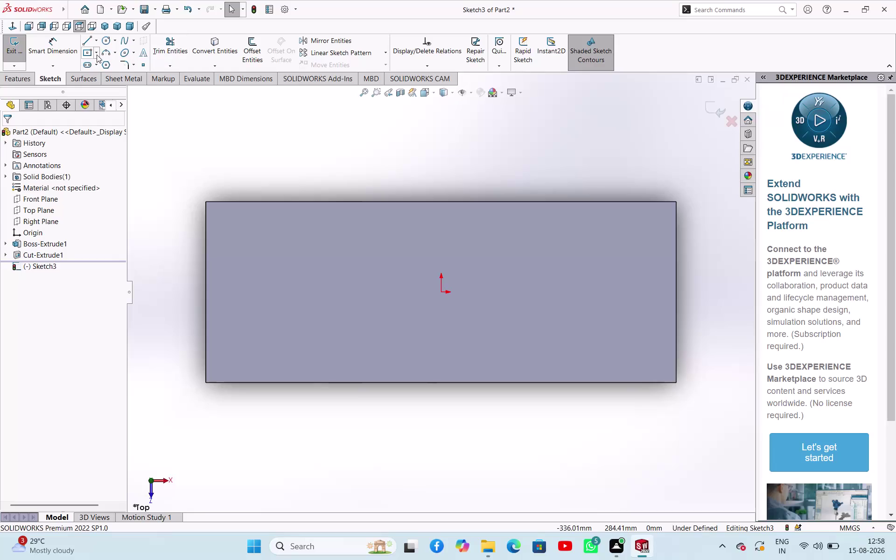
Draw a vertical midpoint centerline from the origin, extending past the block's top and bottom.
click(106, 40)
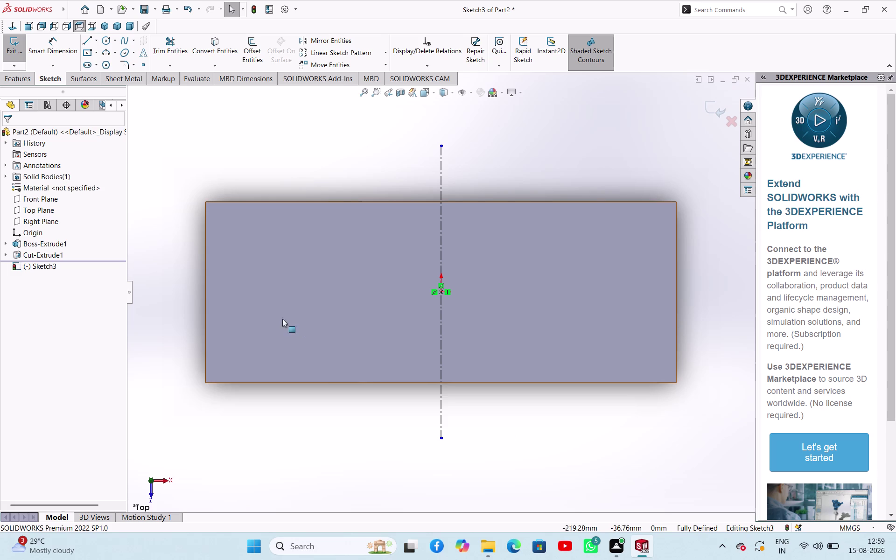
Select the vertical centerline and dismiss its context options.
click(440, 162)
right_click(440, 162)
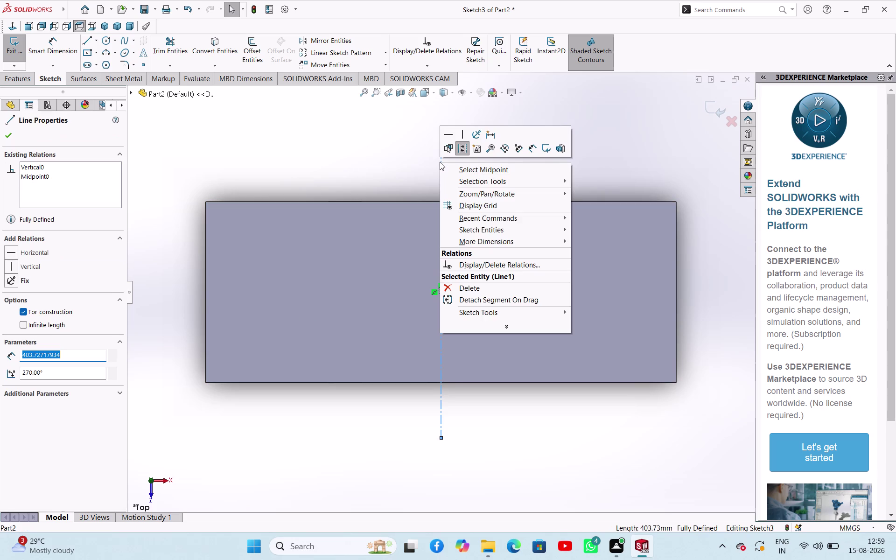
click(398, 158)
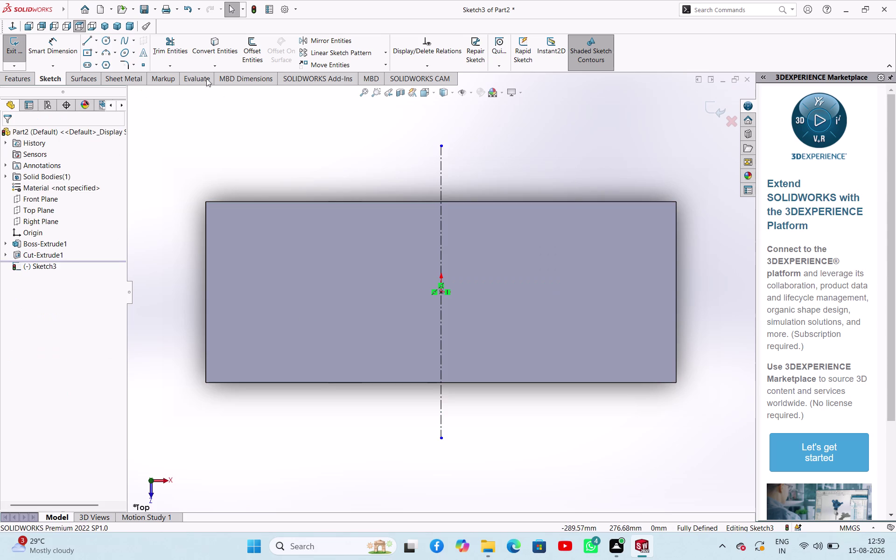
Start a centerline across the block, then cancel the slanted line.
click(95, 43)
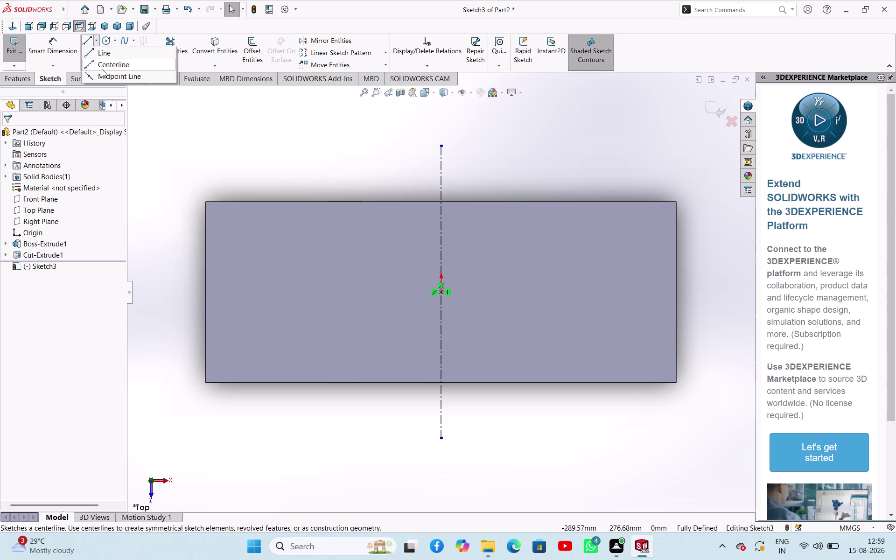
click(102, 69)
click(52, 283)
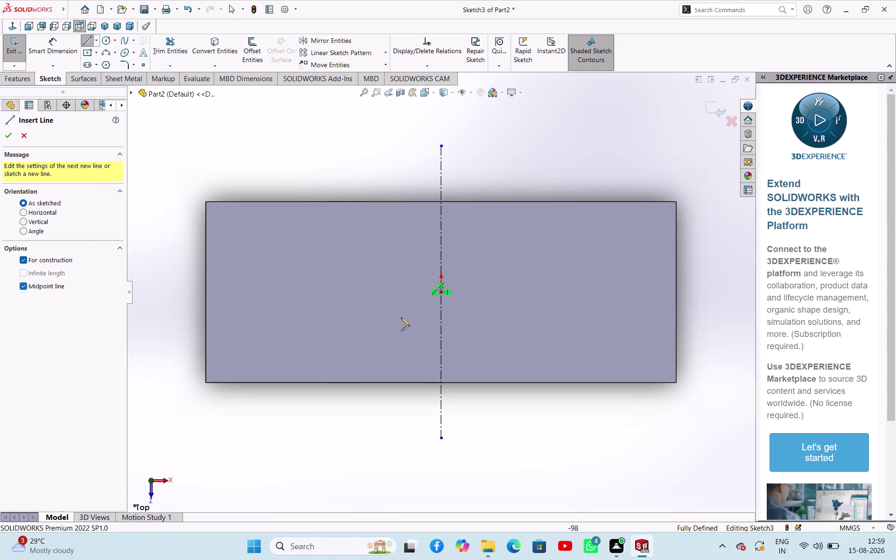
click(442, 289)
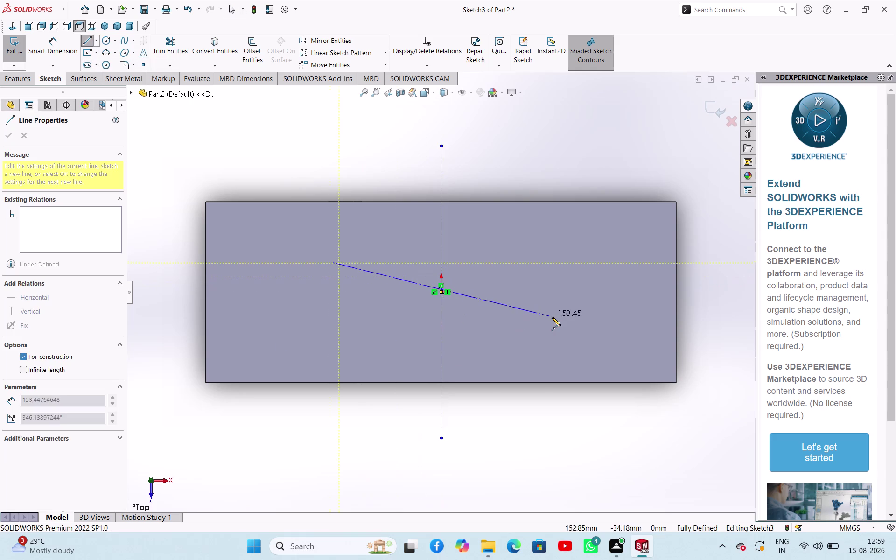
key(Escape)
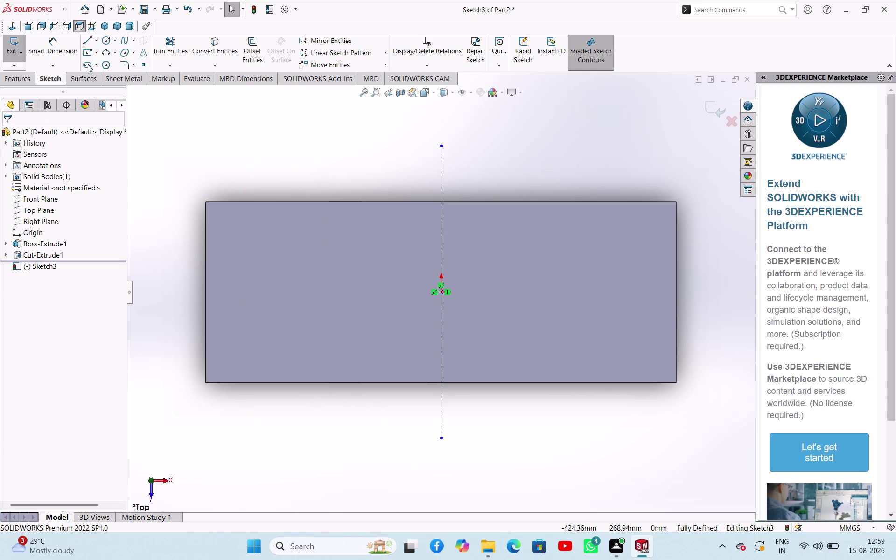
Draw a horizontal midpoint centerline from the origin, extending past both block ends.
click(100, 45)
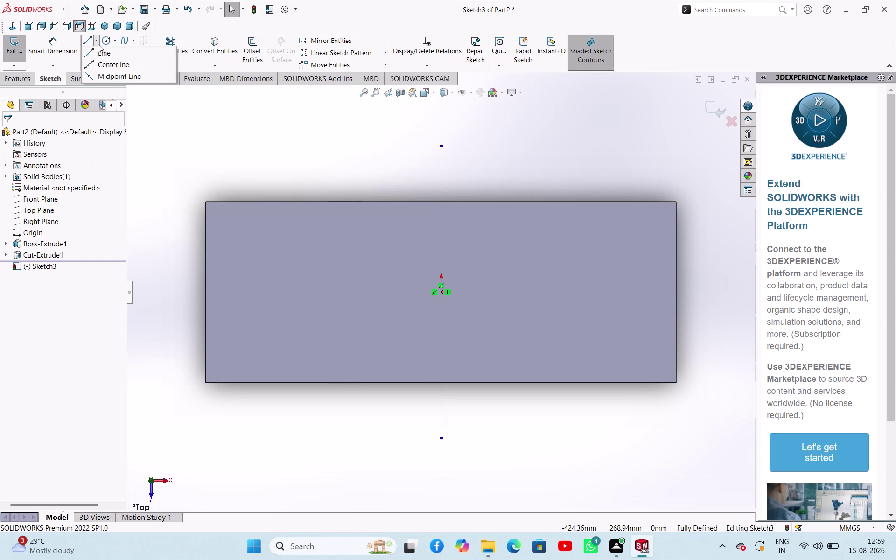
click(101, 61)
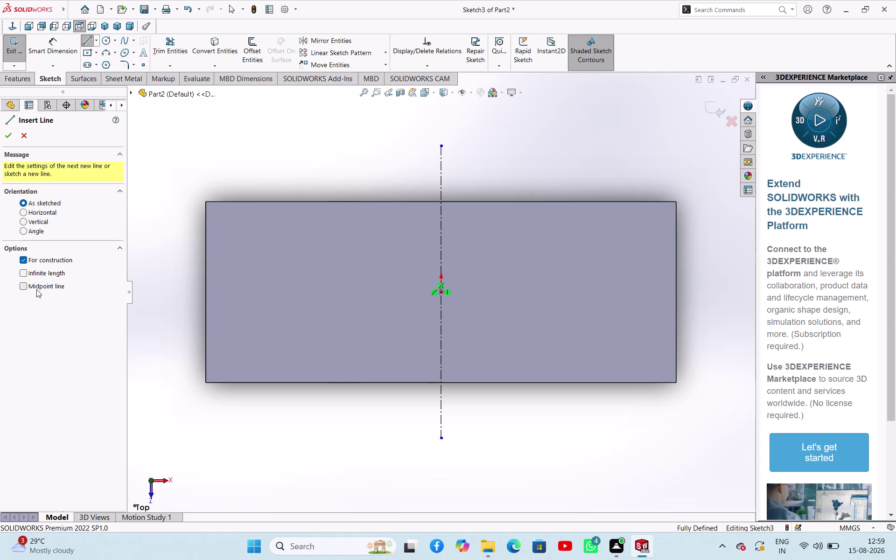
click(34, 285)
click(441, 293)
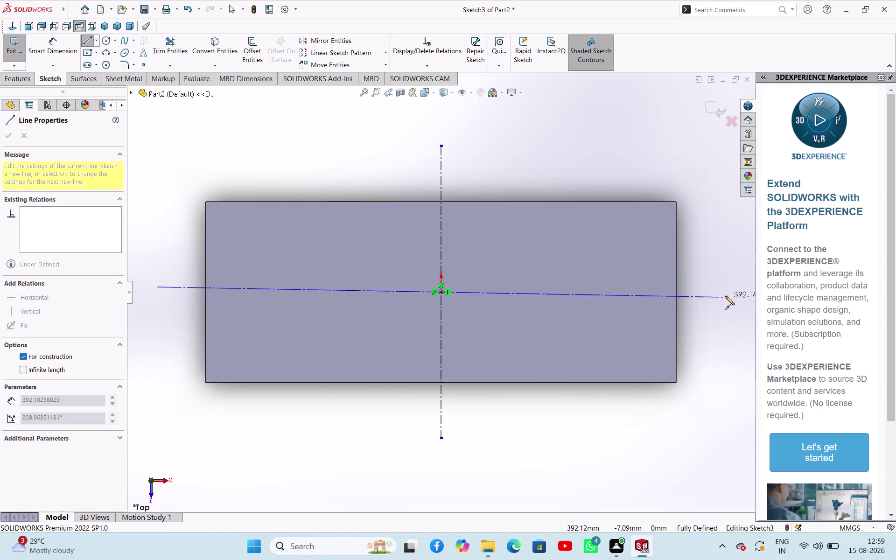
click(728, 291)
right_click(704, 331)
click(711, 338)
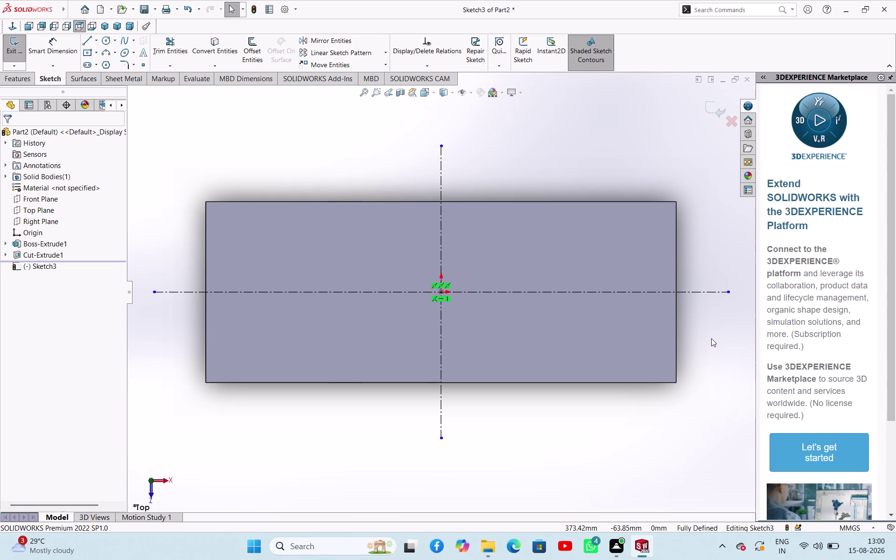
click(110, 43)
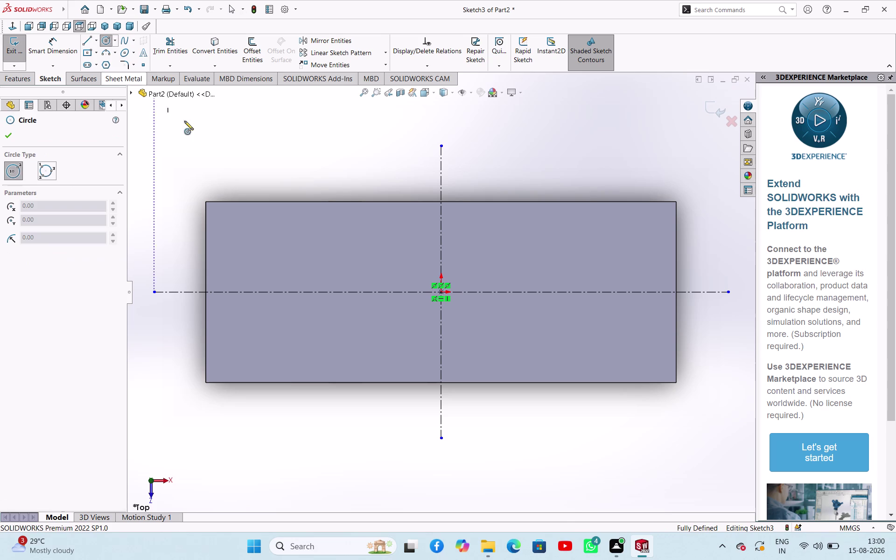
Sketch circles in the block's upper-left, lower-left, lower-right and upper-right areas.
click(246, 249)
click(255, 256)
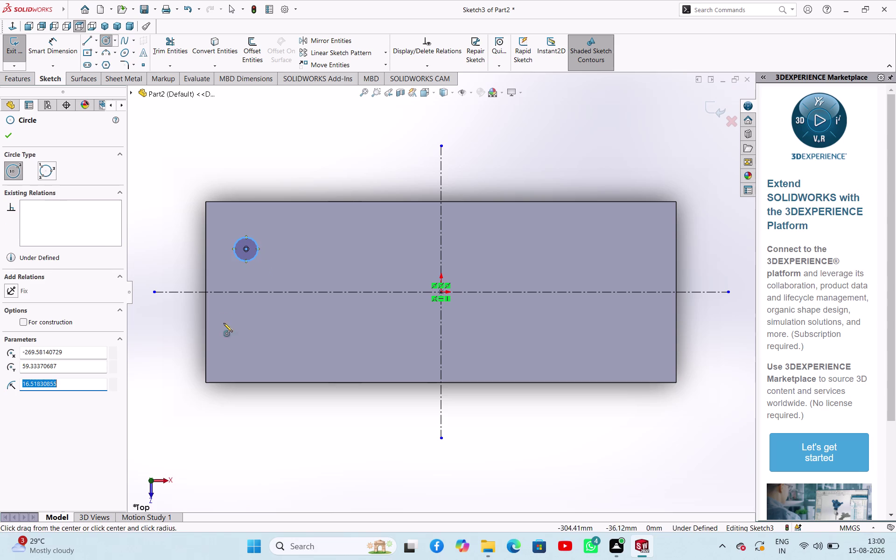
click(248, 331)
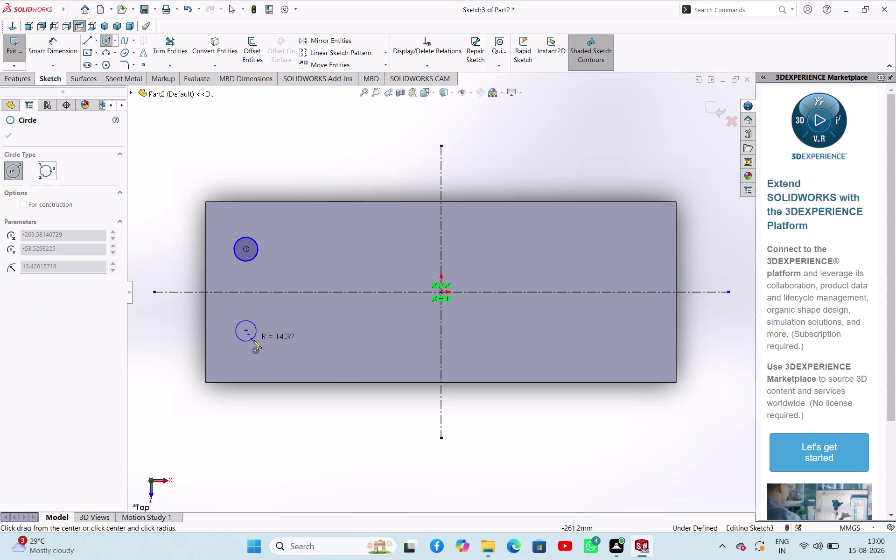
click(255, 344)
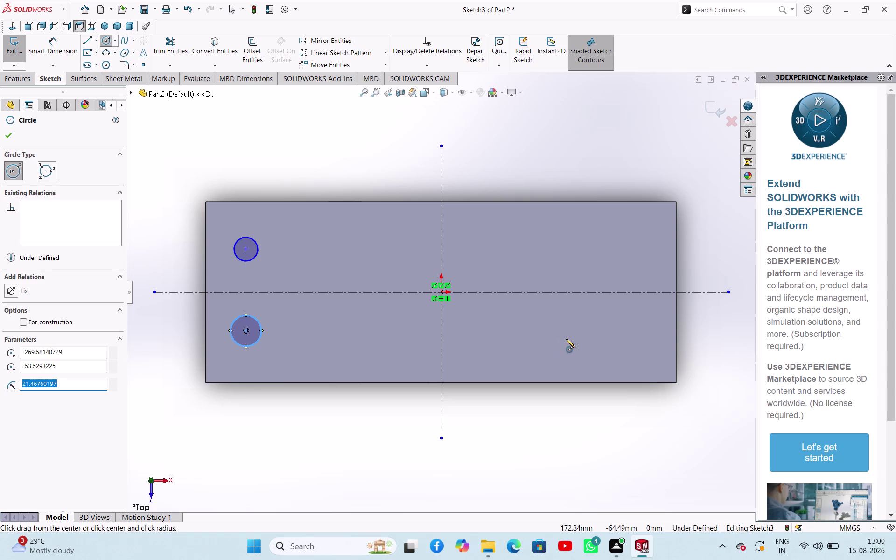
click(581, 335)
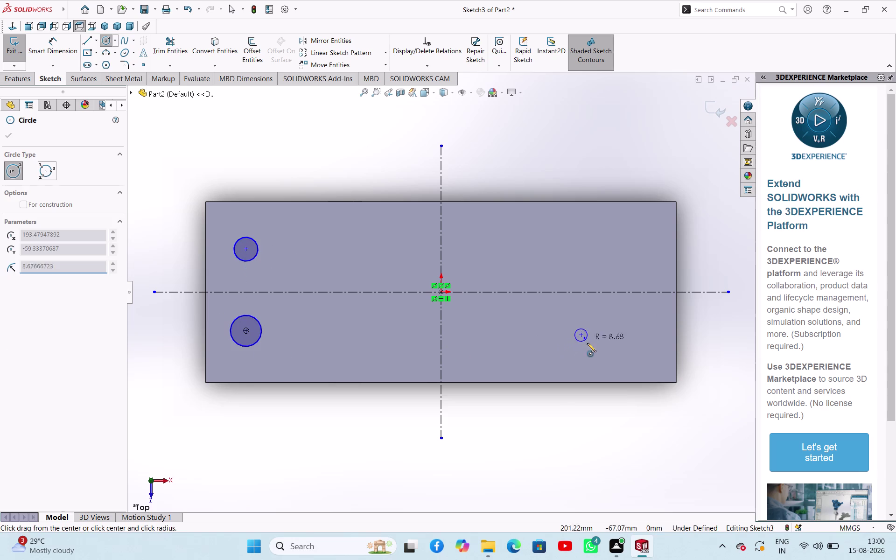
click(589, 347)
click(576, 239)
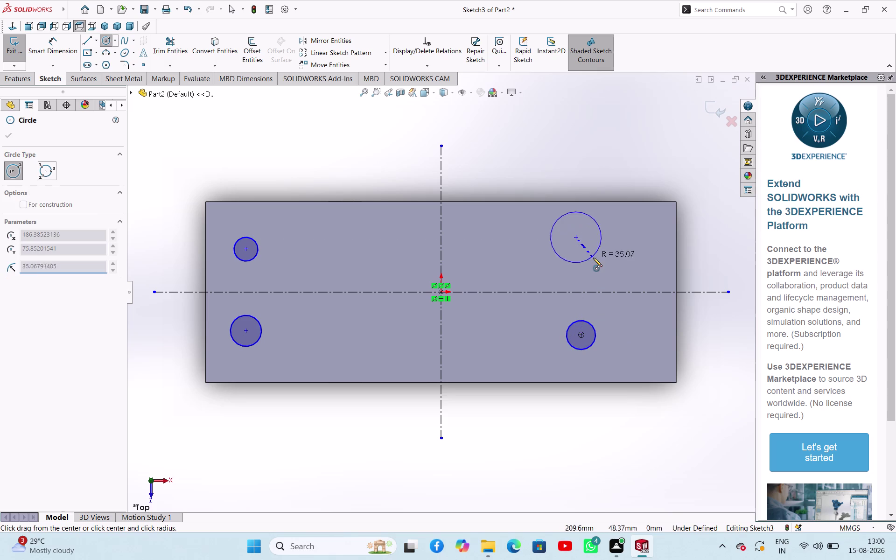
click(593, 258)
right_click(578, 159)
click(585, 169)
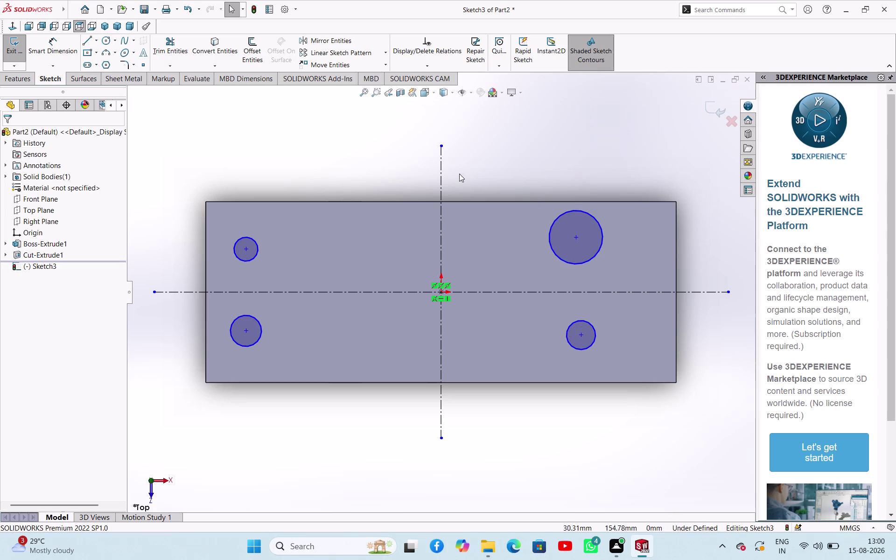
click(453, 159)
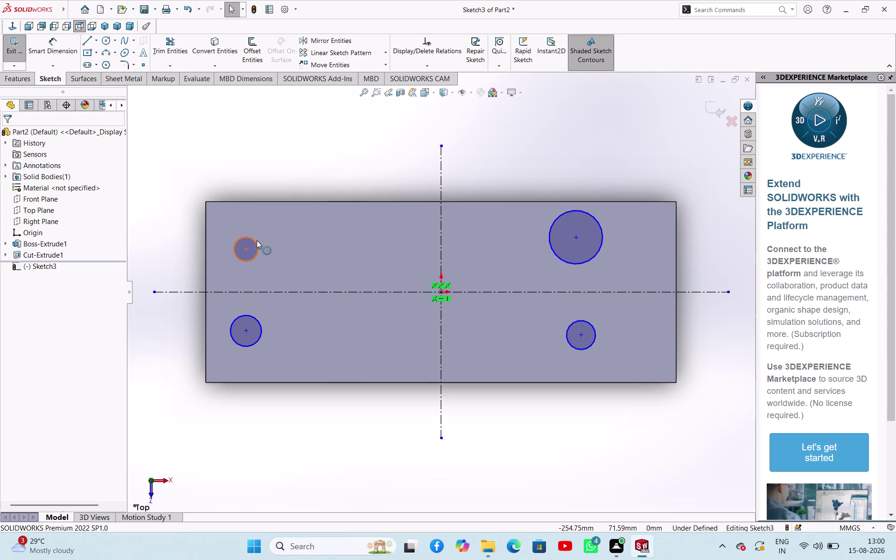
Apply an Equal relation to the four circles so they share one diameter.
click(257, 241)
click(596, 222)
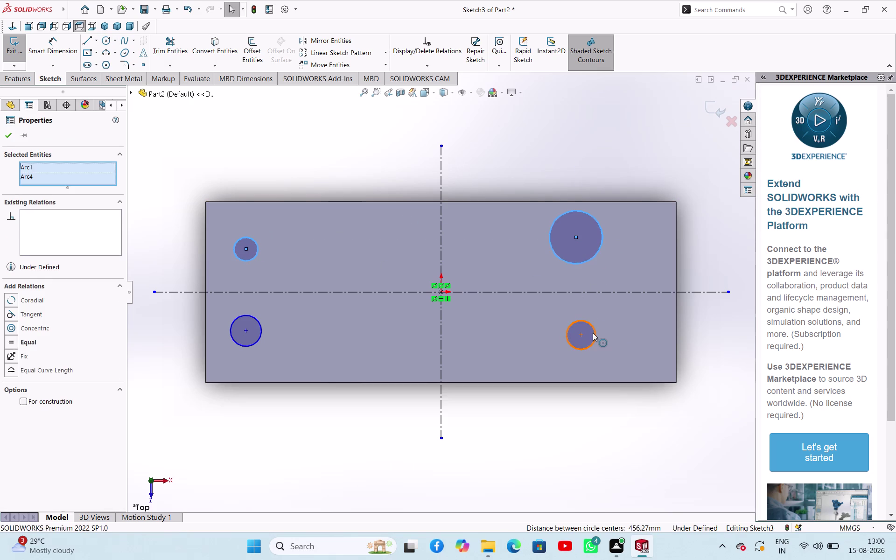
click(593, 334)
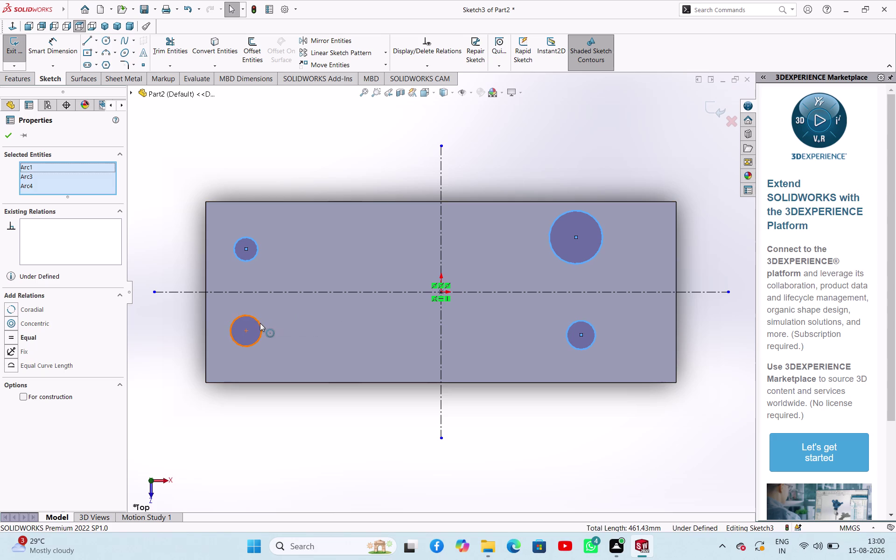
click(260, 323)
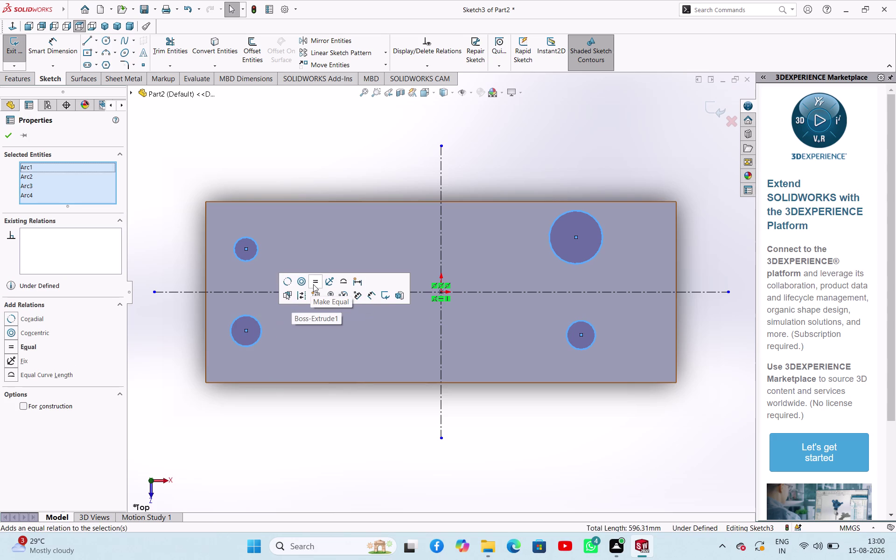
click(313, 284)
click(313, 186)
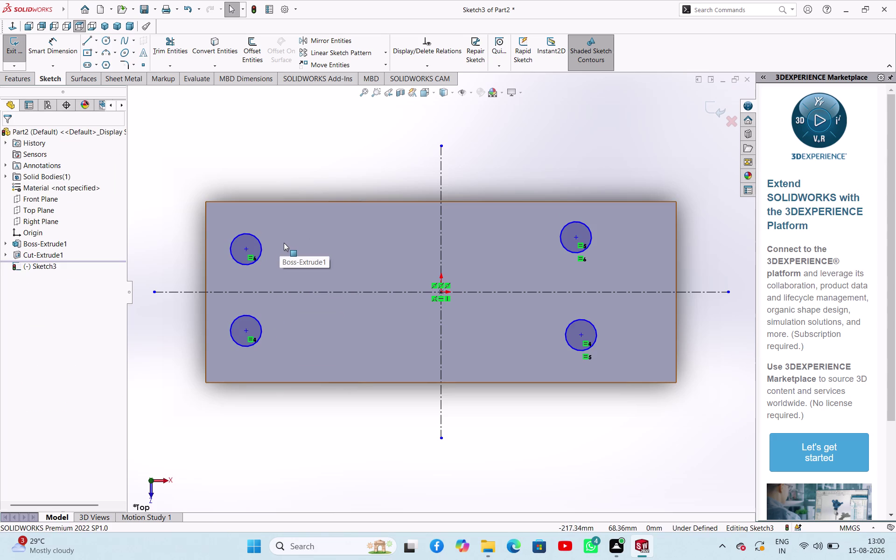
click(245, 249)
click(576, 238)
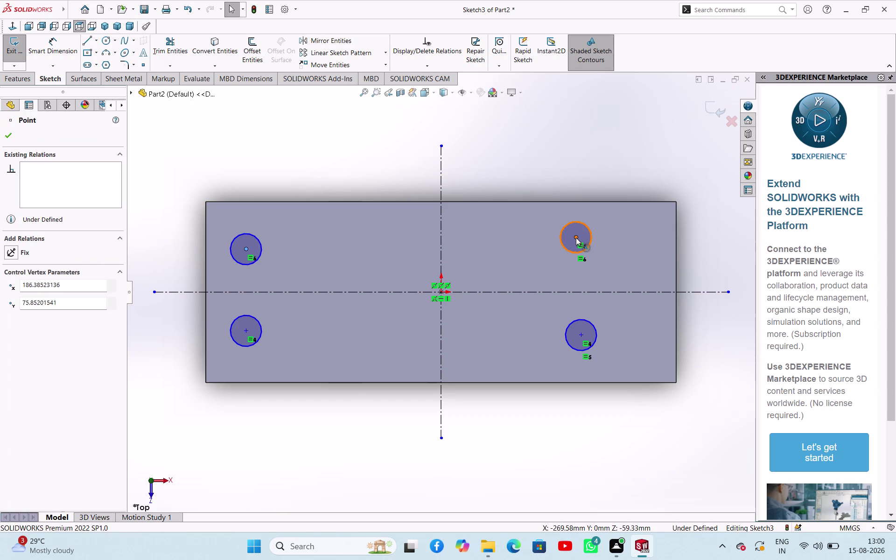
Make the two top hole centres level, and the two bottom hole centres level.
click(603, 198)
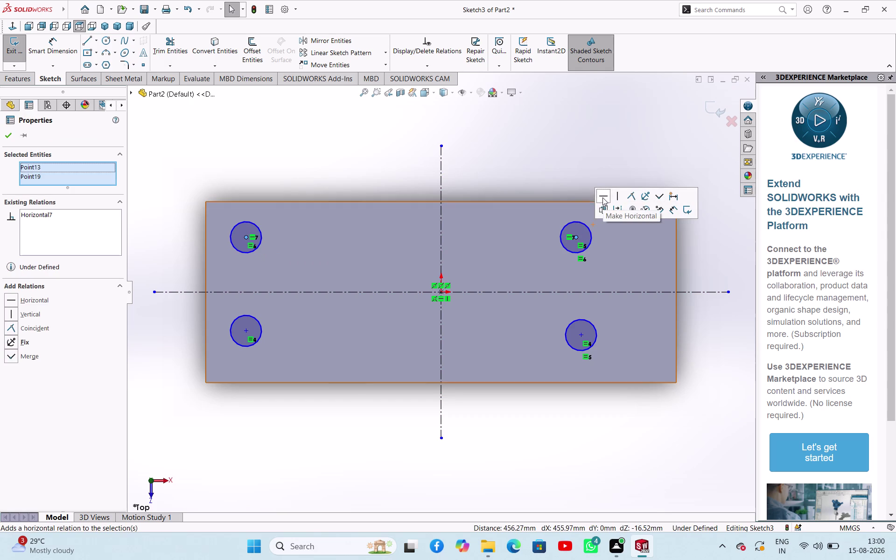
click(371, 147)
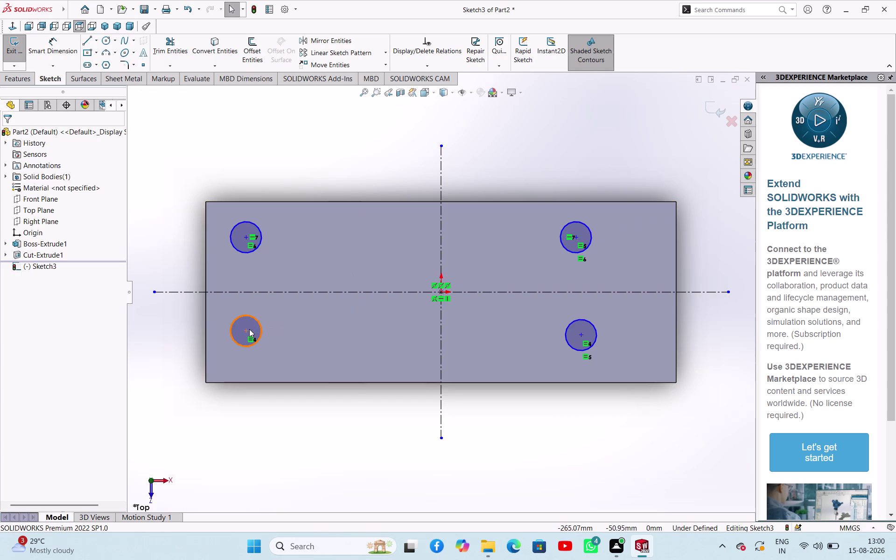
click(246, 331)
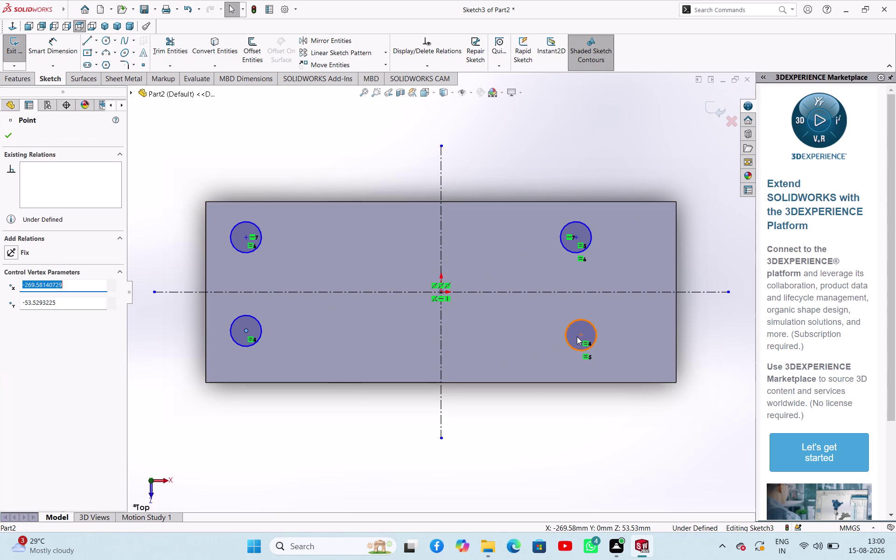
click(583, 338)
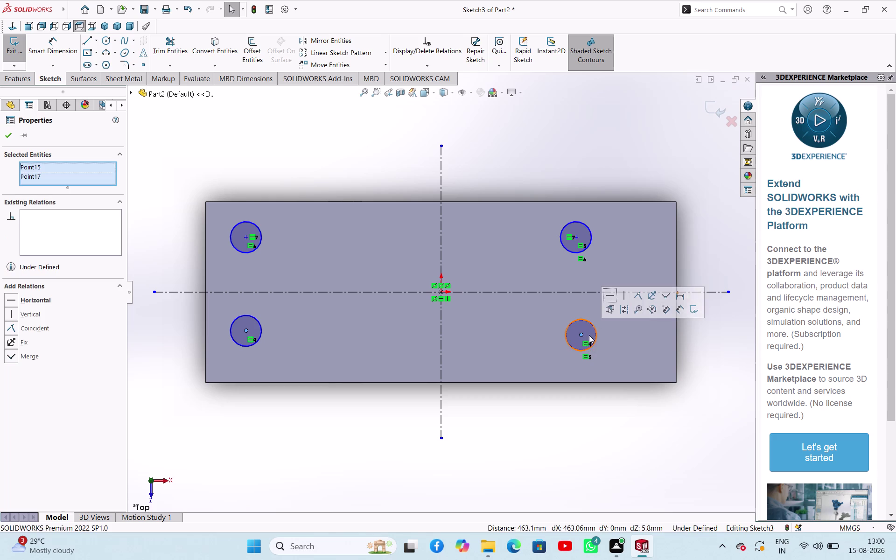
click(614, 295)
click(344, 157)
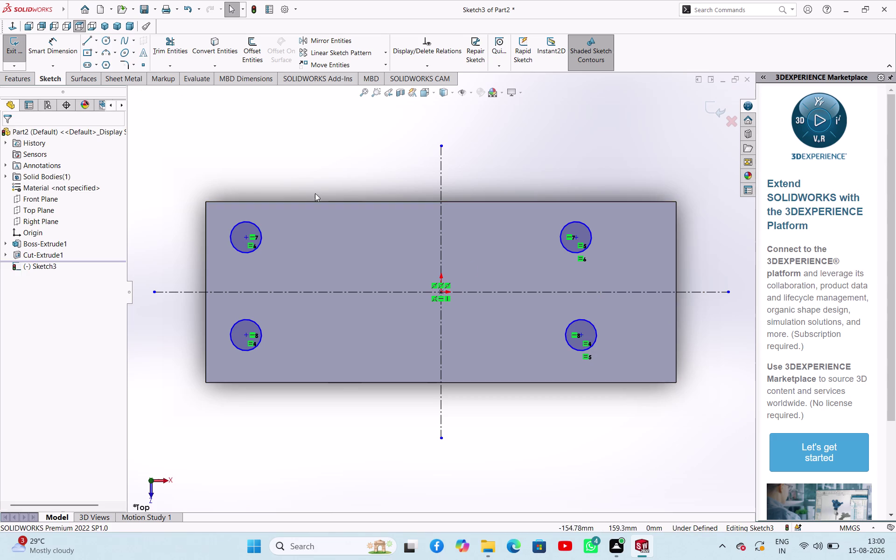
Align the two left hole centres vertically.
click(250, 236)
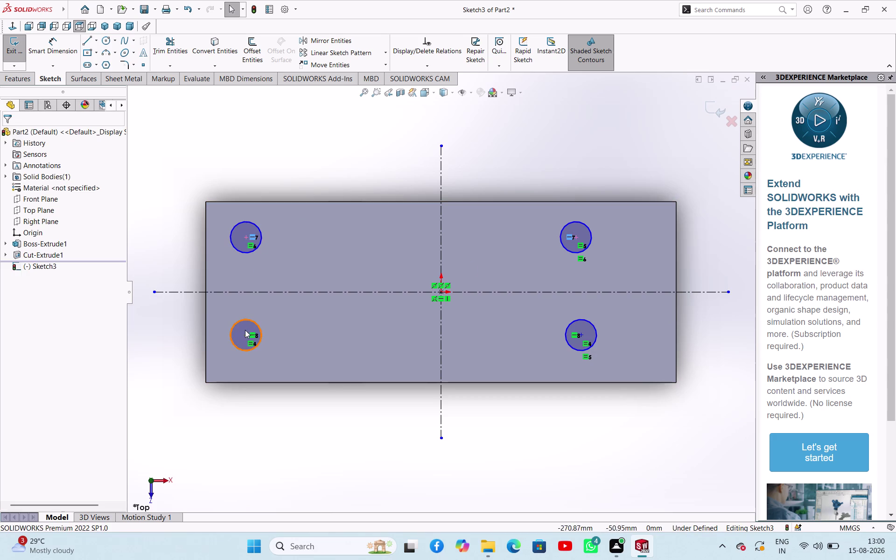
click(248, 338)
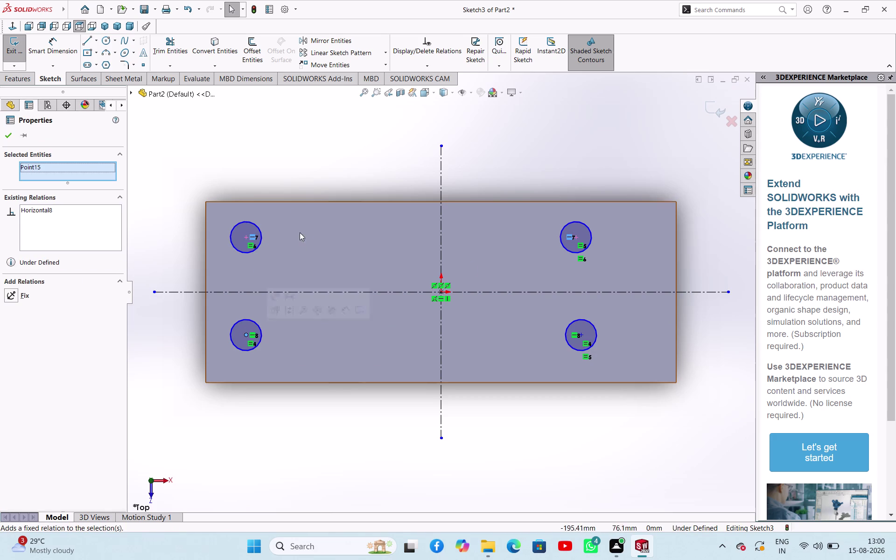
click(281, 151)
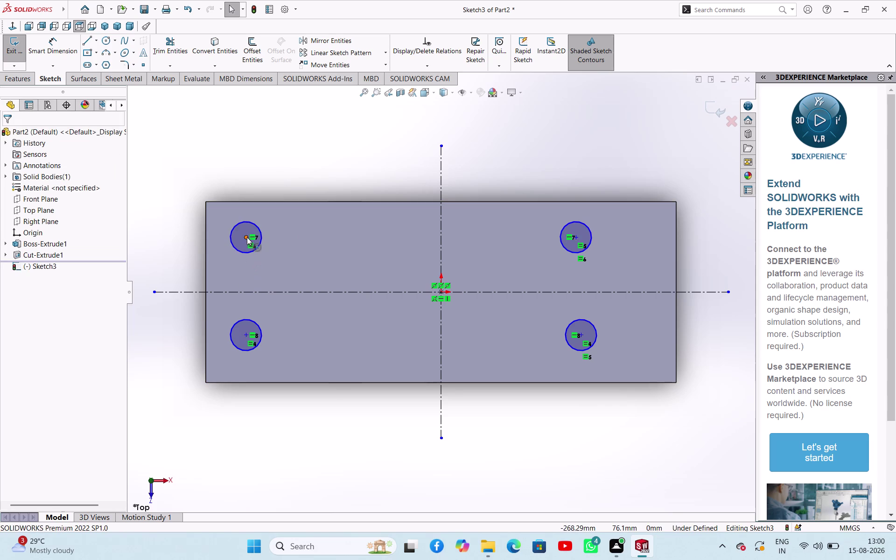
click(247, 237)
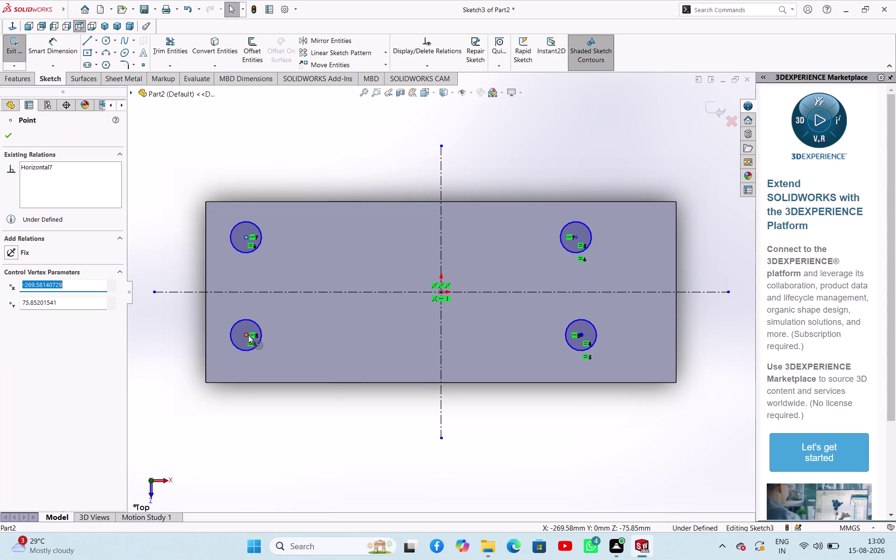
click(248, 335)
click(290, 294)
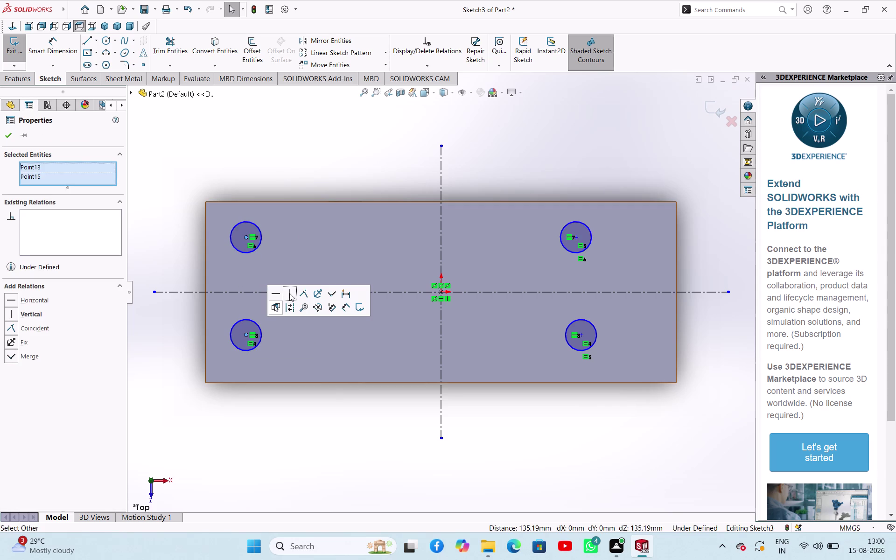
click(577, 240)
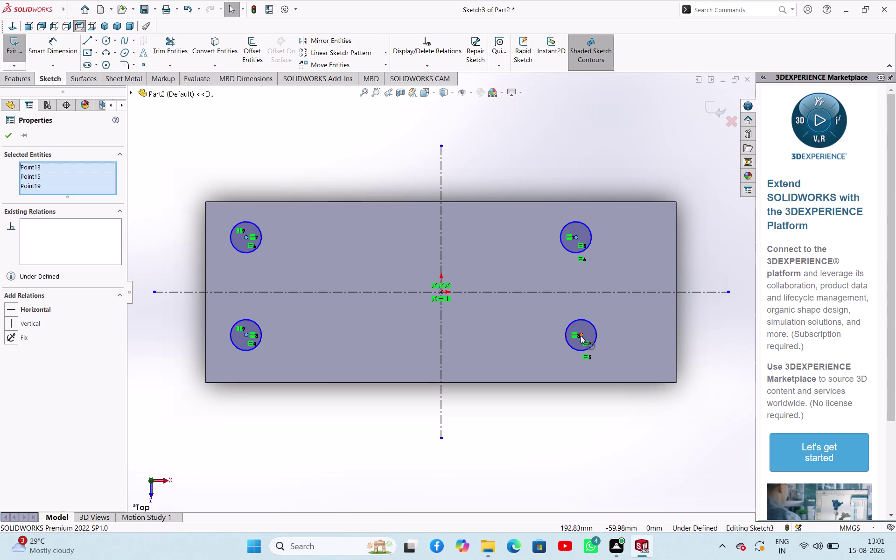
Undo the mistaken Vertical relation applied to all four centres.
click(580, 335)
click(622, 295)
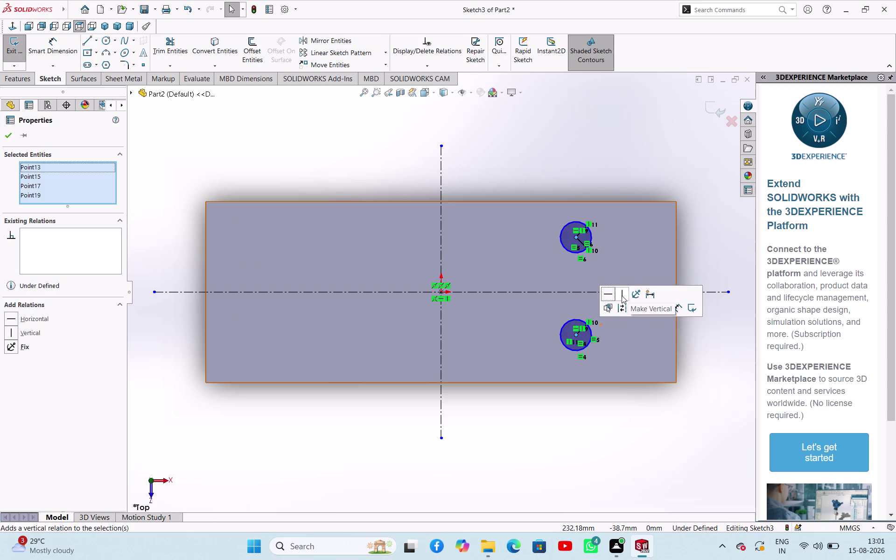
click(626, 174)
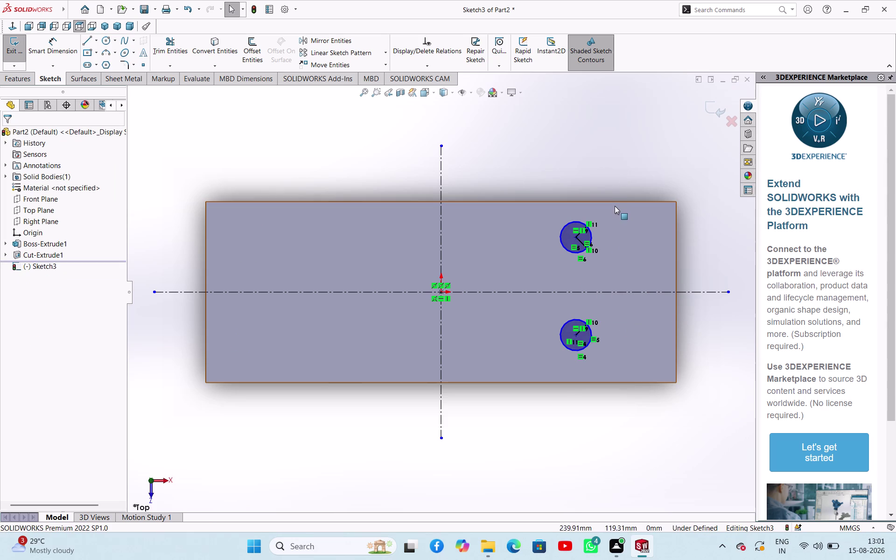
key(Escape)
key(ctrl+z)
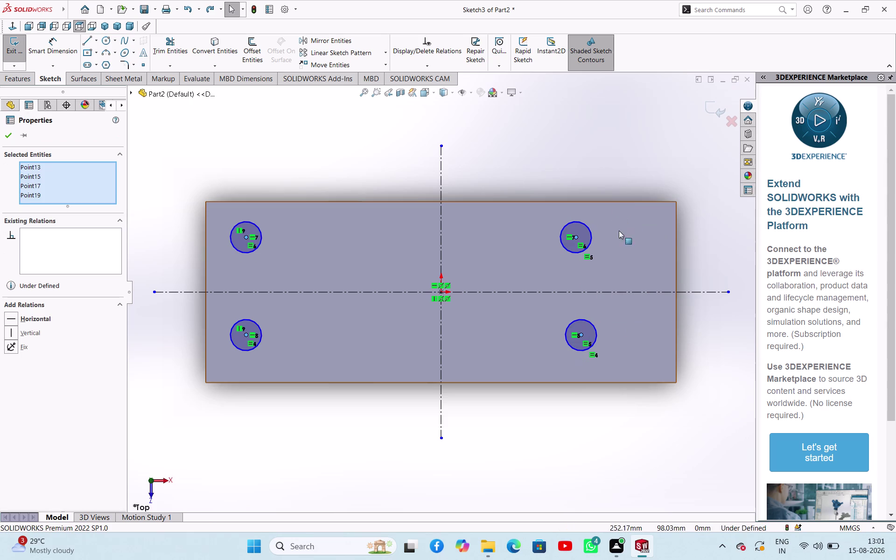
click(572, 165)
Align the two right hole centres vertically.
click(572, 165)
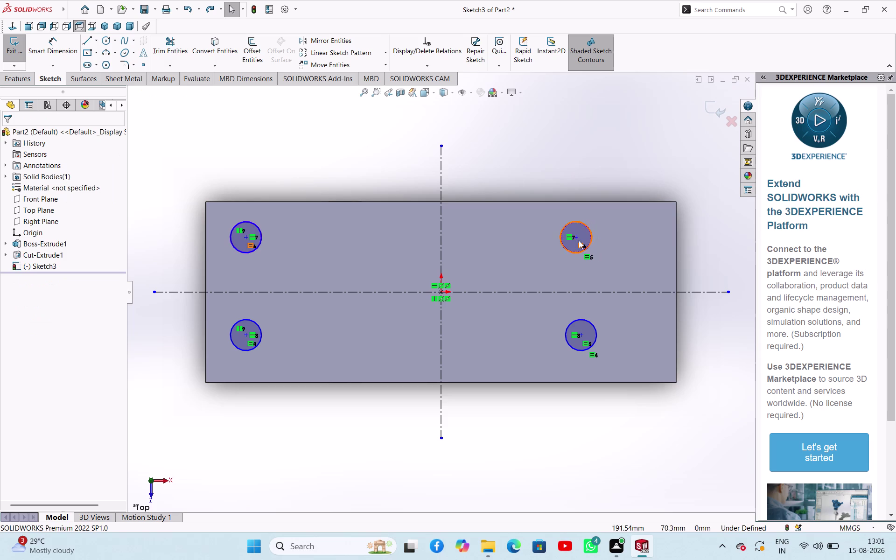
click(577, 238)
click(581, 333)
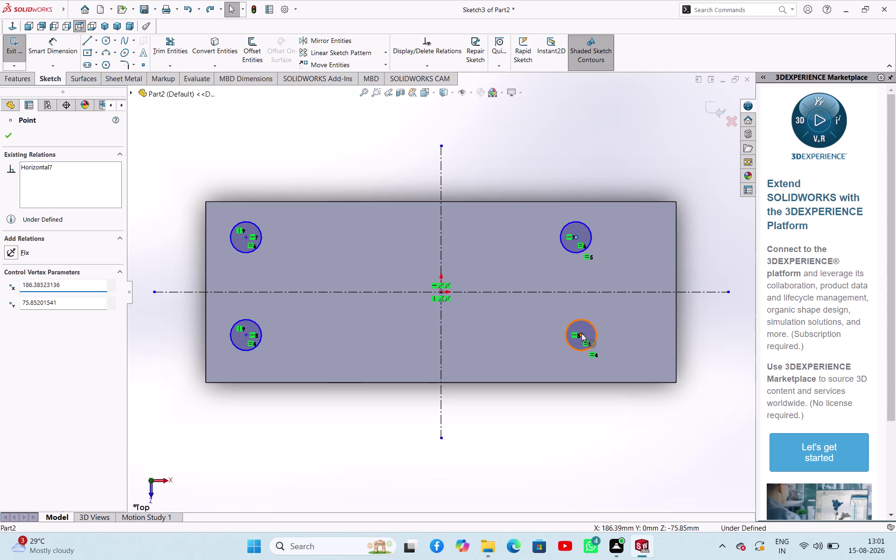
click(624, 293)
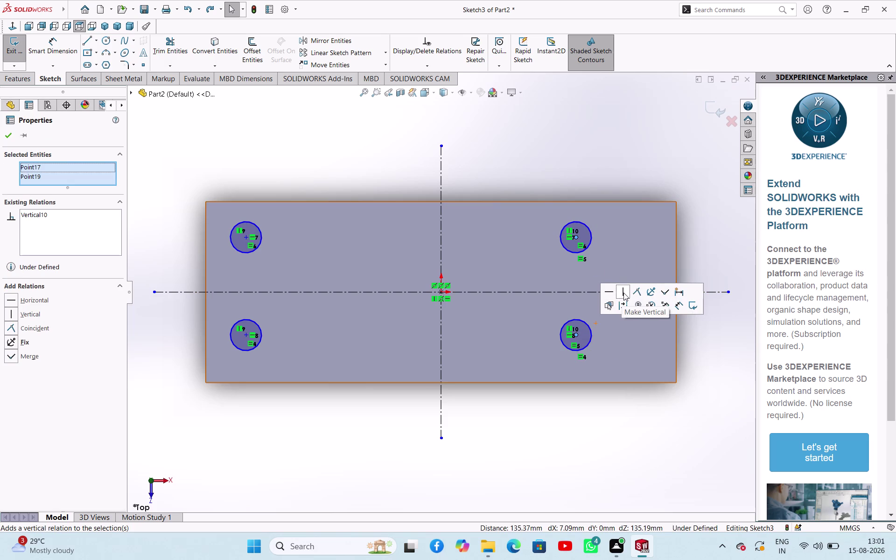
click(506, 138)
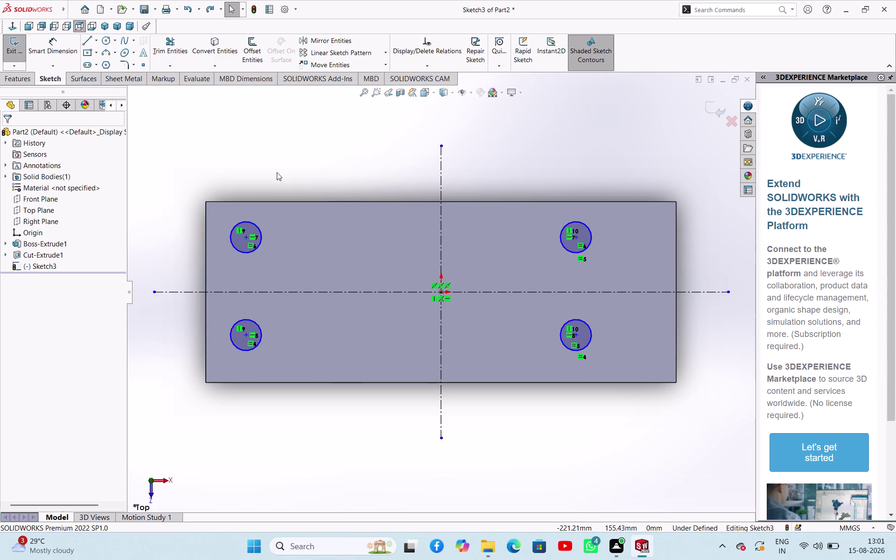
Dimension the top-left hole's diameter to 25.
right_drag(276, 161, 285, 119)
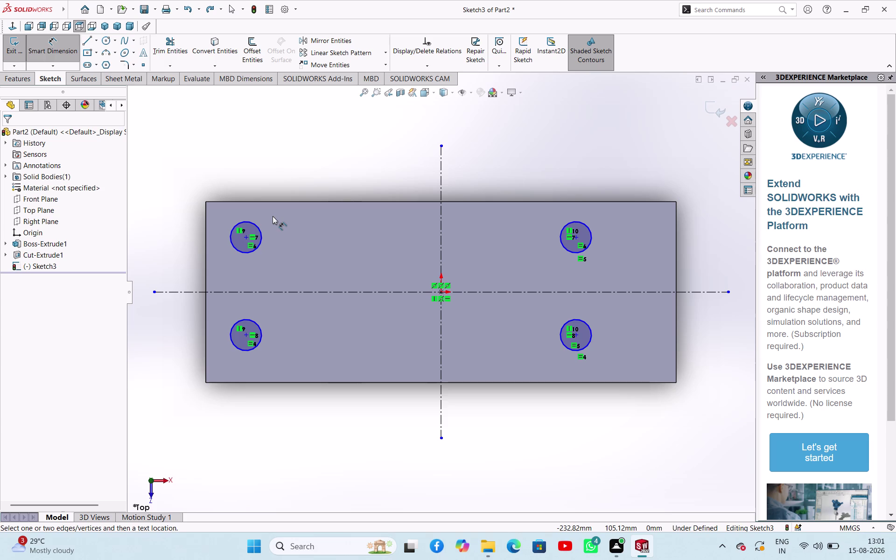
click(262, 239)
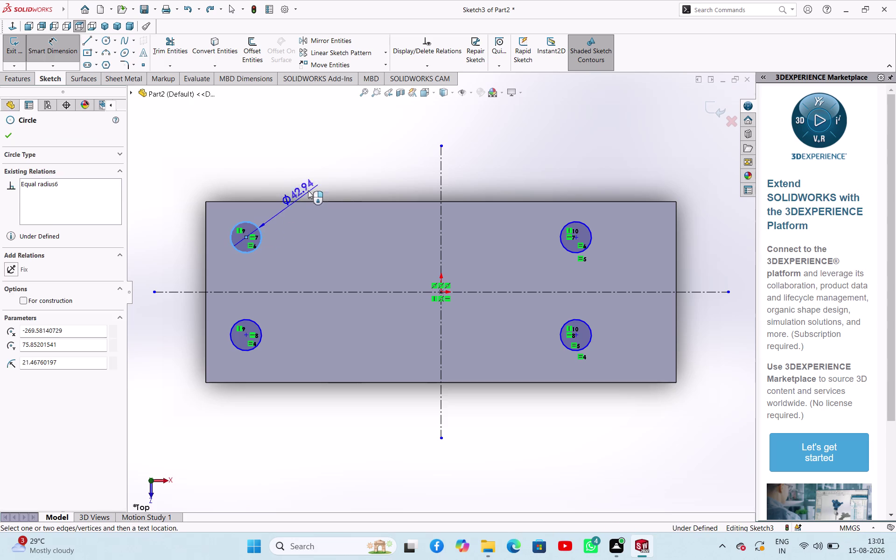
click(314, 183)
text(25)
key(Return)
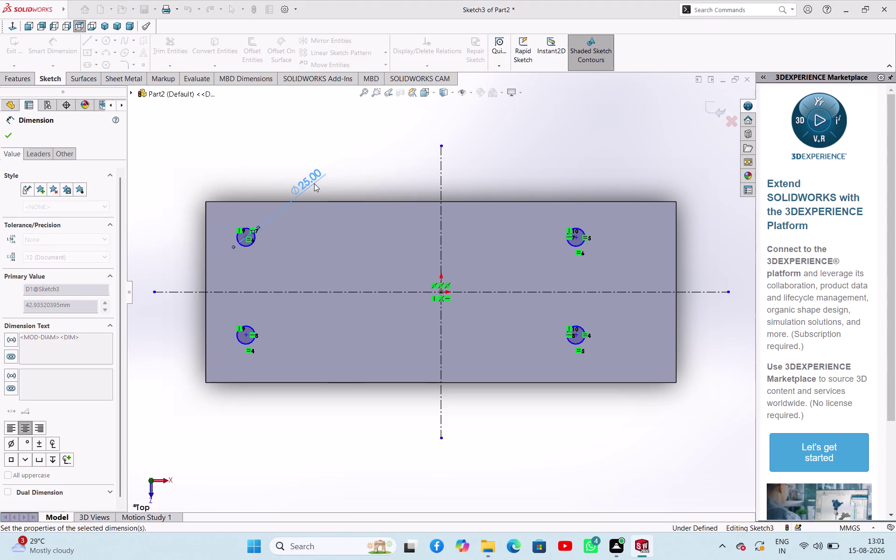
click(7, 133)
Set the vertical spacing between the left hole centres to 125.
right_drag(162, 145, 183, 106)
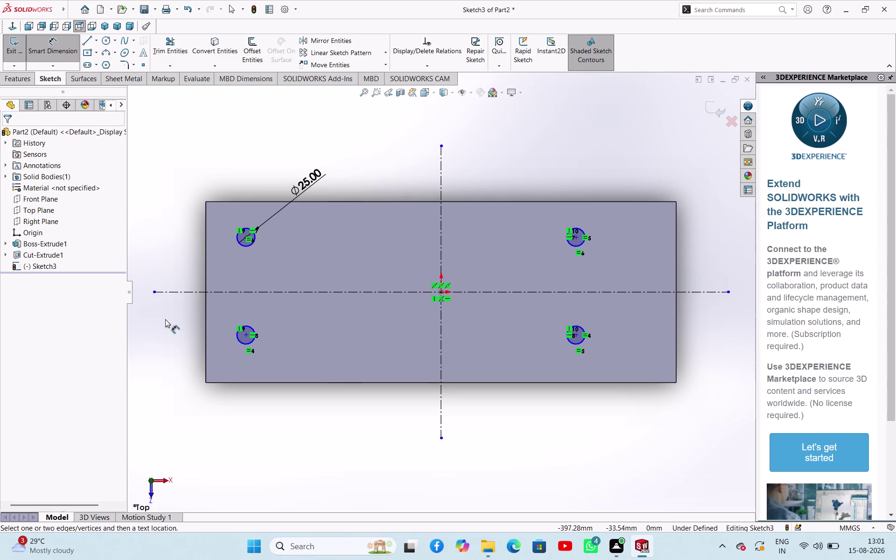
click(245, 235)
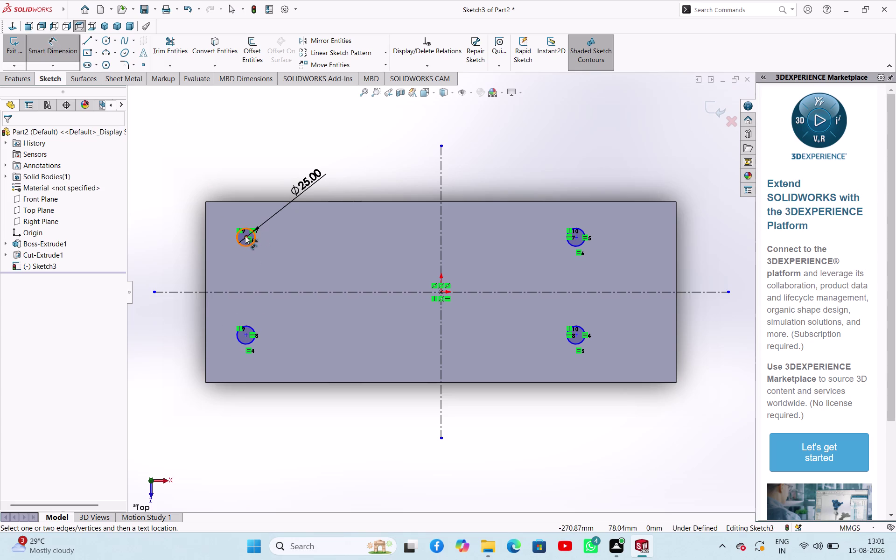
click(248, 334)
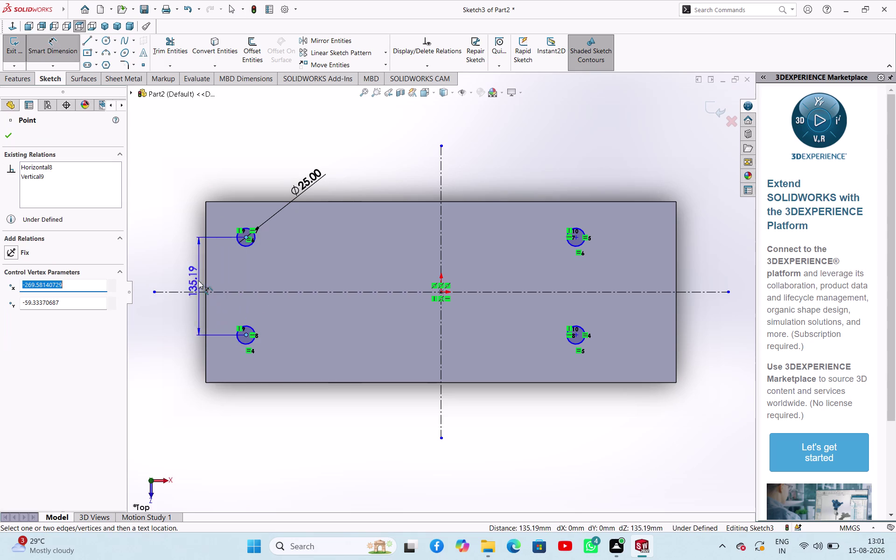
click(189, 274)
text(1)
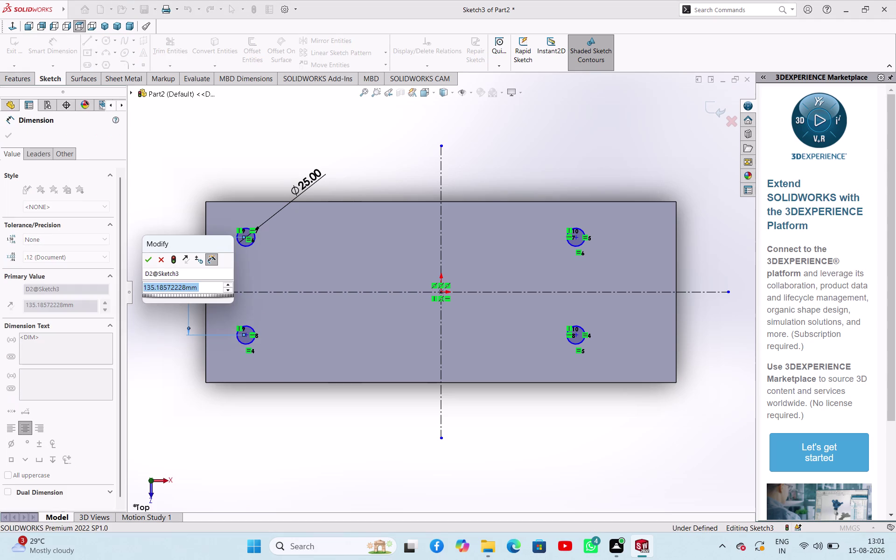
text(25)
key(Return)
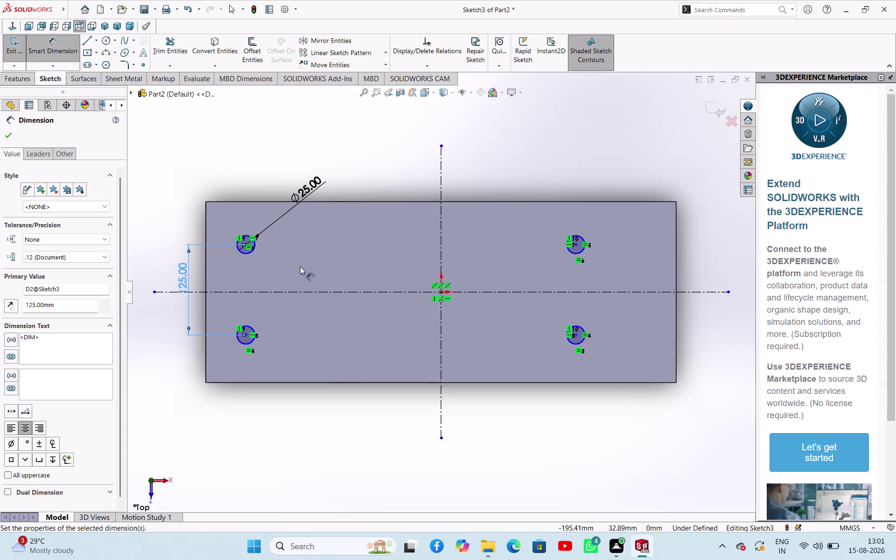
Place the top-left hole centre 62.5 below the plate's top edge.
click(246, 243)
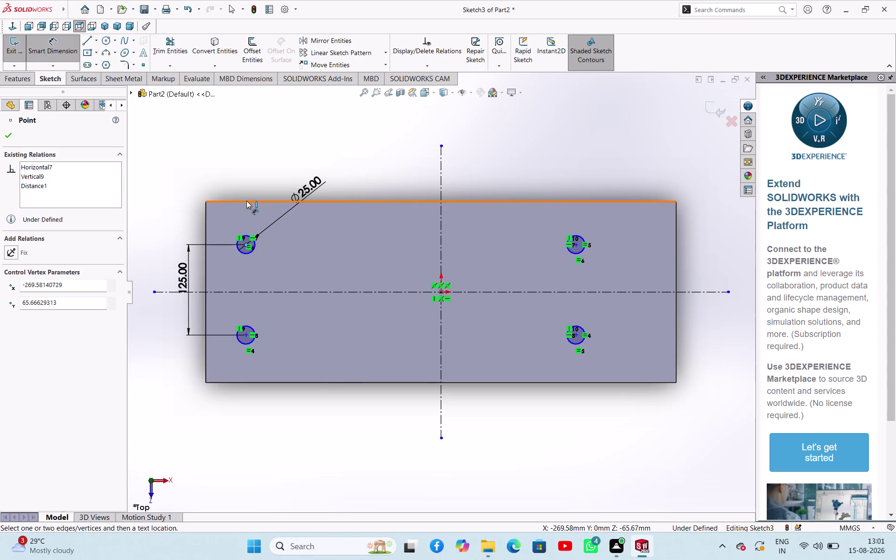
click(247, 200)
click(189, 203)
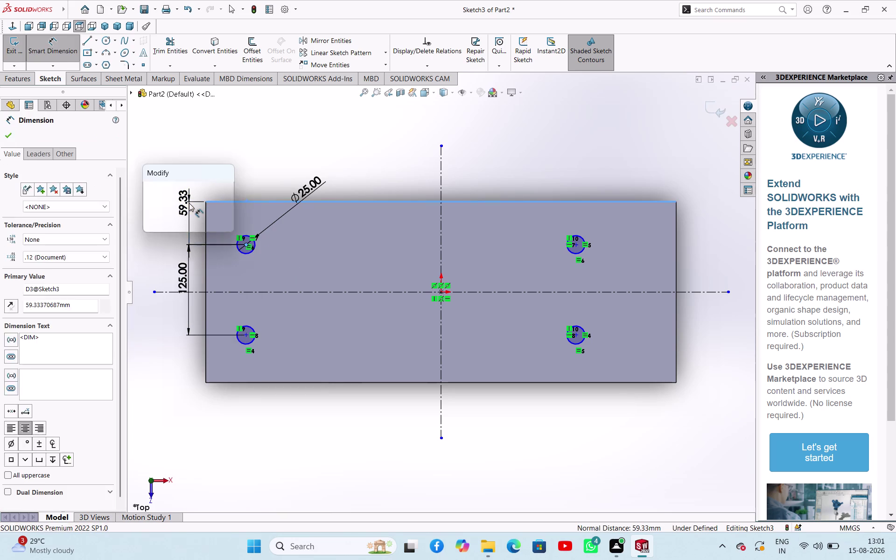
text(62.5)
key(Return)
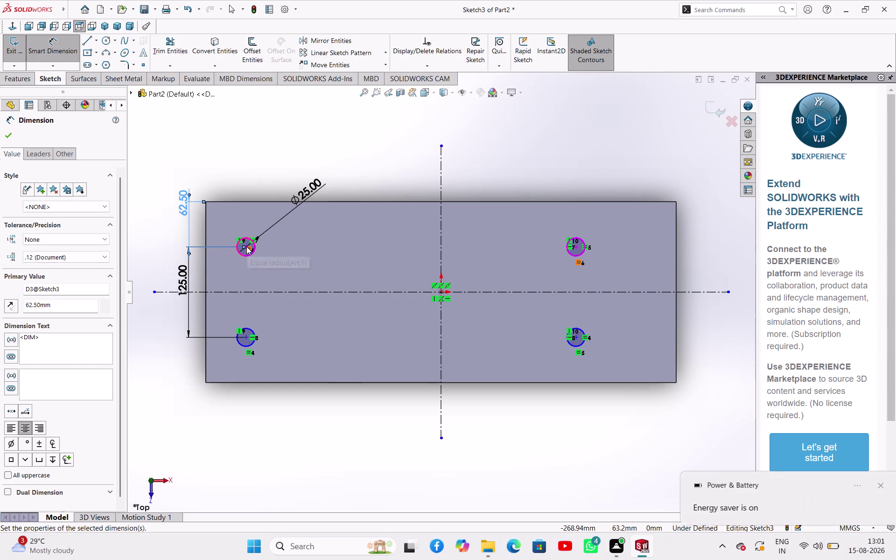
scroll(down, 3)
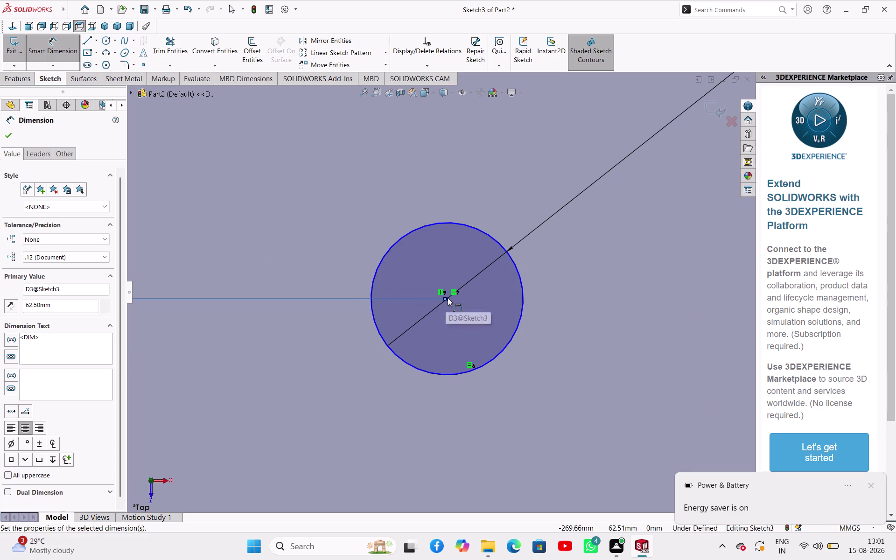
click(448, 298)
scroll(up, 3)
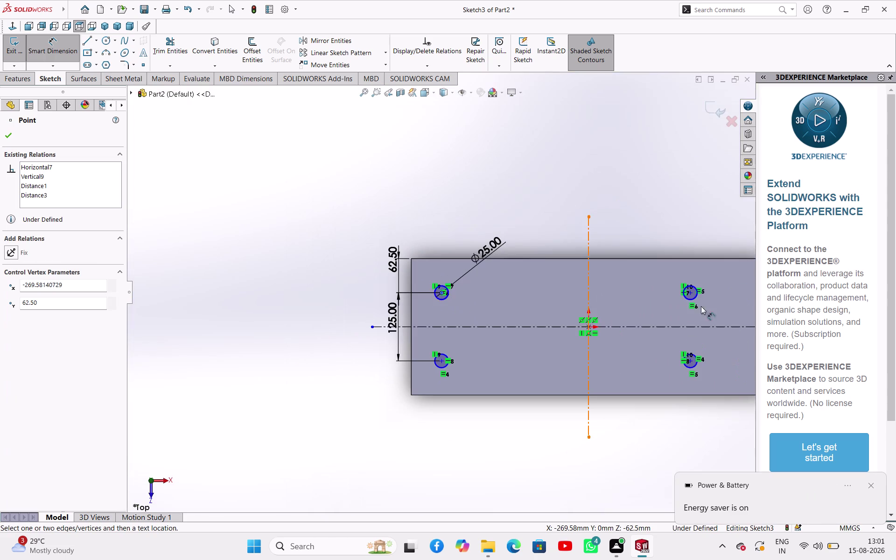
scroll(down, 3)
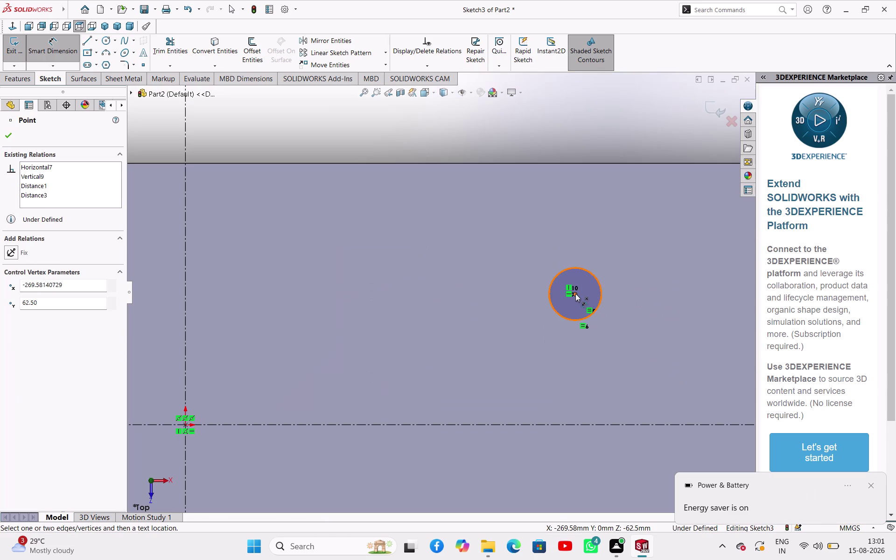
click(575, 294)
Set the horizontal spacing between the holes to 500 mm.
click(455, 146)
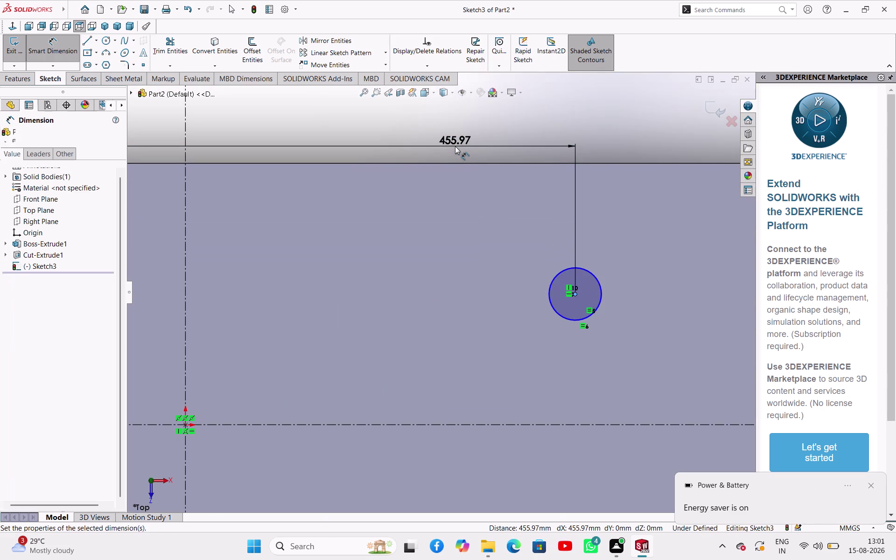
text(500)
key(Return)
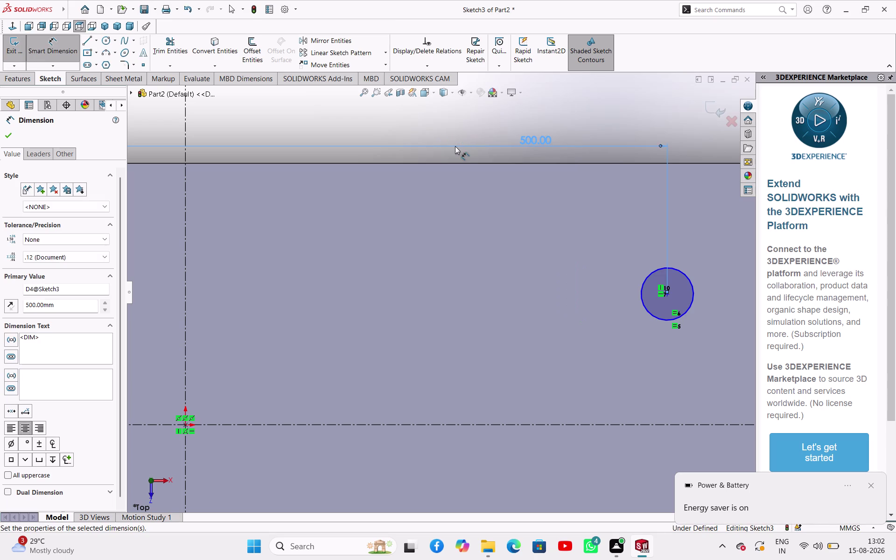
scroll(up, 3)
scroll(down, 3)
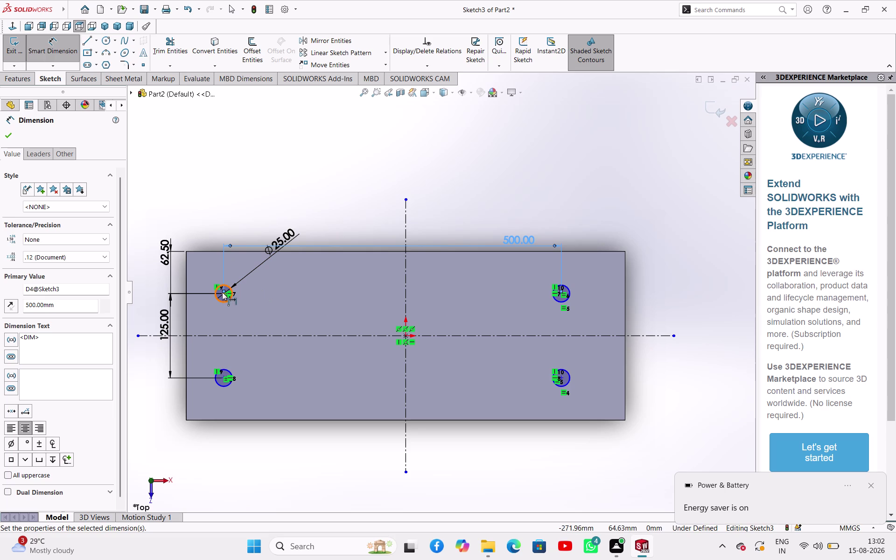
scroll(down, 3)
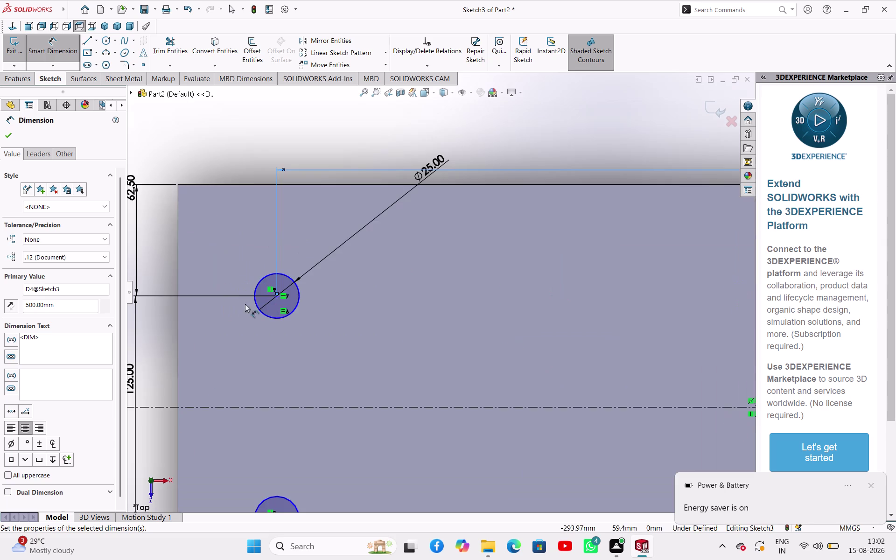
Place the top-left hole centre 75 mm from the plate's left edge.
click(280, 298)
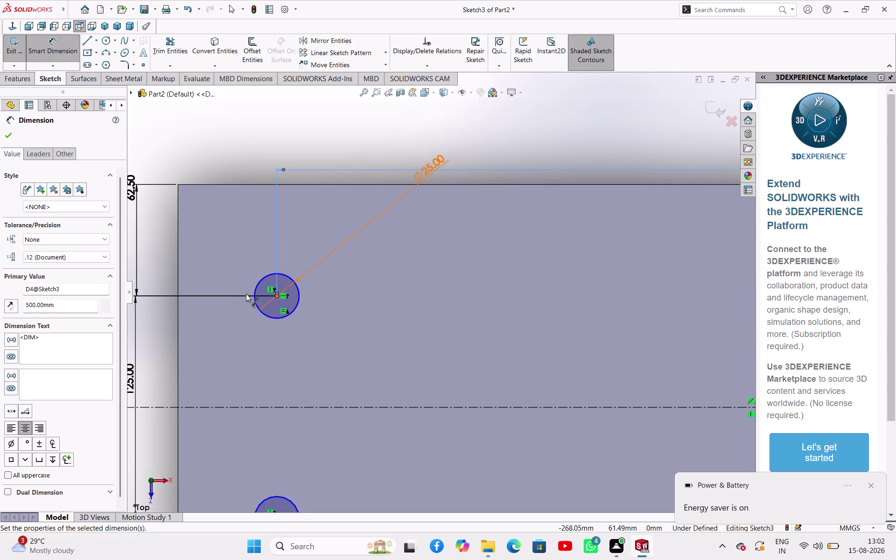
click(178, 249)
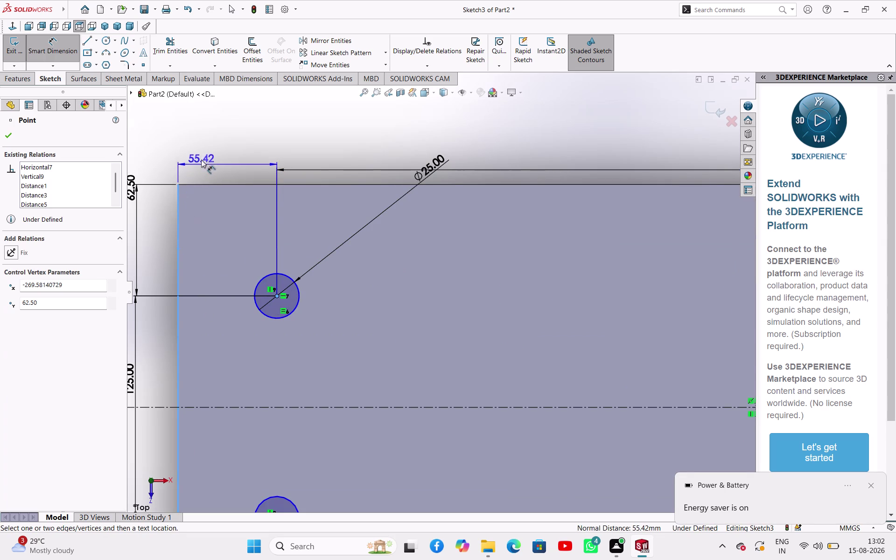
click(205, 149)
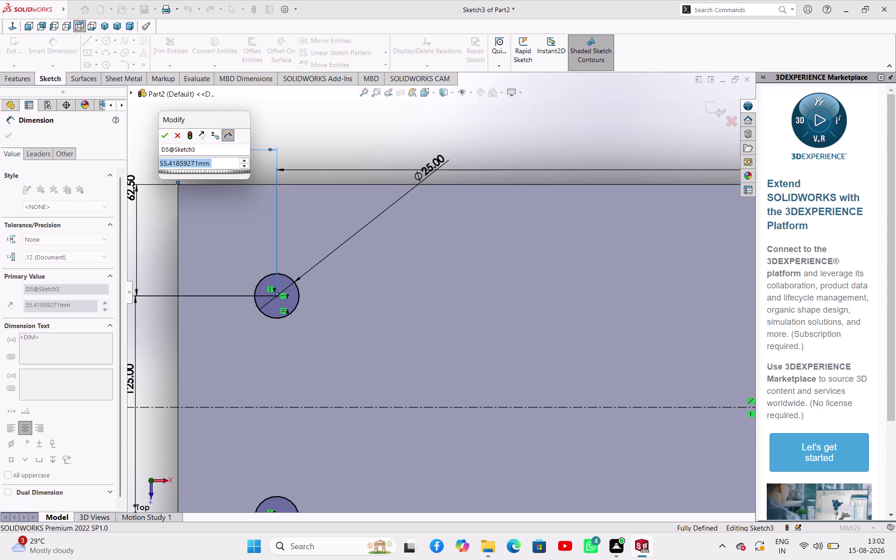
text(75)
key(Return)
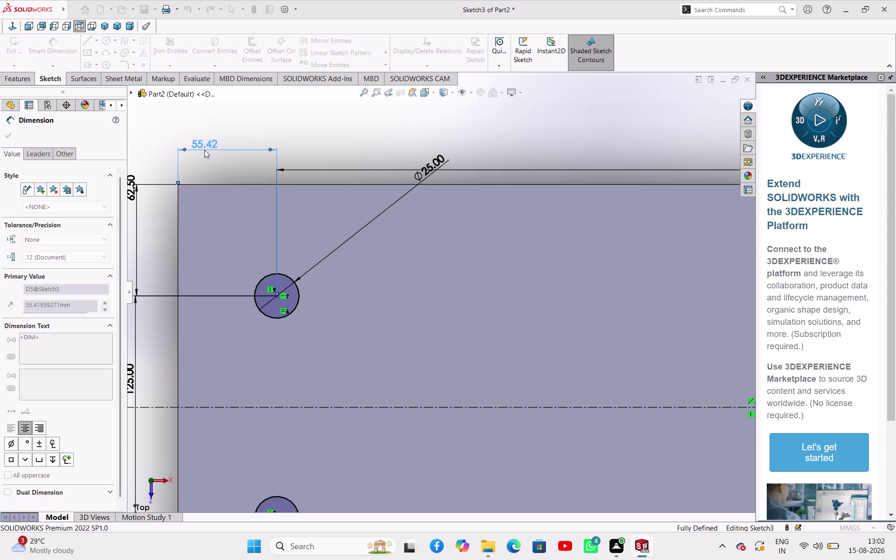
scroll(up, 3)
scroll(up, 3)
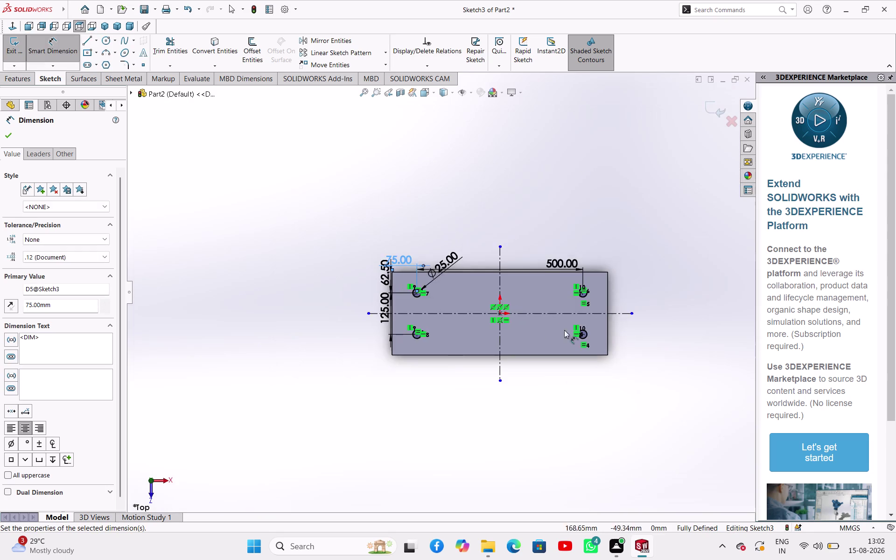
scroll(down, 3)
Try a dimension from the top-right hole centre to the plate's right edge.
click(473, 238)
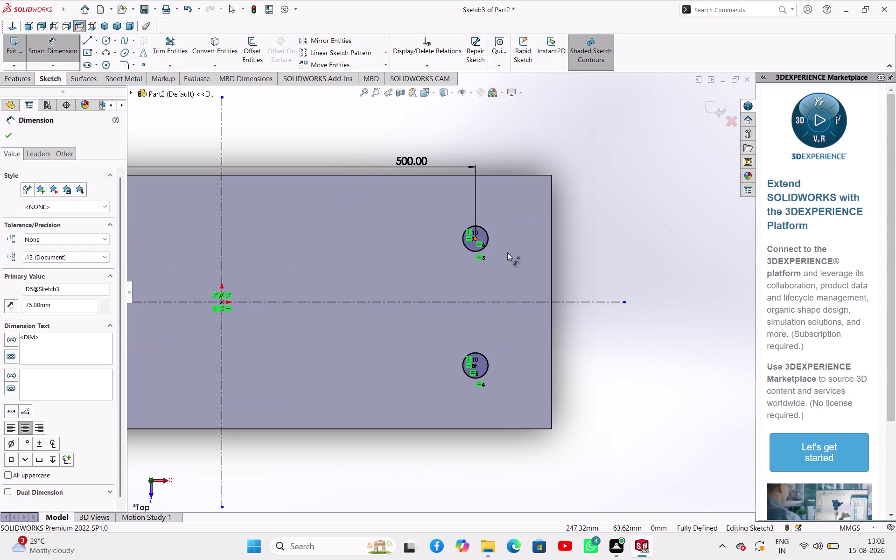
click(551, 238)
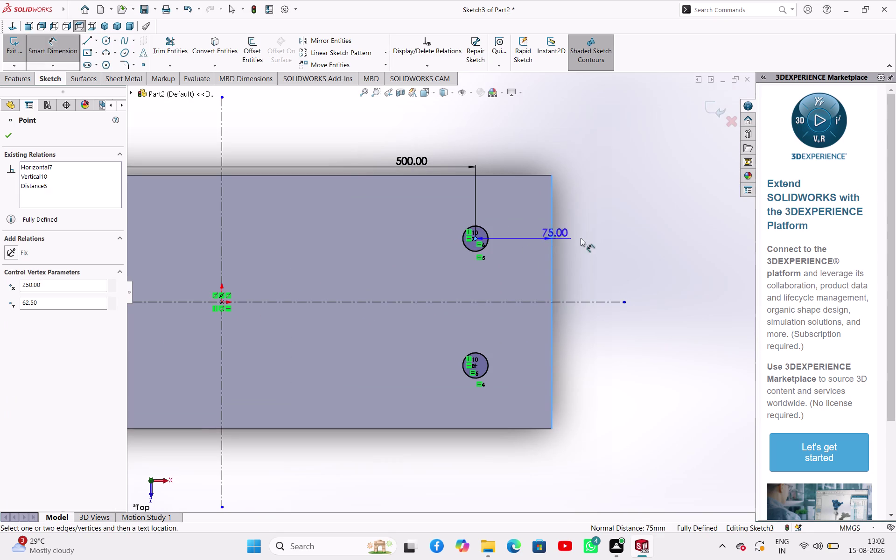
click(600, 225)
click(509, 283)
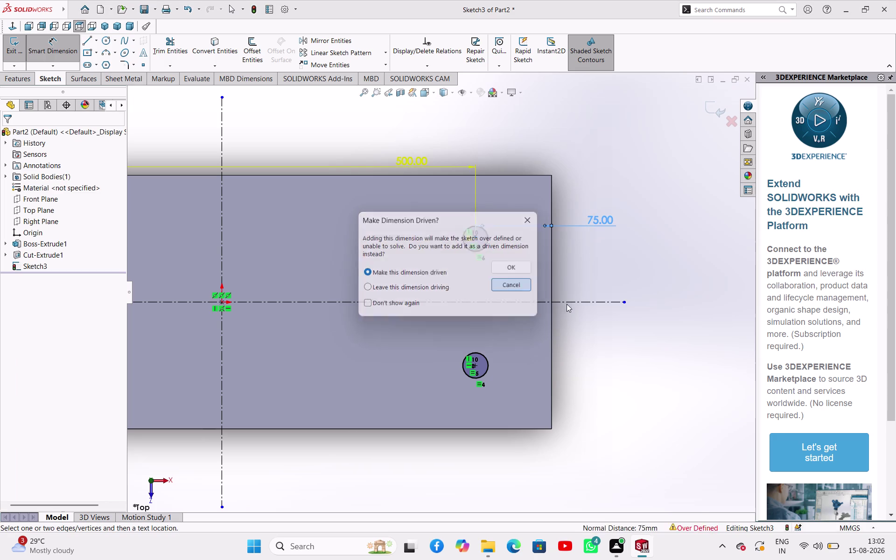
scroll(up, 3)
scroll(up, 3)
scroll(down, 3)
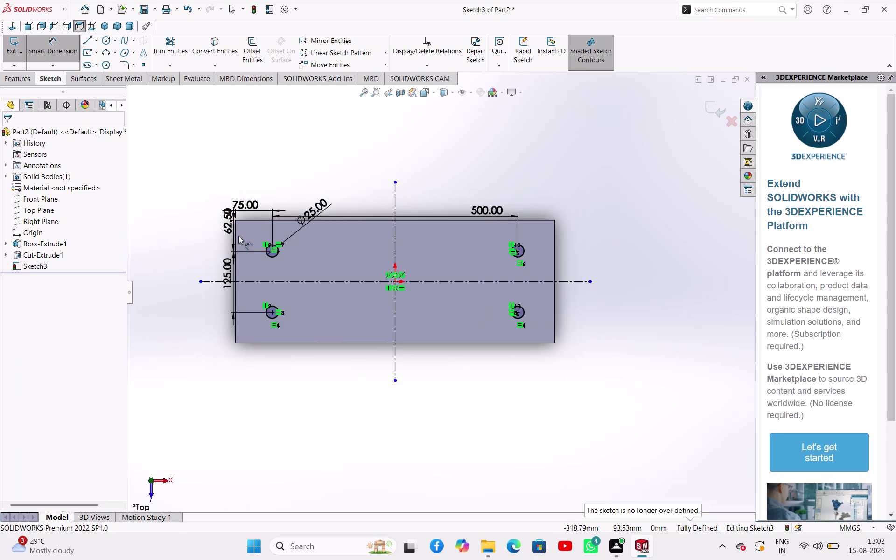
click(236, 335)
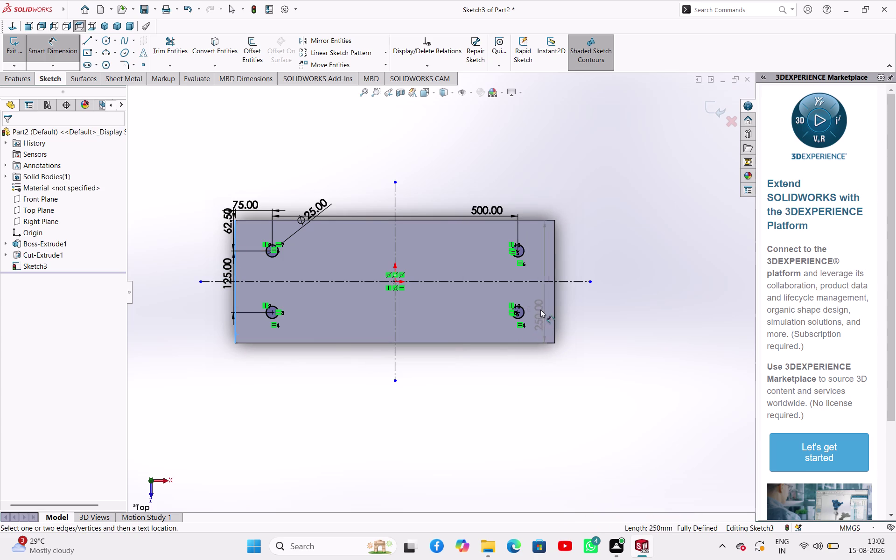
Discard the trial right, left and bottom edge dimensions and exit the hole sketch.
key(Escape)
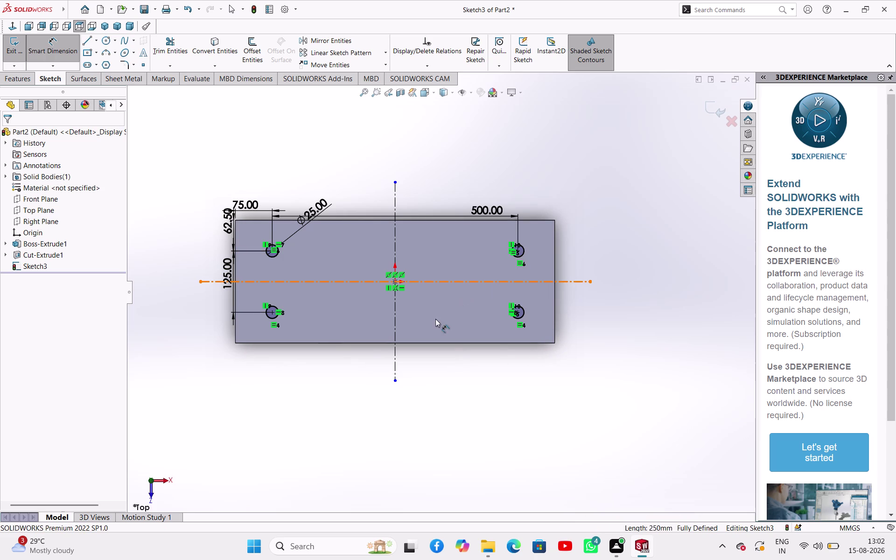
click(234, 331)
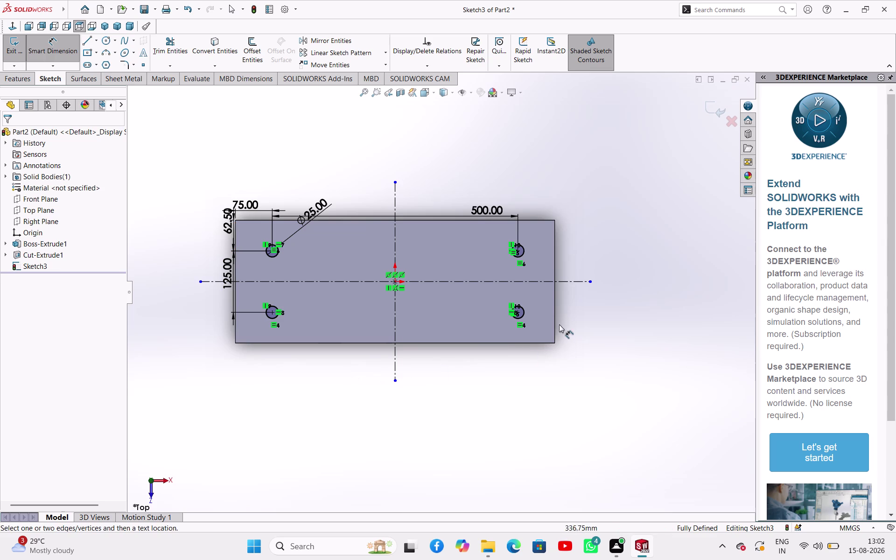
click(555, 329)
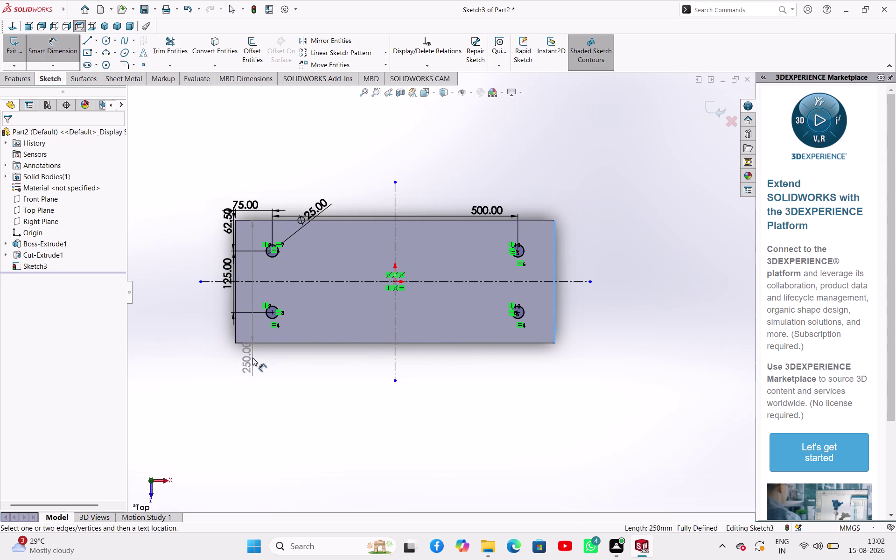
key(Escape)
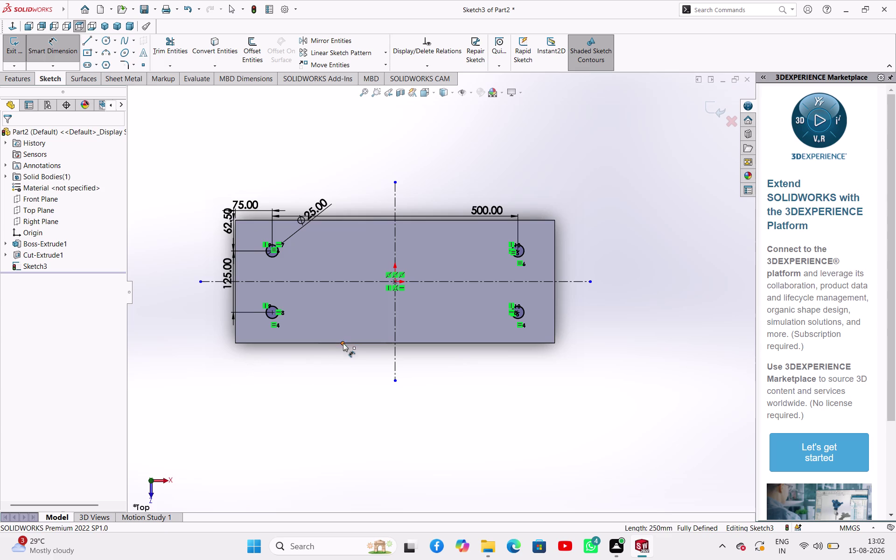
click(343, 342)
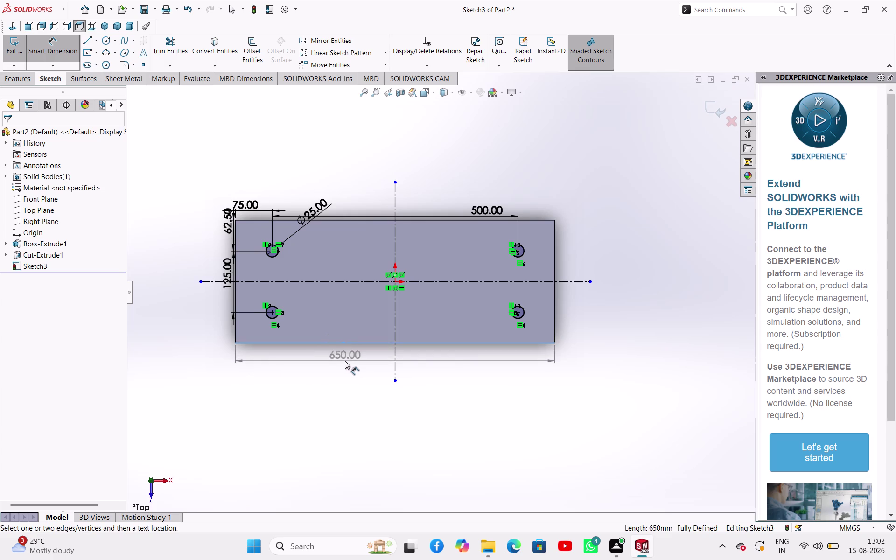
click(344, 380)
key(Escape)
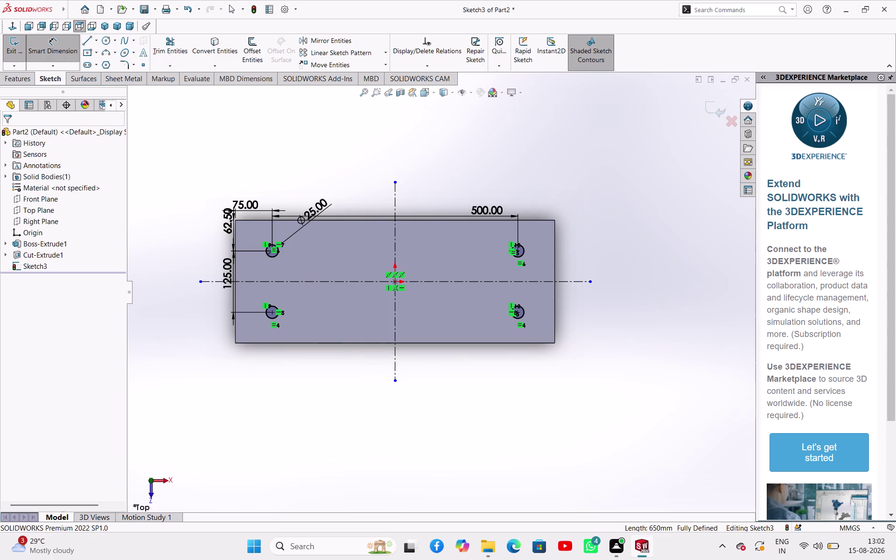
click(18, 52)
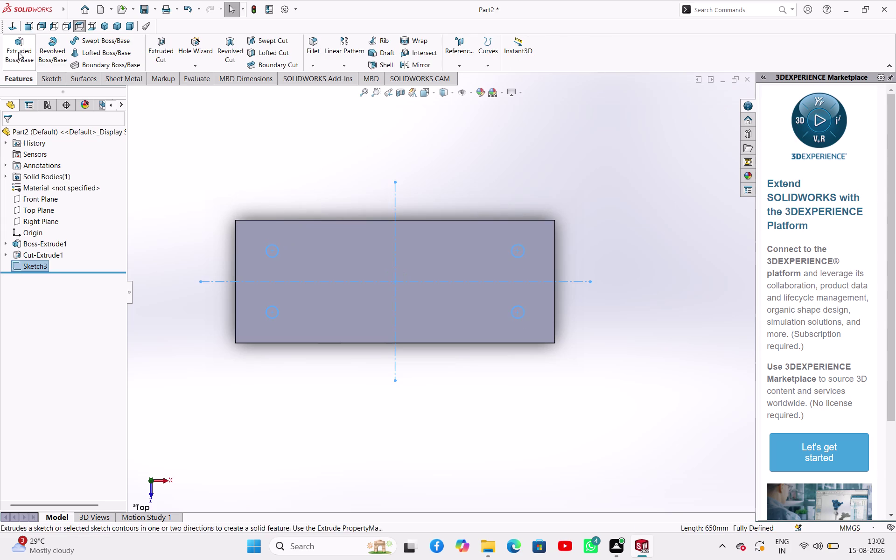
Extrude-cut Sketch3 through the top plate, then orbit to inspect the four holes.
click(167, 44)
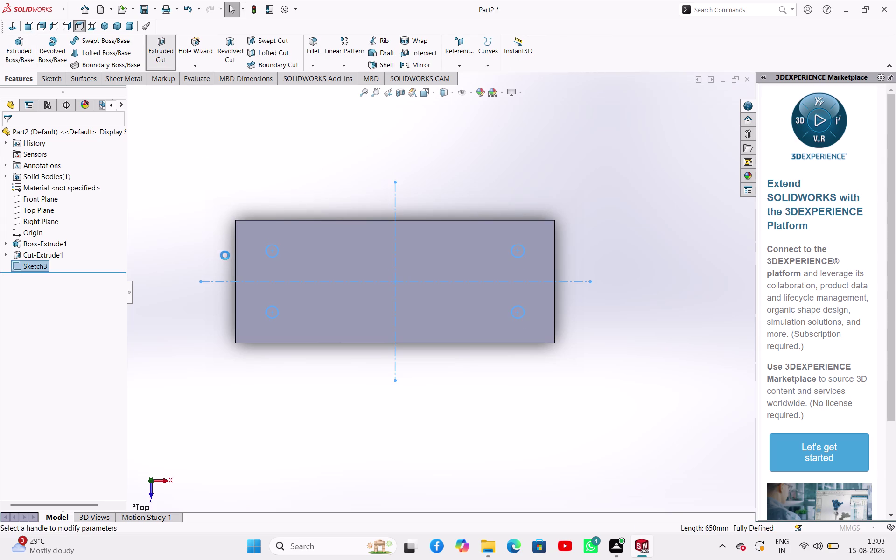
middle_drag(209, 248, 228, 162)
click(6, 134)
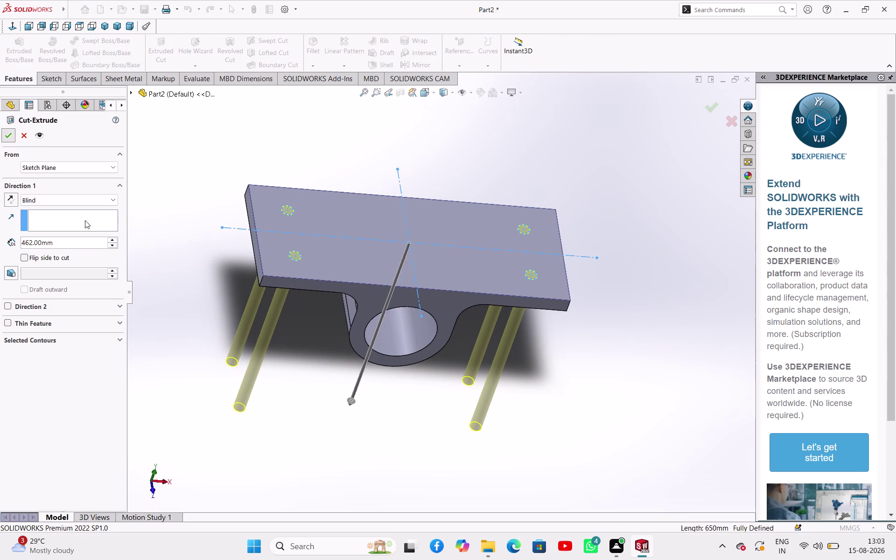
click(310, 382)
middle_drag(427, 408, 436, 351)
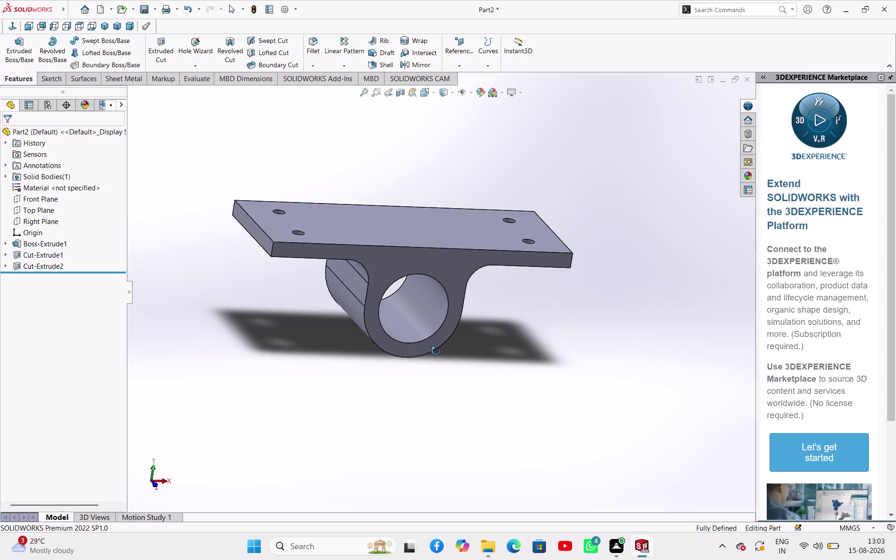
middle_drag(436, 351, 451, 356)
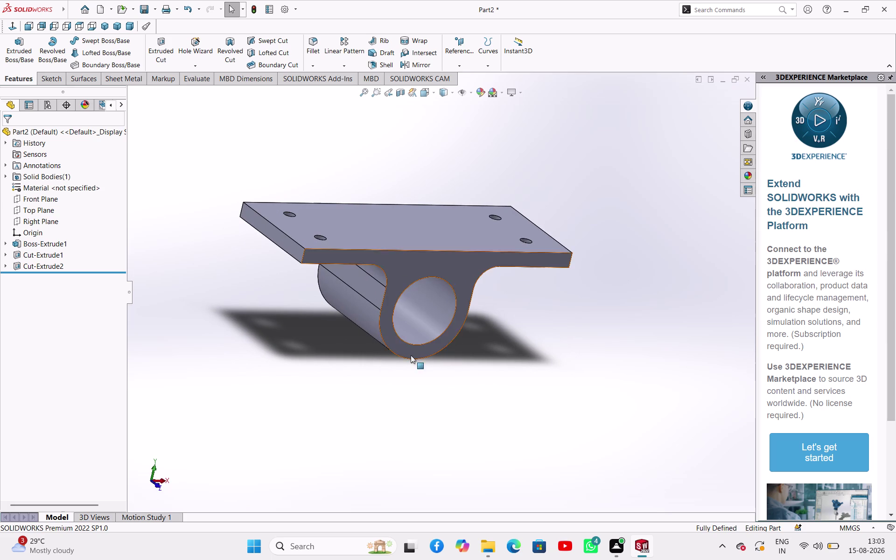
key(ctrl+s)
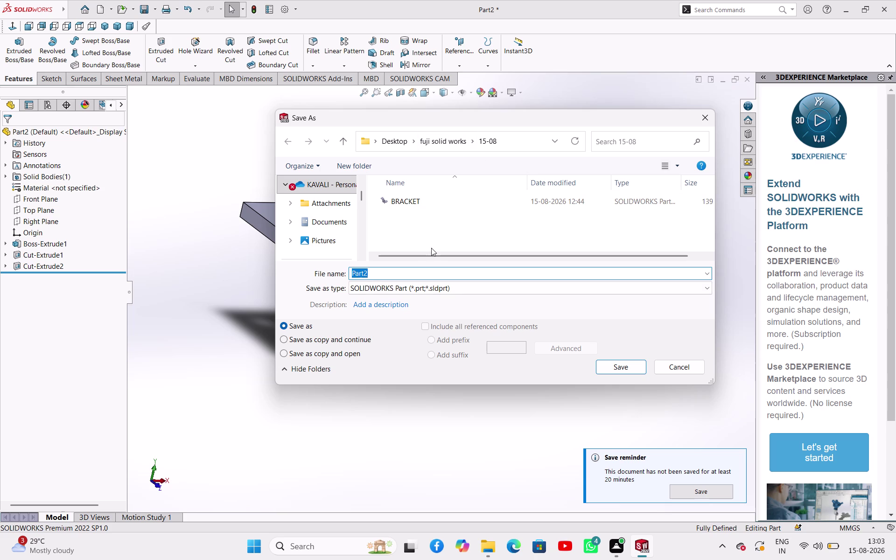
Save the bracket part under the name PIVOT.
text(PI)
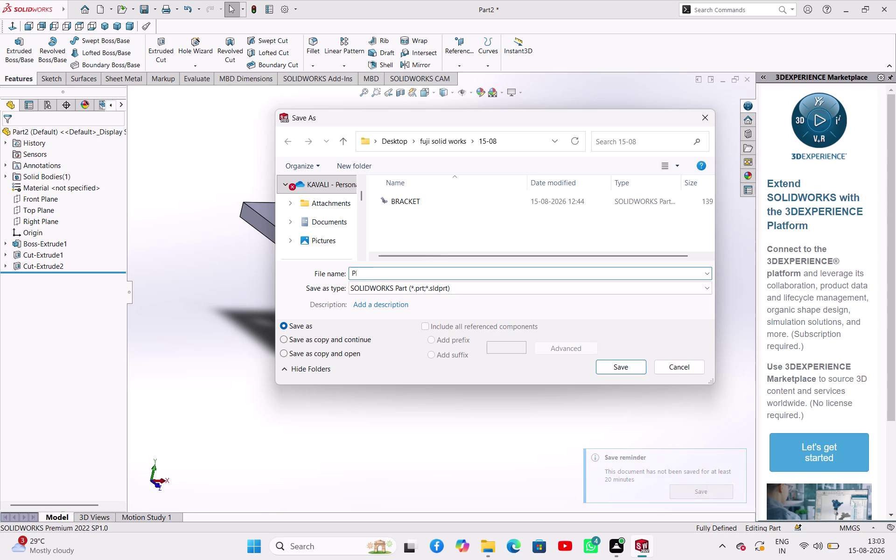
text(VOT)
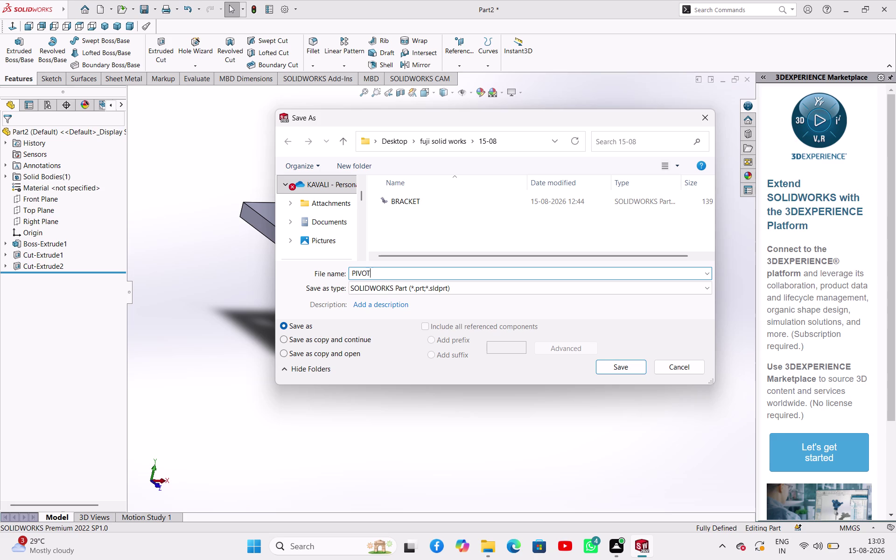
click(607, 367)
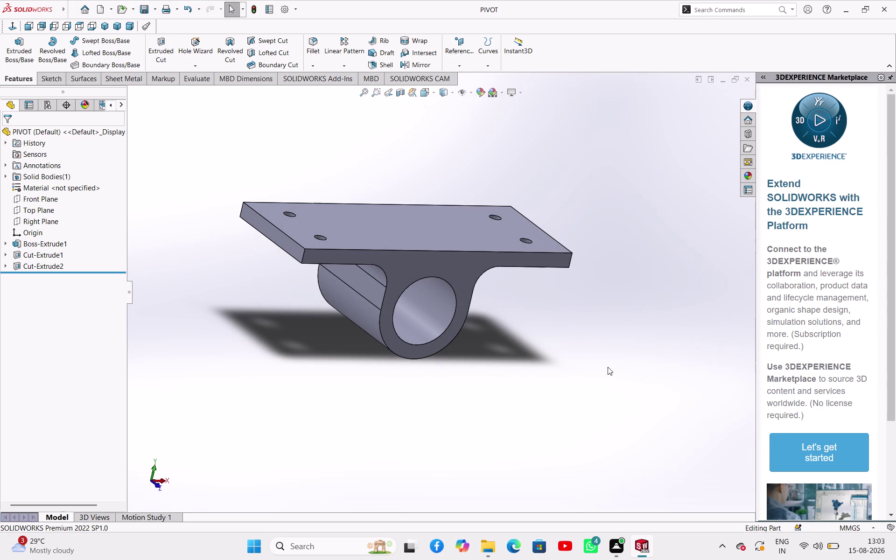
key(ctrl+s)
Create a new blank part document, Part3, and bring up the sketching tools.
key(ctrl+n)
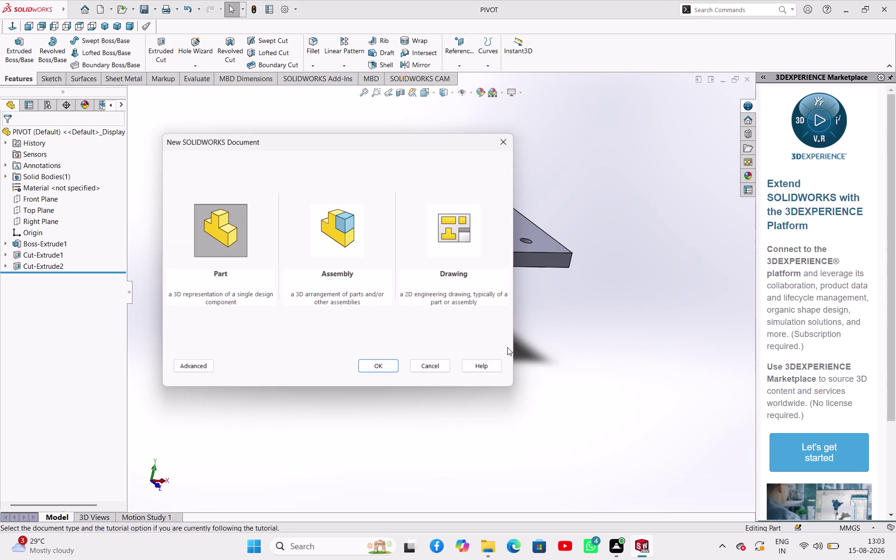
click(369, 367)
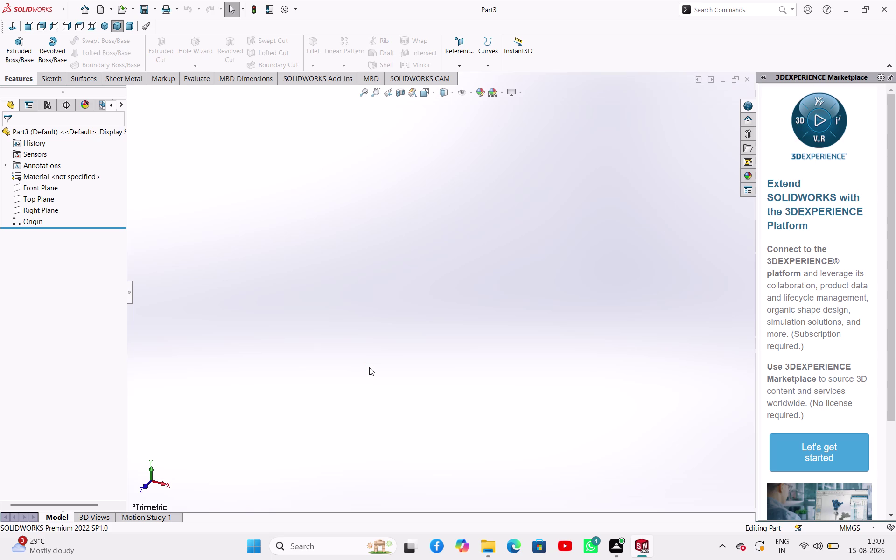
click(52, 80)
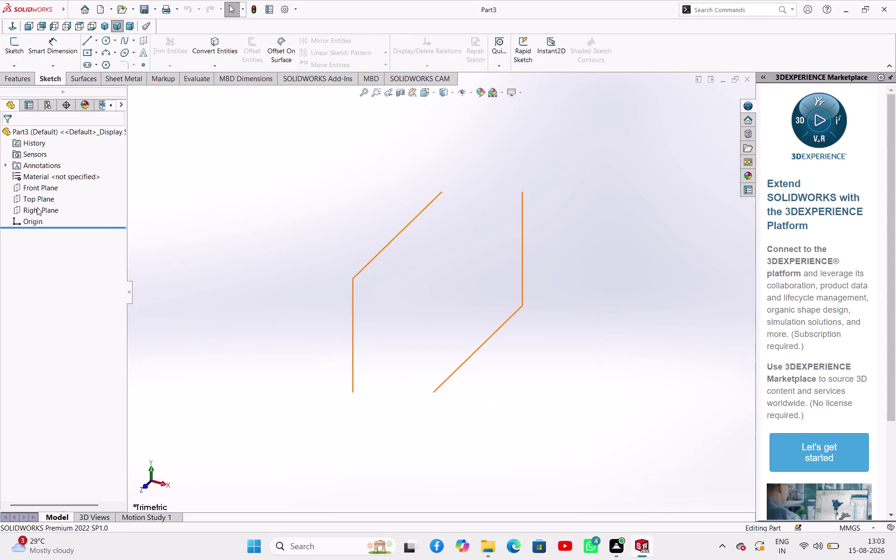
Start a Top Plane sketch and draw a symmetric vertical centerline through the origin.
click(41, 197)
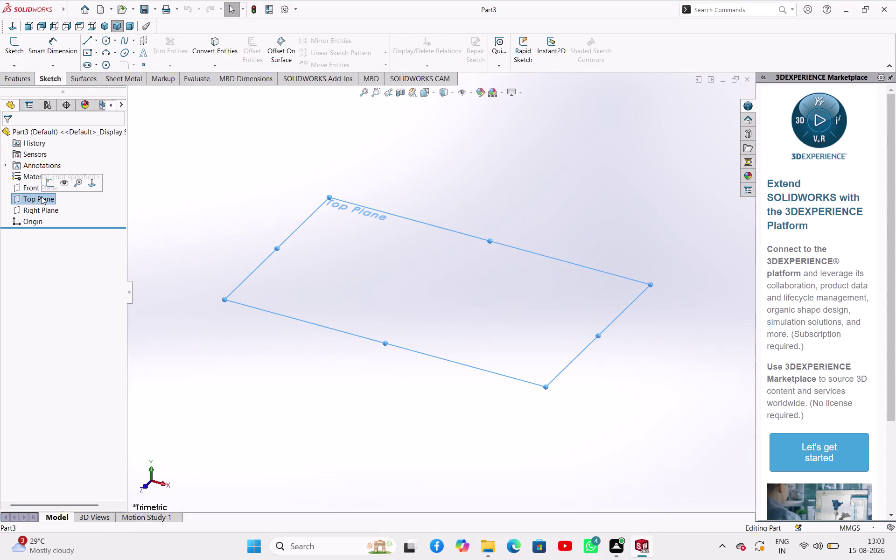
click(51, 178)
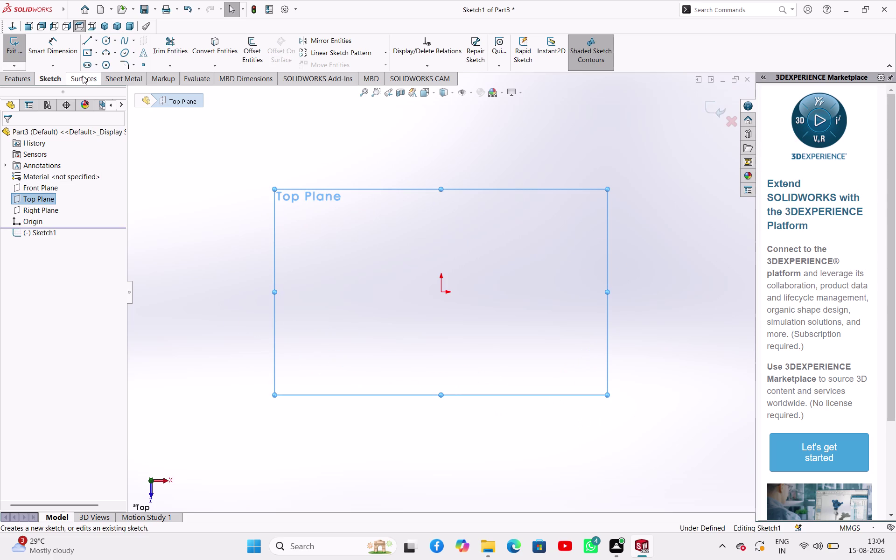
click(99, 41)
click(96, 62)
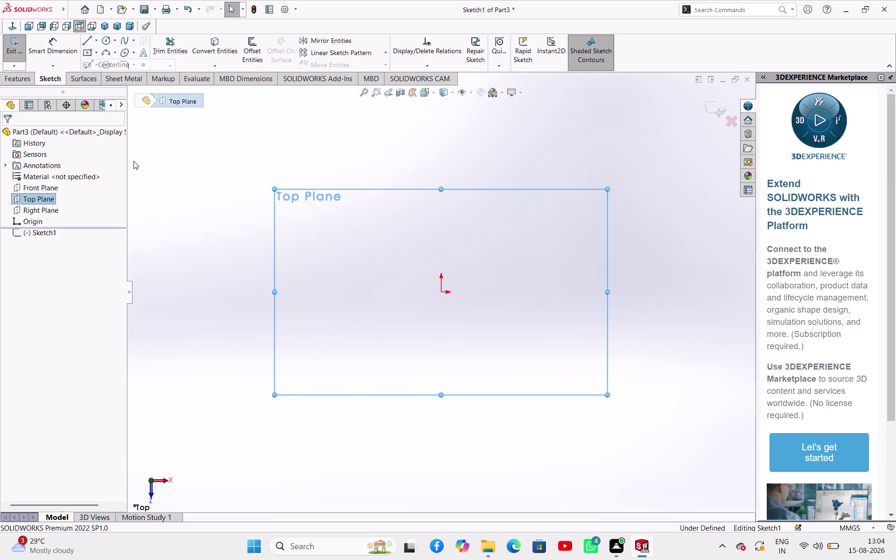
click(53, 285)
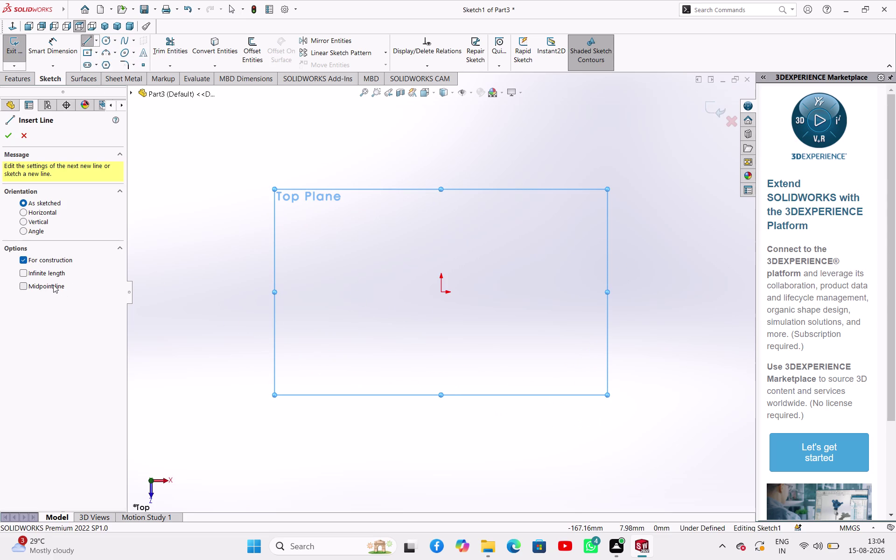
click(442, 293)
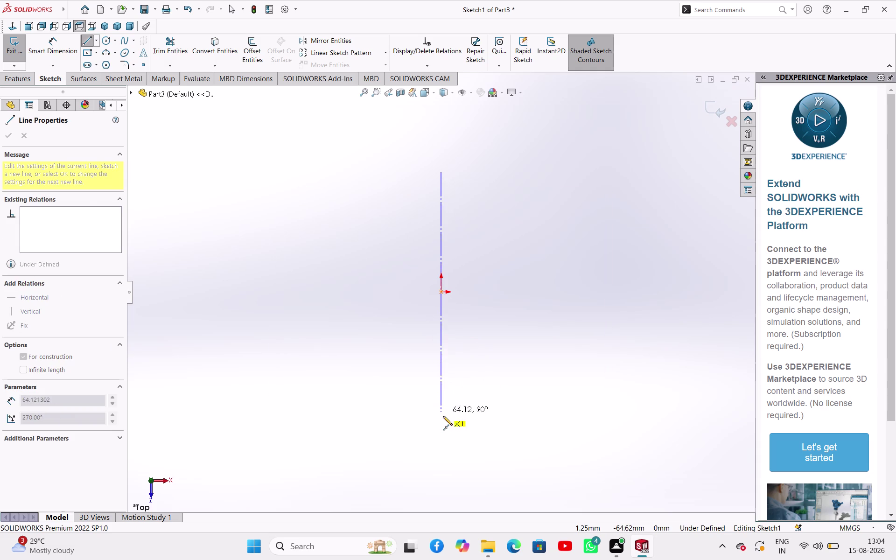
click(445, 429)
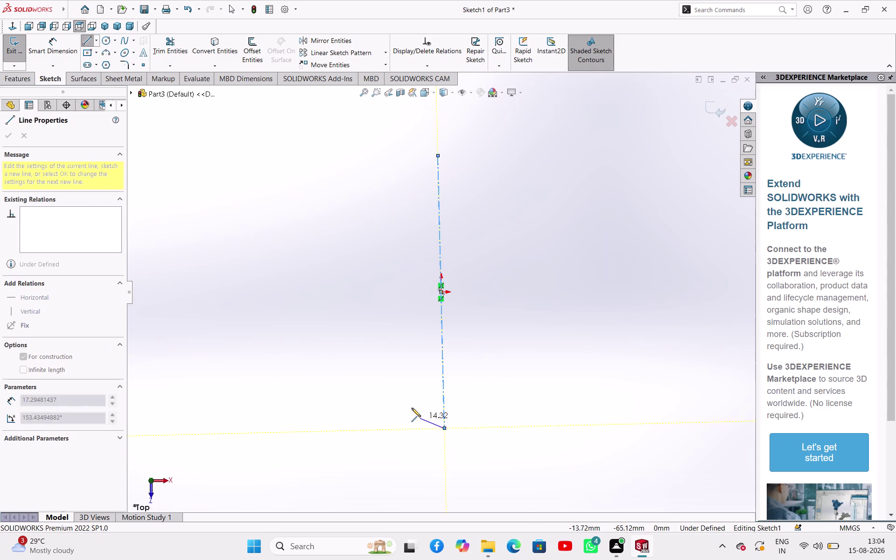
right_click(411, 407)
click(419, 411)
click(444, 373)
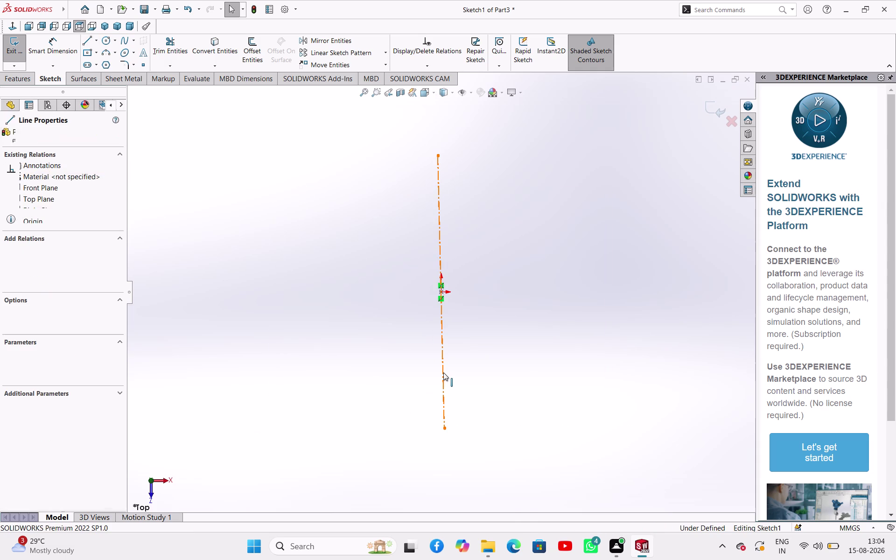
click(486, 331)
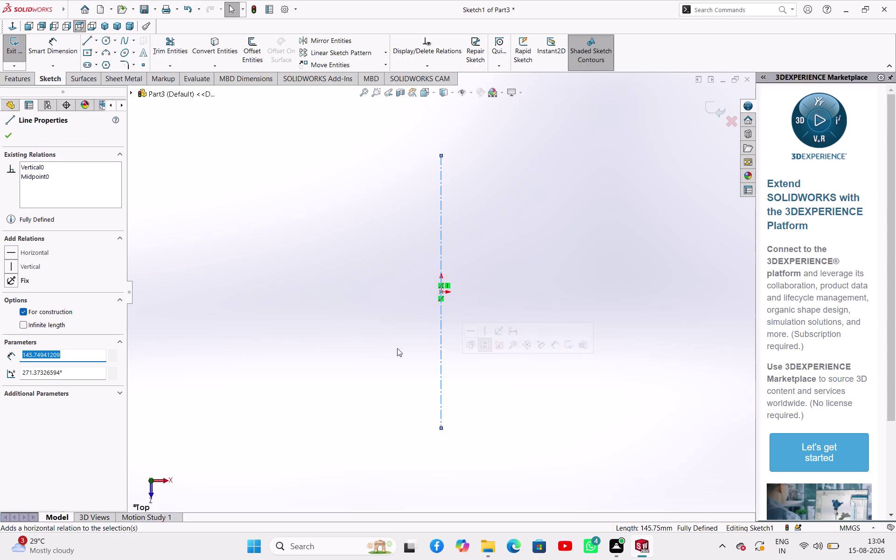
right_click(373, 345)
click(317, 339)
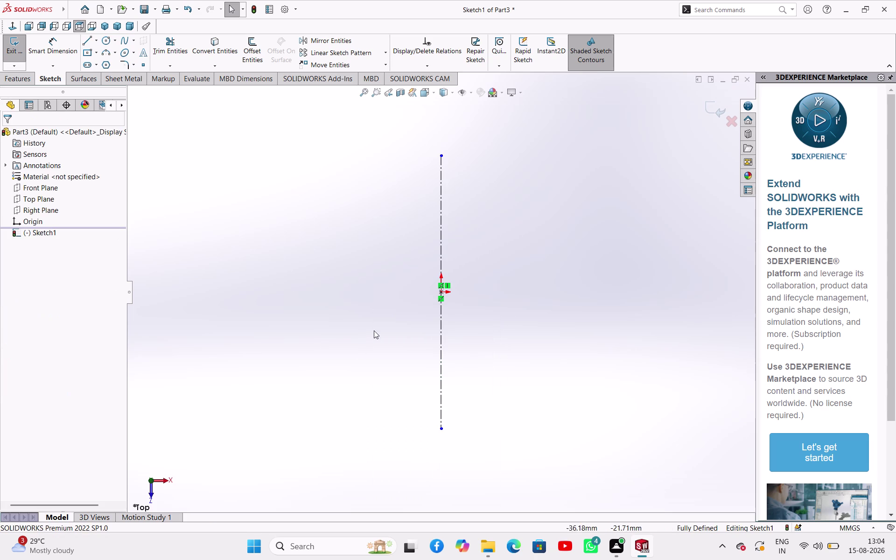
Draw a symmetric horizontal centerline starting at the origin.
click(98, 44)
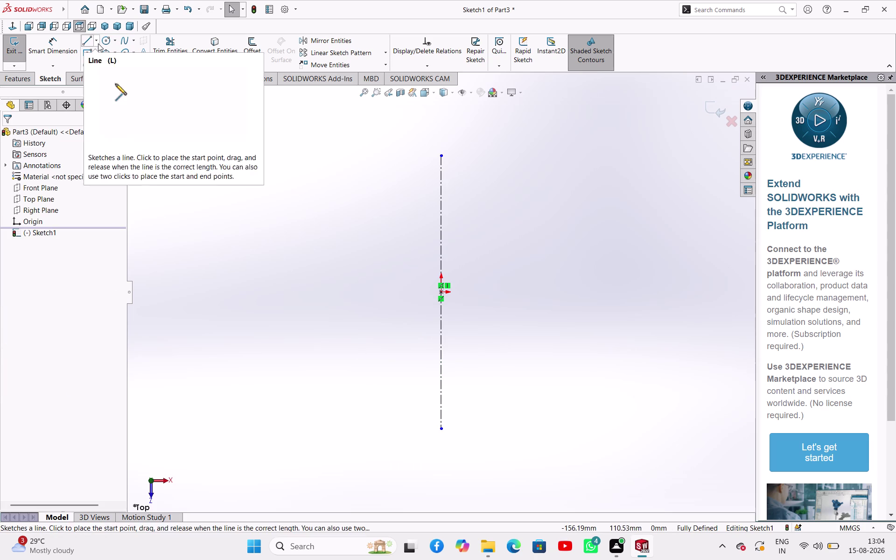
click(93, 64)
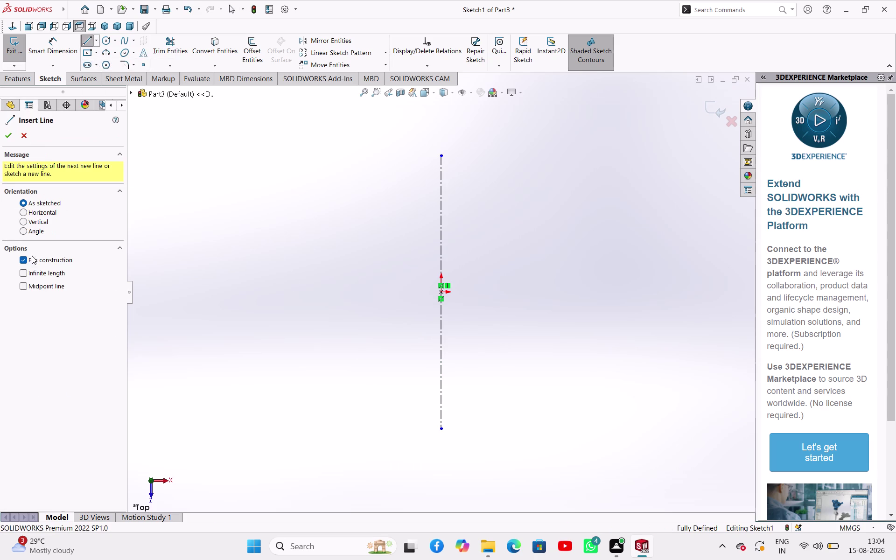
click(26, 288)
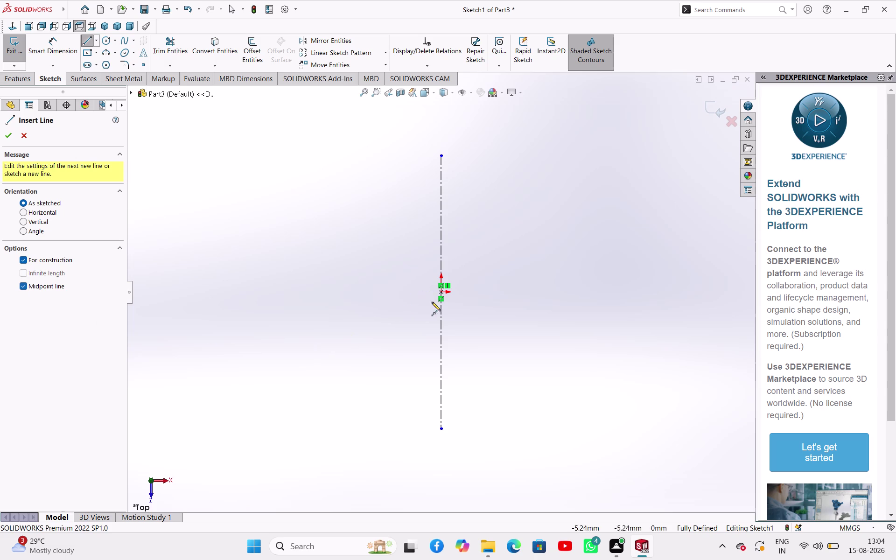
click(444, 292)
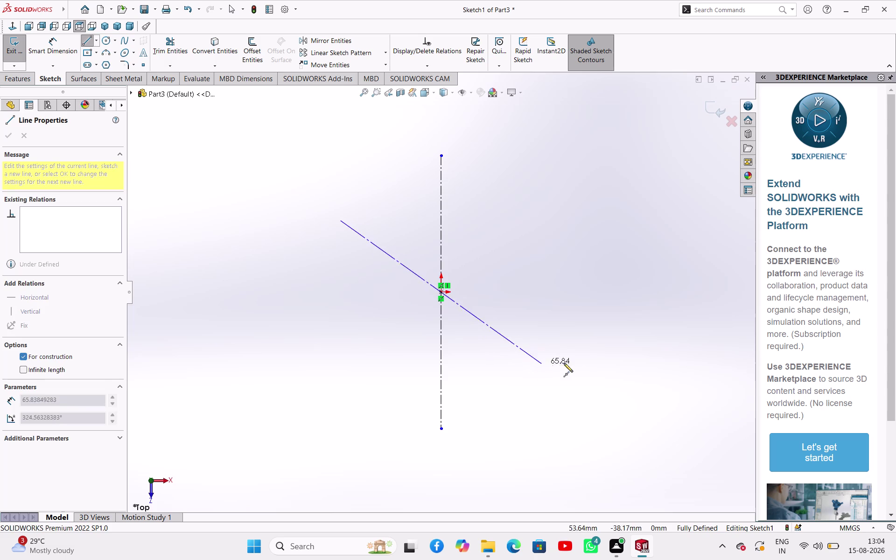
click(685, 293)
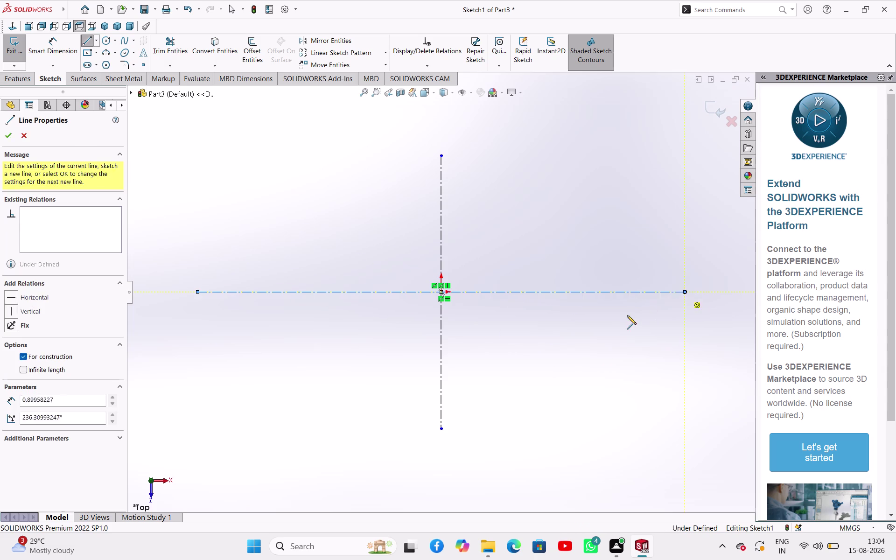
right_click(628, 316)
click(667, 328)
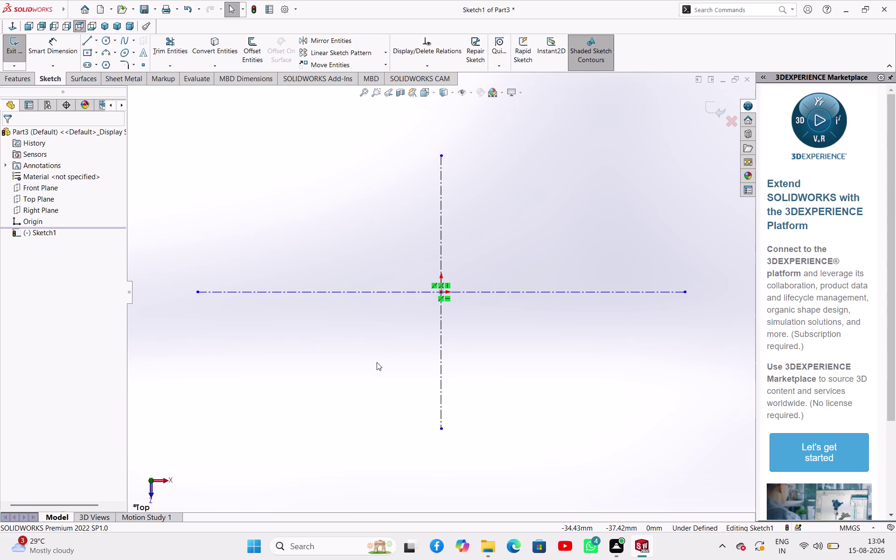
click(89, 41)
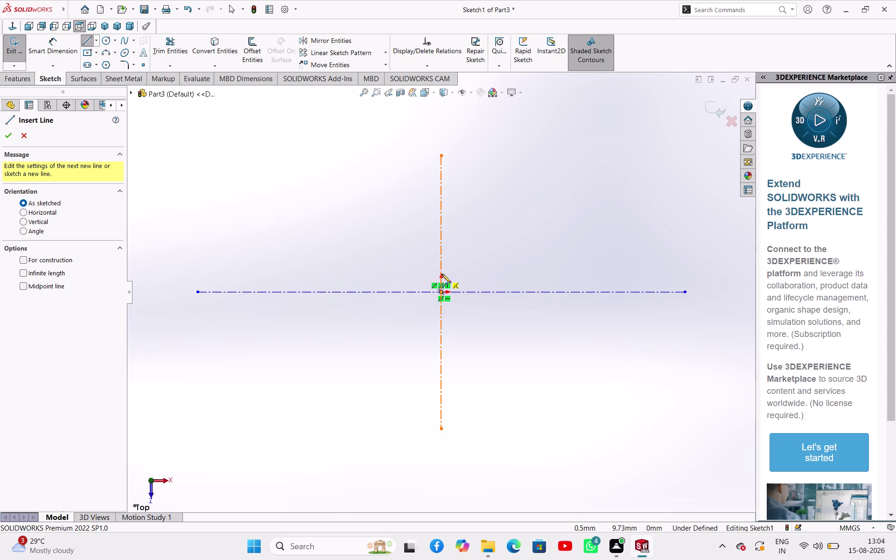
Draw the closed stepped wall outline from the origin above the horizontal centerline.
click(442, 274)
click(469, 276)
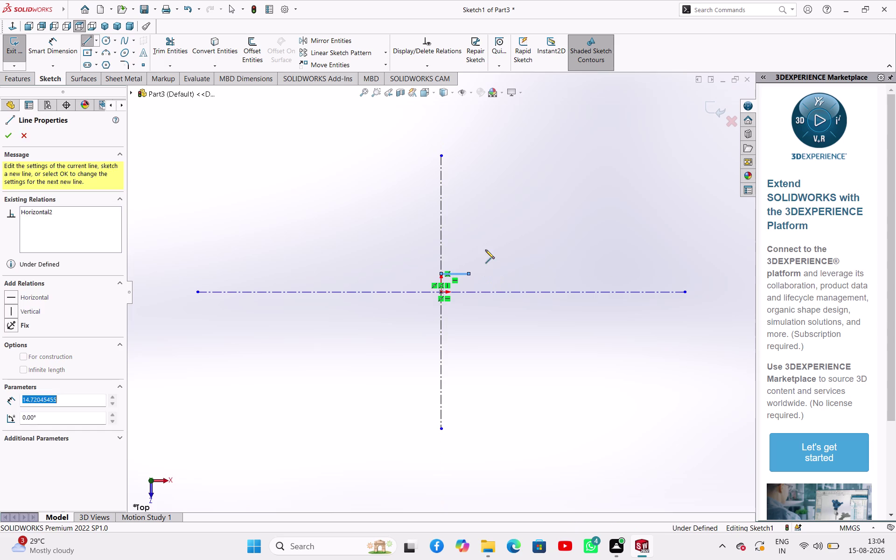
click(471, 226)
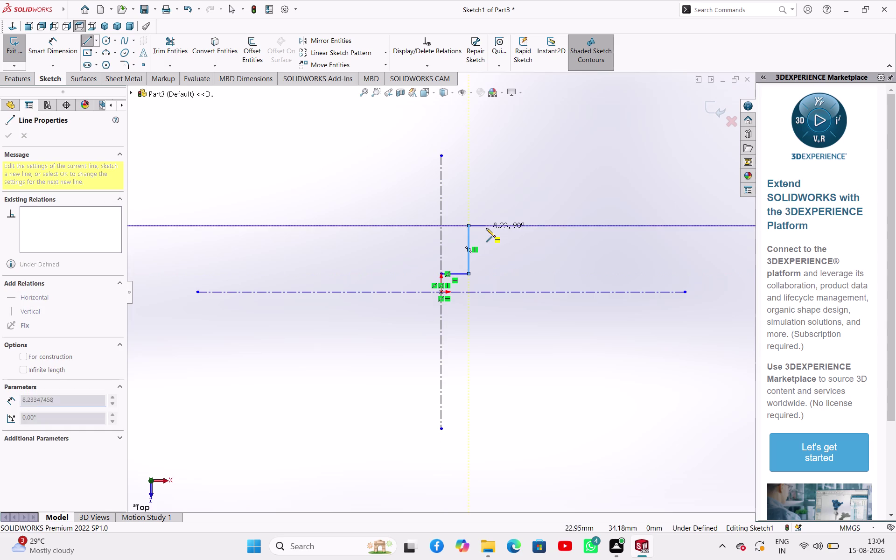
click(486, 228)
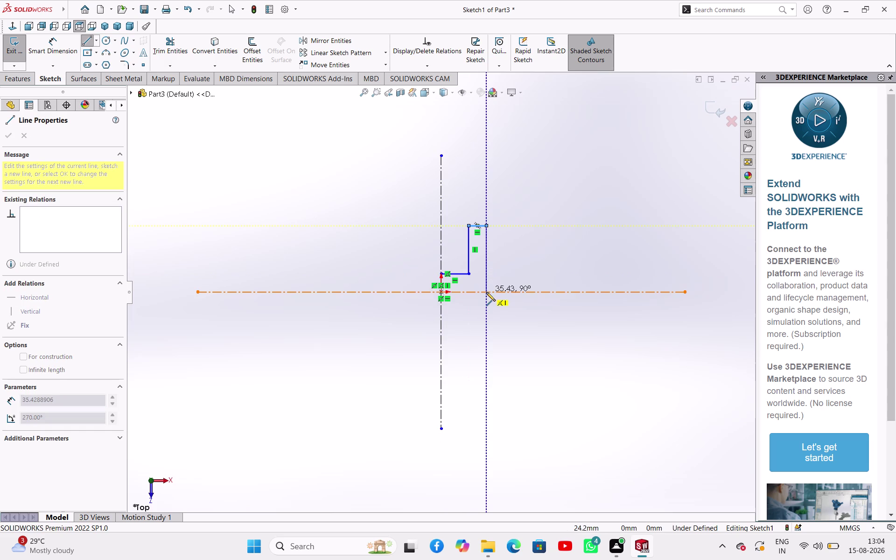
click(487, 292)
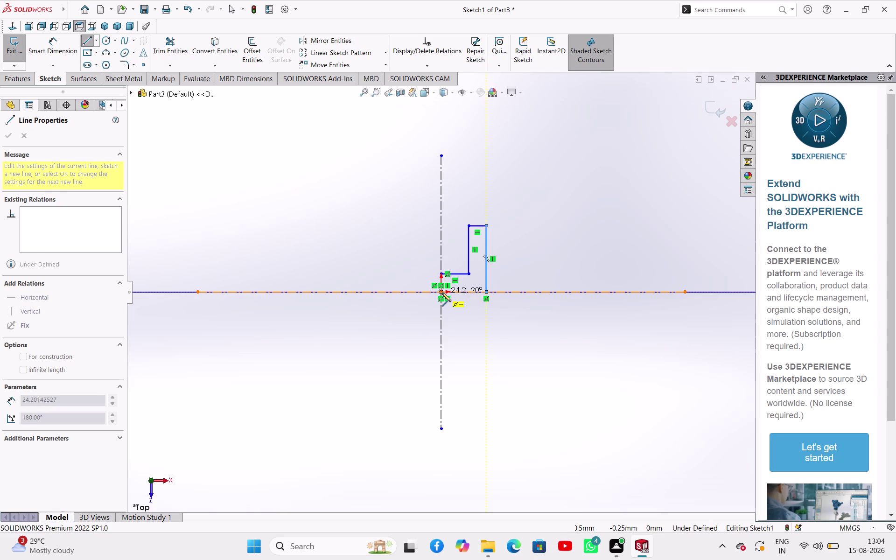
click(442, 292)
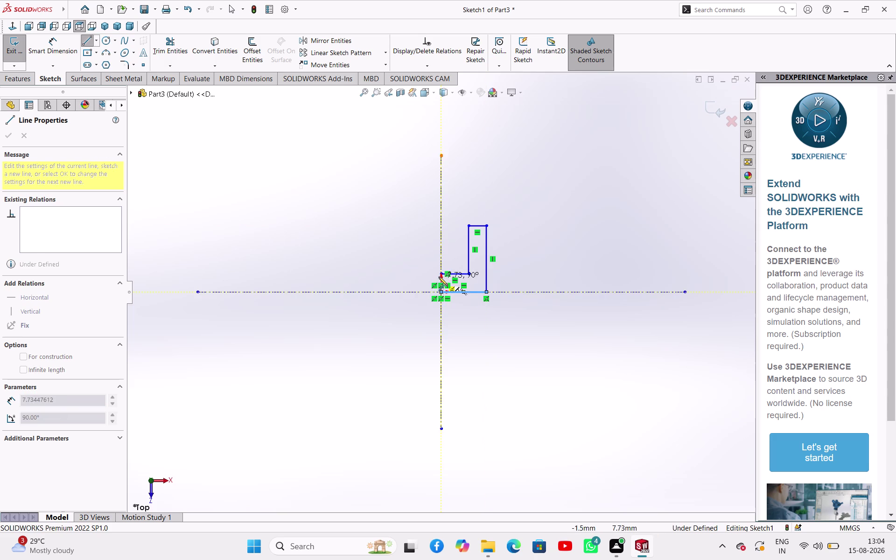
click(441, 274)
right_click(355, 260)
click(378, 269)
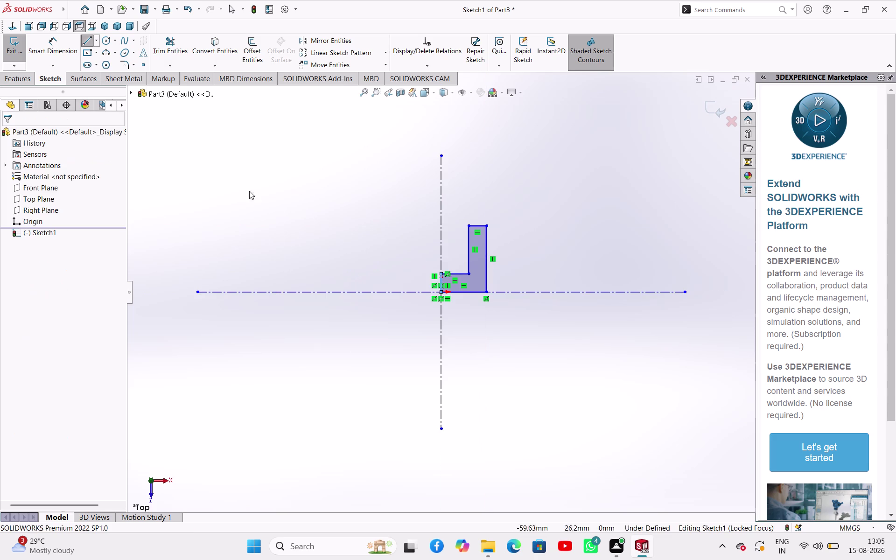
right_drag(251, 206, 202, 202)
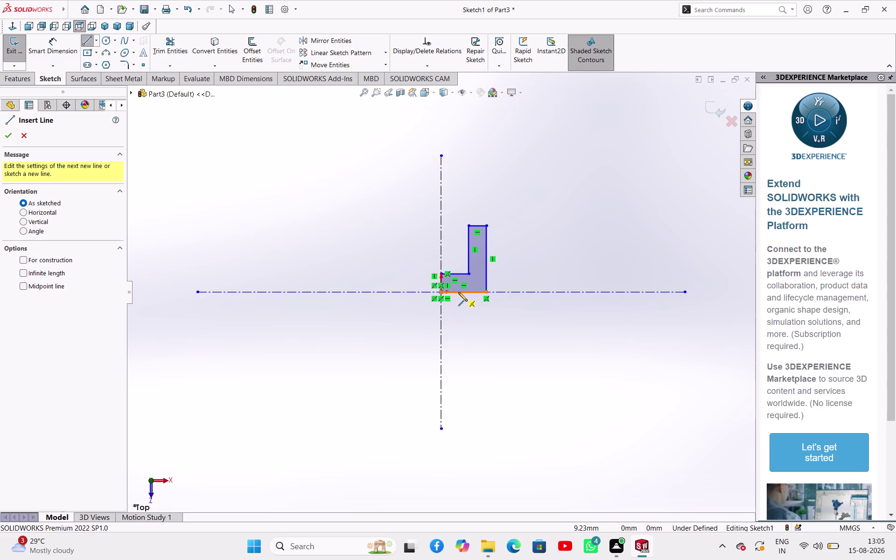
Add the lower leg lines below the horizontal centerline, back to the vertical centerline.
click(458, 292)
click(457, 344)
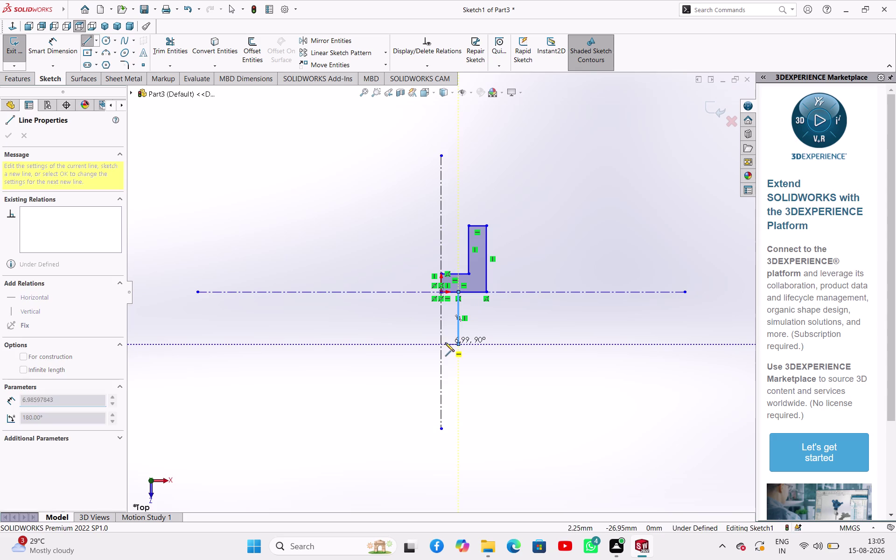
click(442, 342)
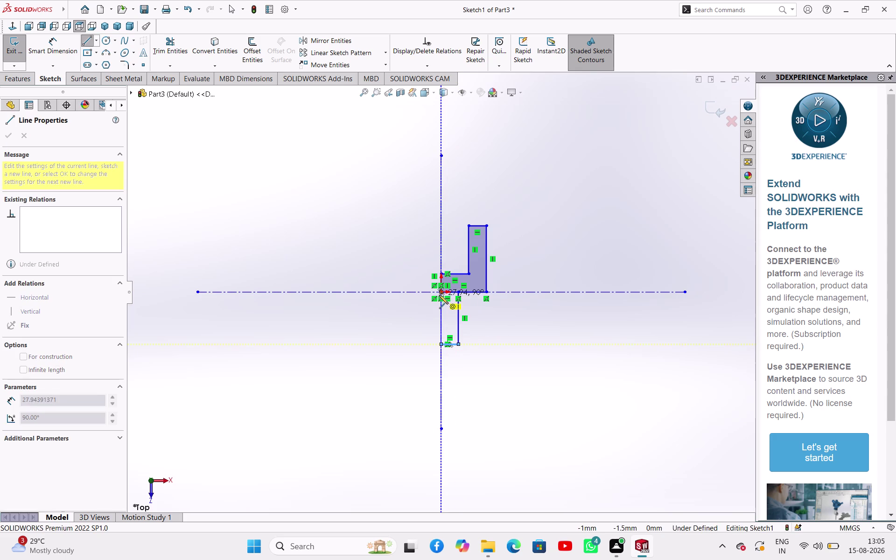
click(439, 292)
right_click(368, 327)
click(380, 332)
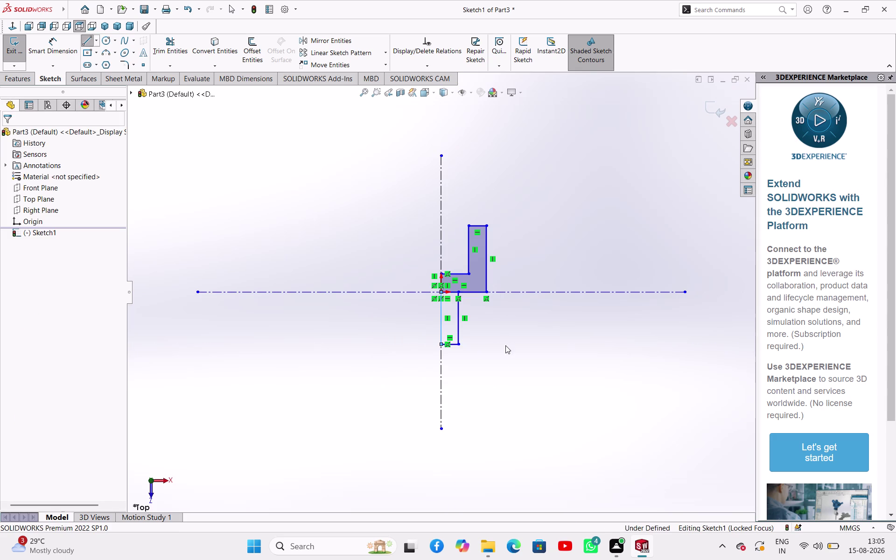
scroll(down, 3)
scroll(down, 3)
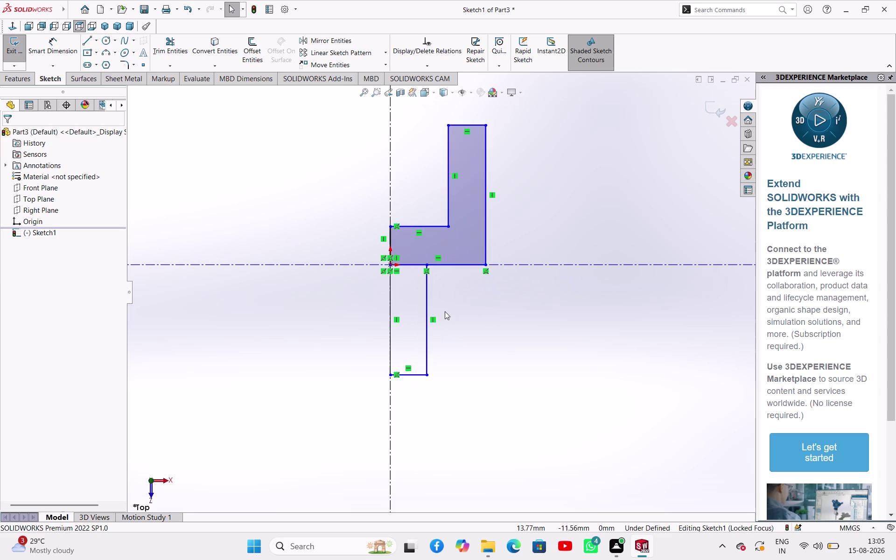
scroll(up, 3)
scroll(up, 3)
scroll(down, 3)
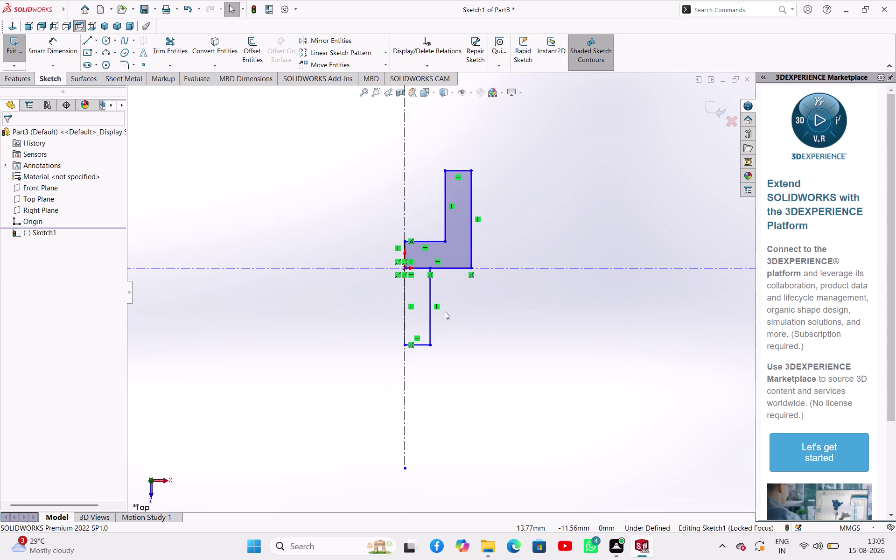
scroll(up, 3)
right_drag(547, 366, 560, 318)
Dimension the outline with 360 from the centerline and a 30 mm wall-top width.
click(467, 200)
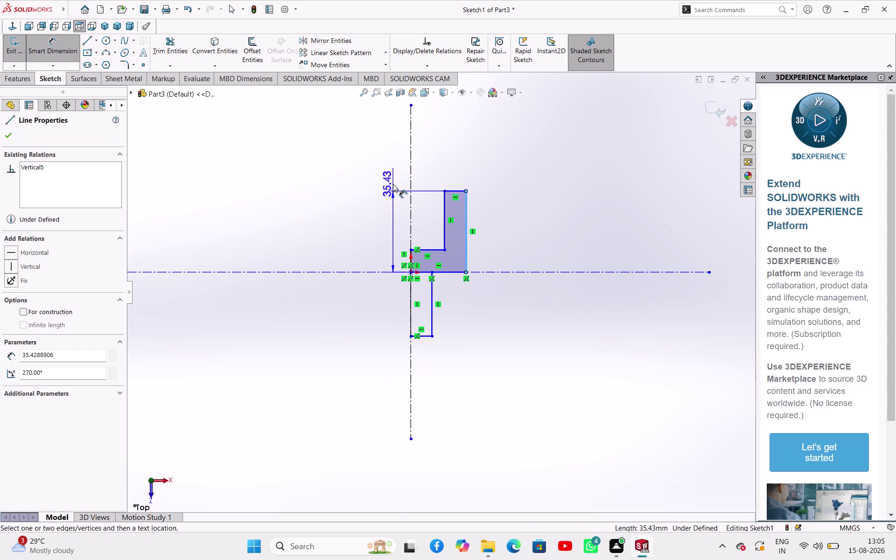
click(412, 158)
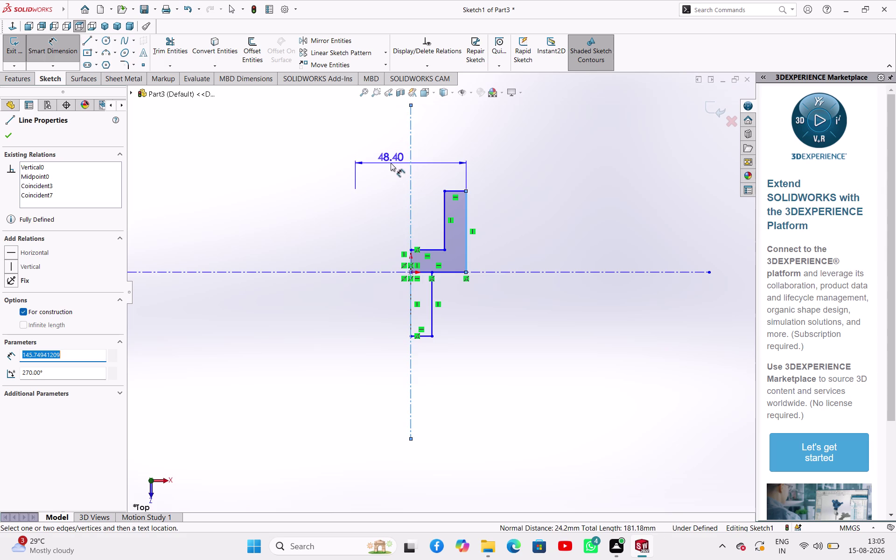
click(391, 163)
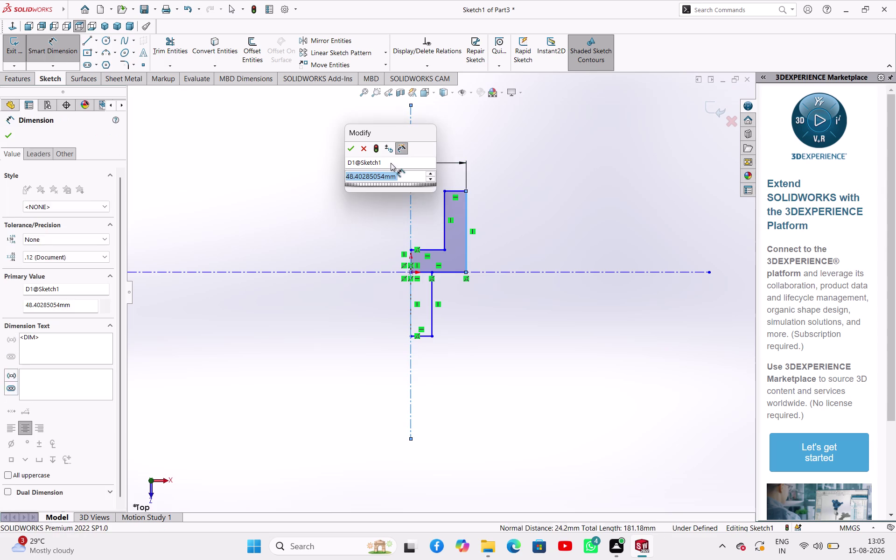
text(360)
key(Return)
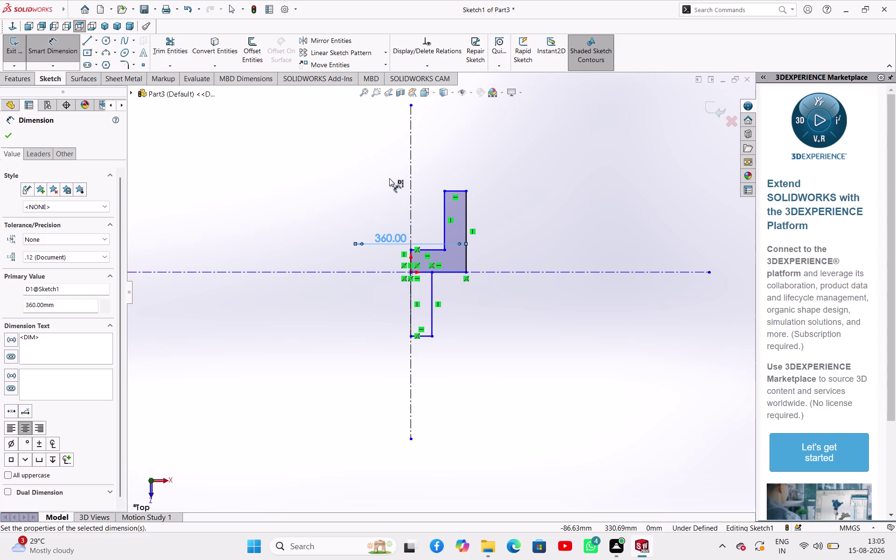
click(455, 190)
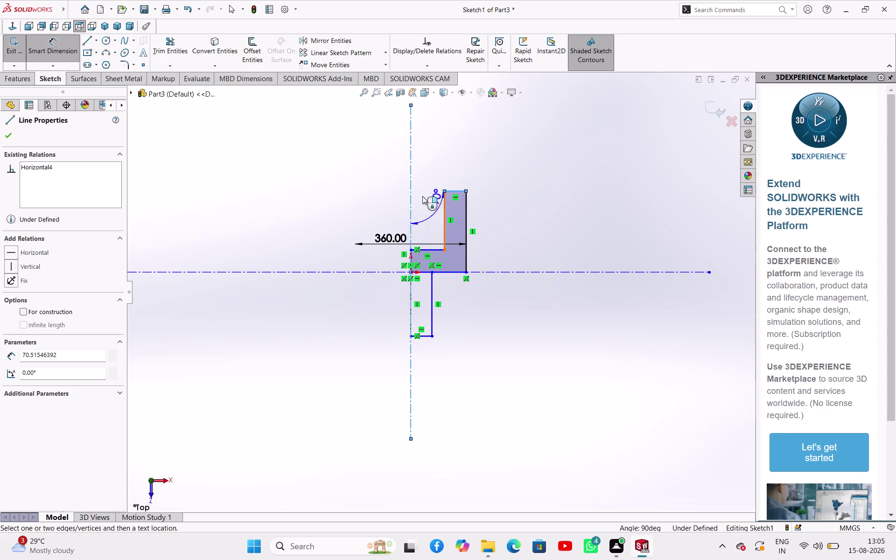
key(Escape)
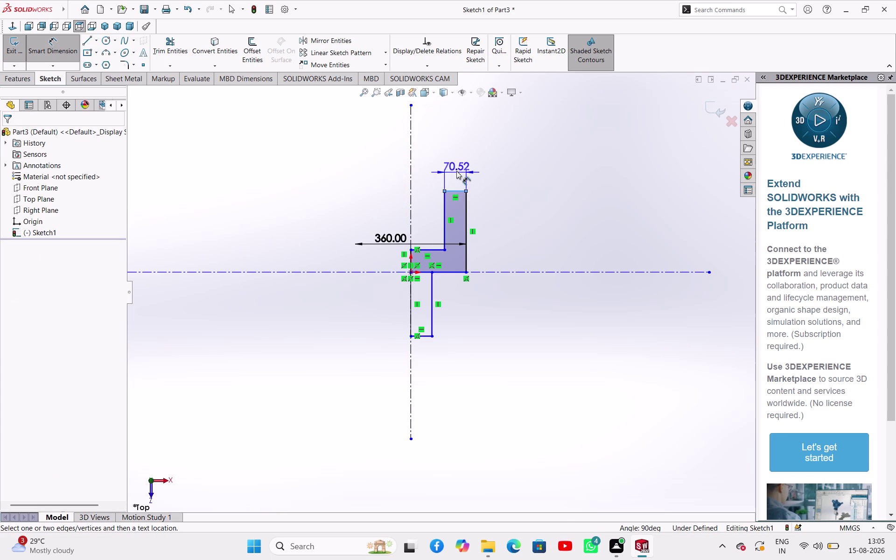
click(454, 161)
text(30)
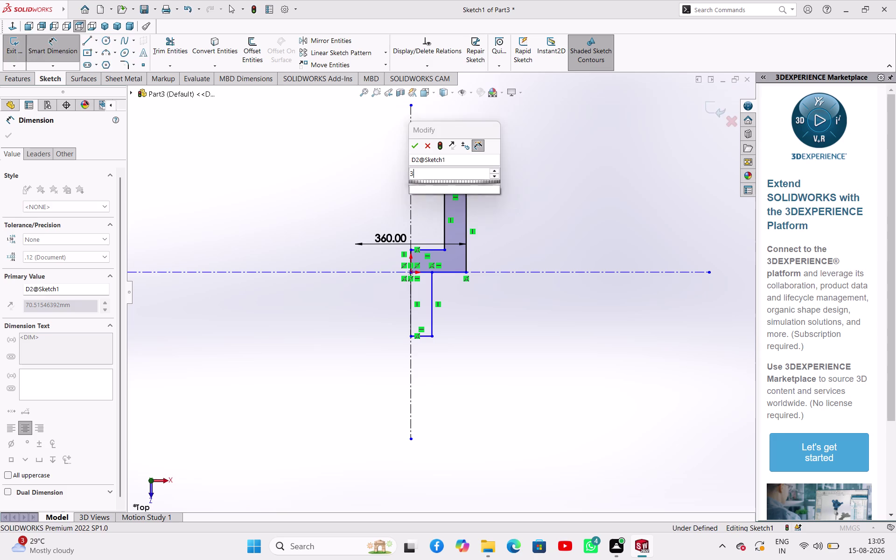
key(Return)
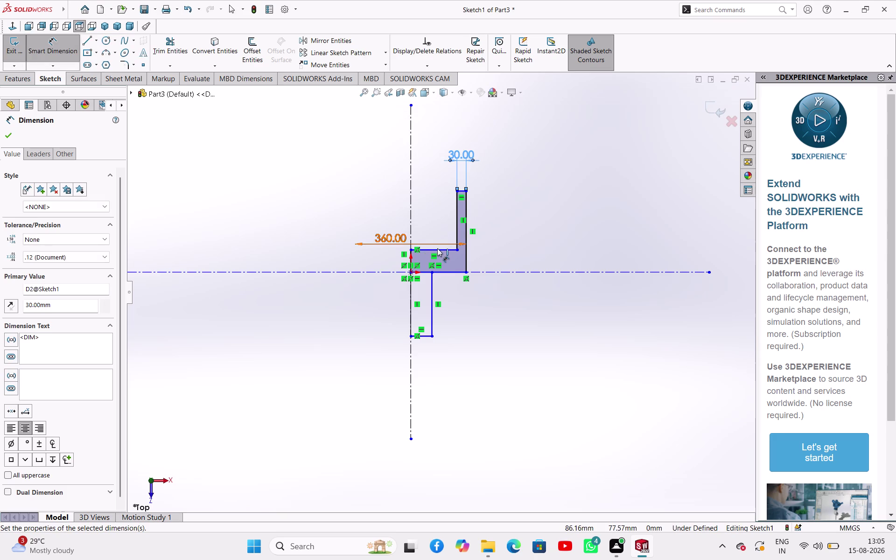
Set the base thickness to 30 mm.
click(437, 249)
click(456, 272)
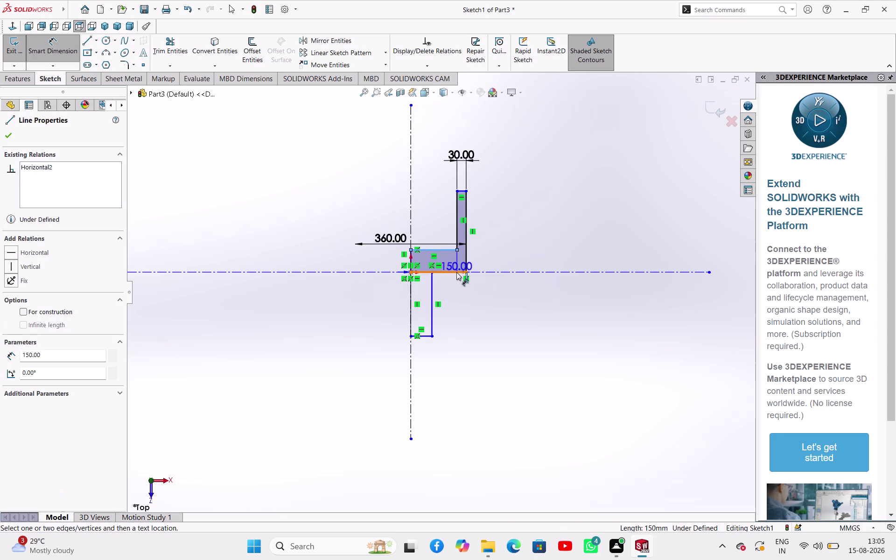
click(491, 254)
text(30)
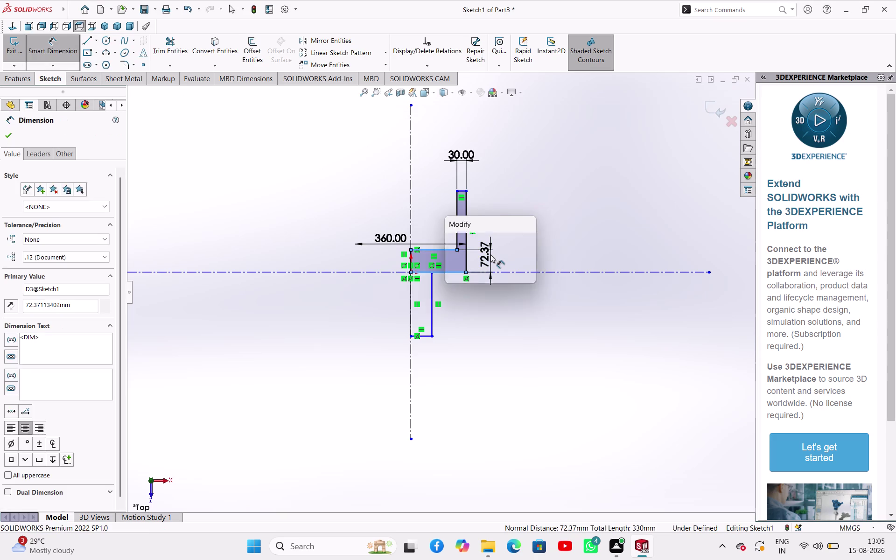
key(Return)
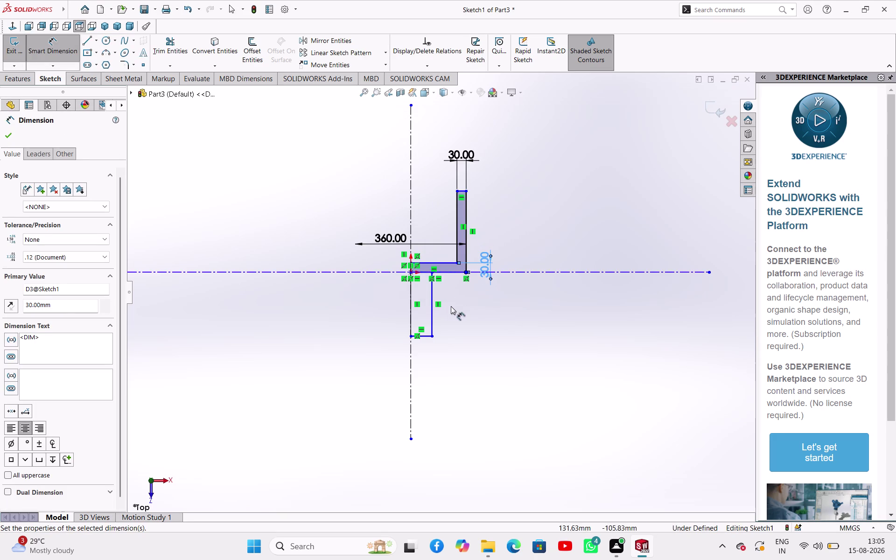
Dimension the shaft line's offset from the centerline as 75/2 (37.50 mm).
click(433, 314)
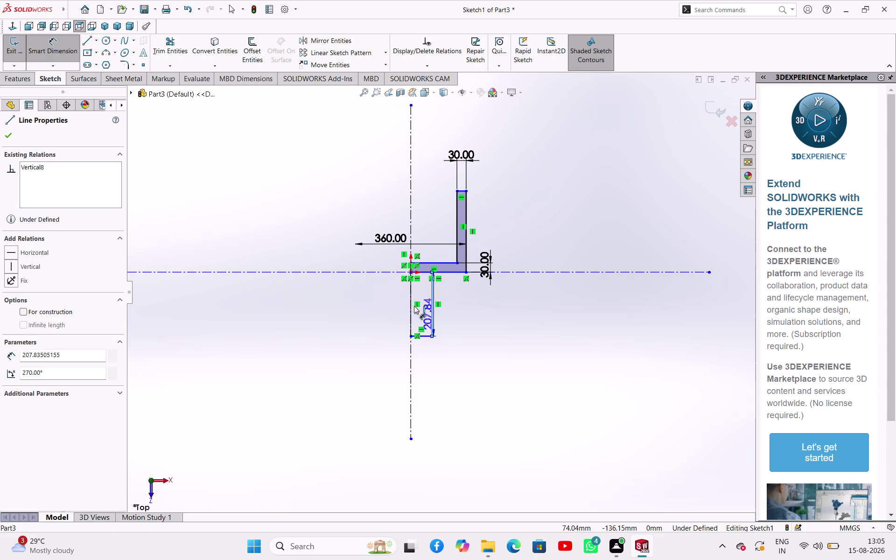
click(410, 312)
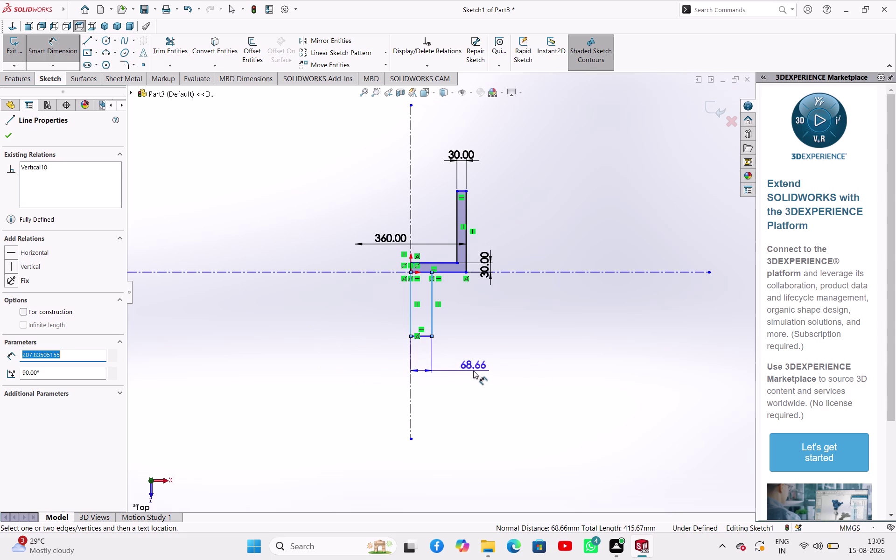
click(474, 371)
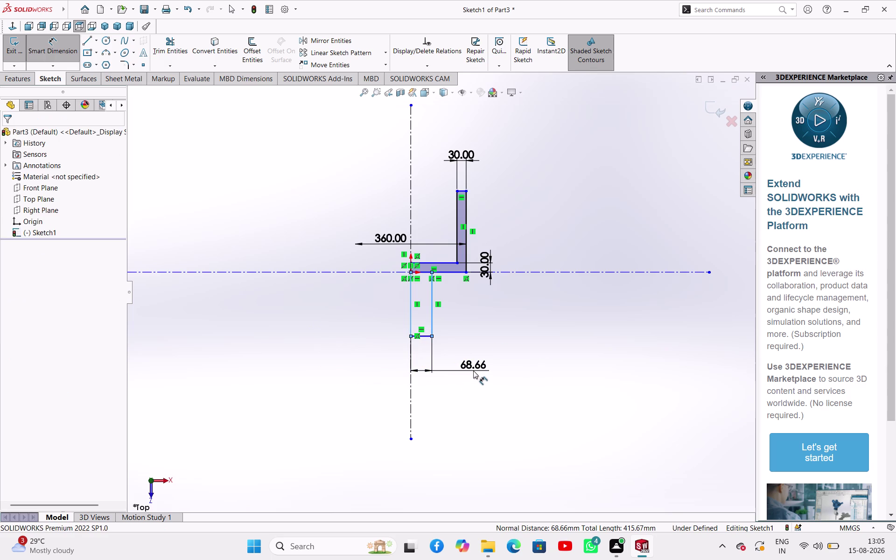
key(3)
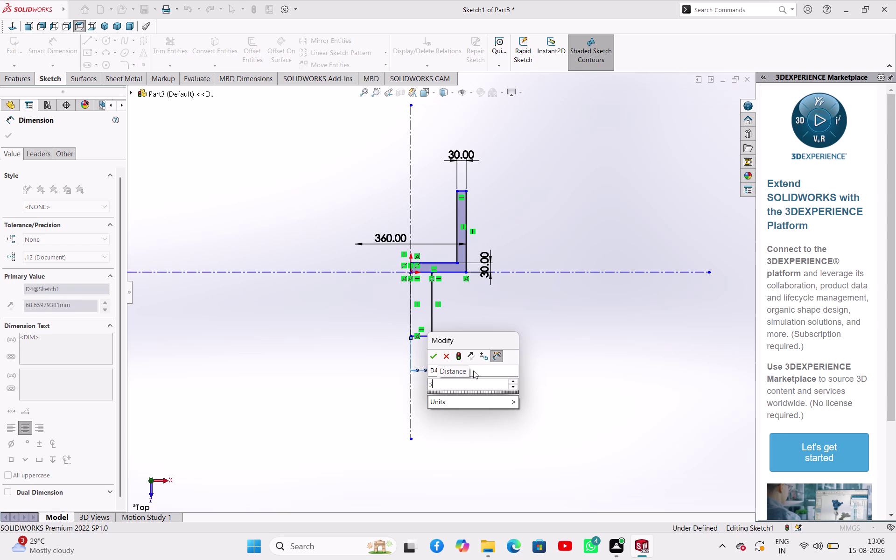
key(BackSpace)
text(75/)
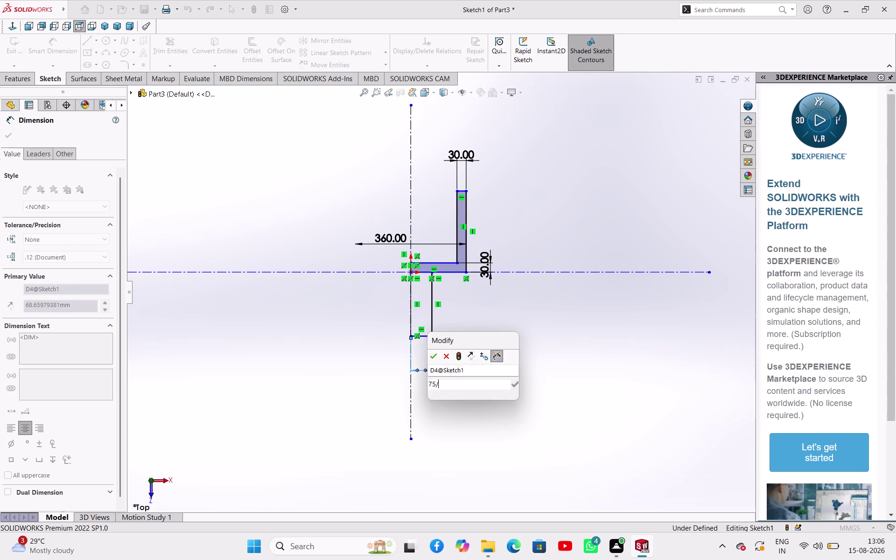
text(2)
key(Return)
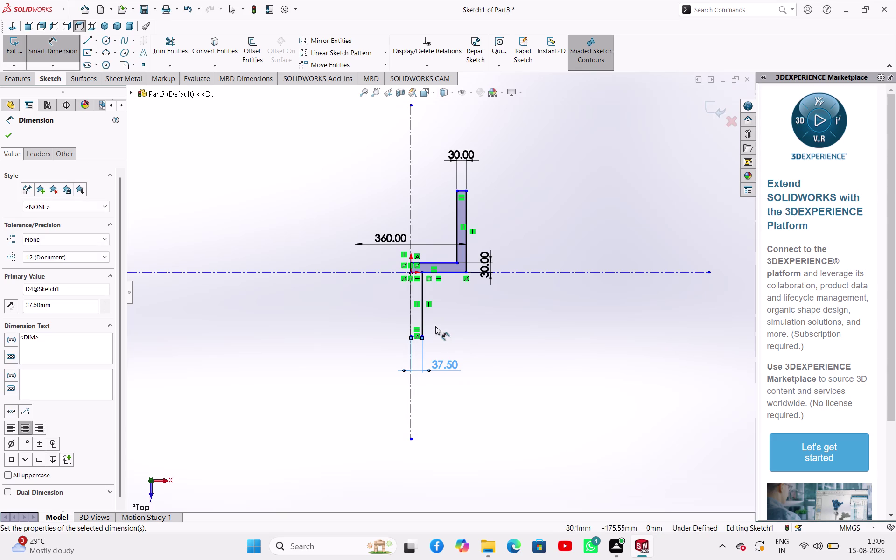
Set the shaft length from the base bottom to 325 mm.
click(445, 275)
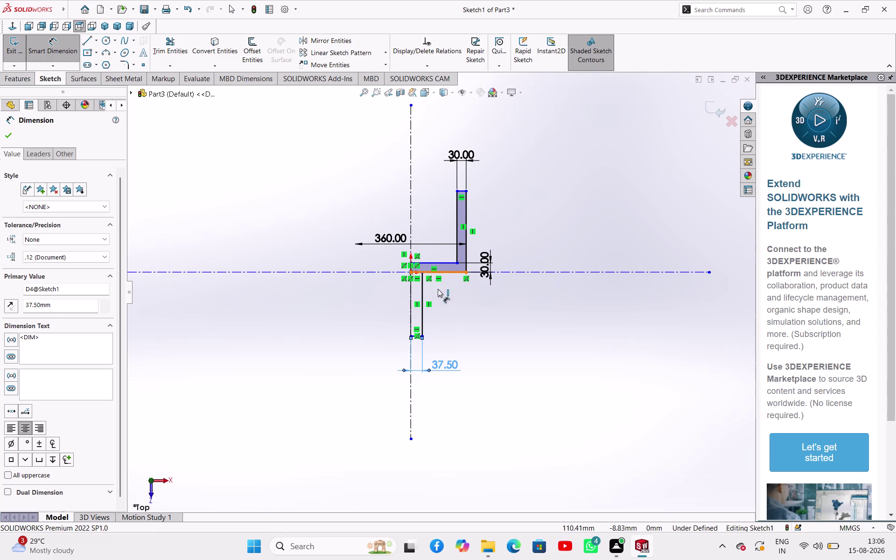
scroll(down, 3)
scroll(down, 3)
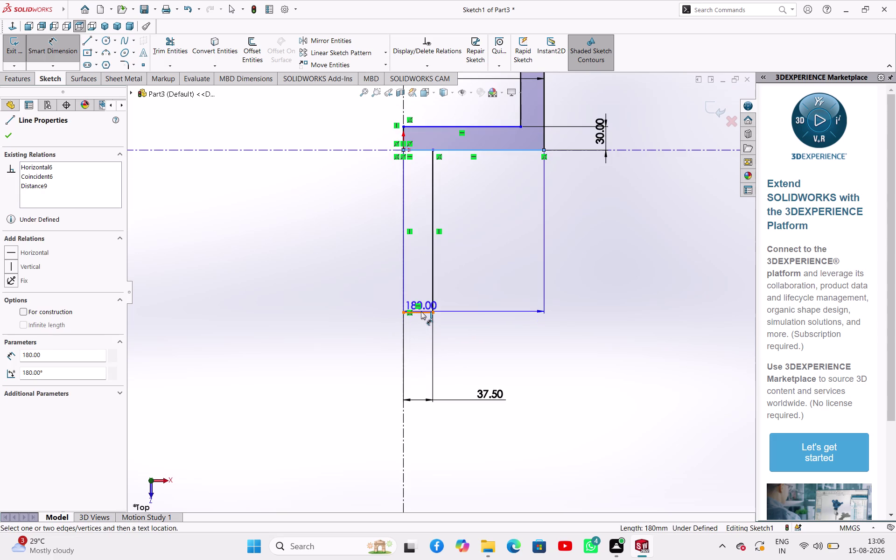
click(421, 311)
click(502, 260)
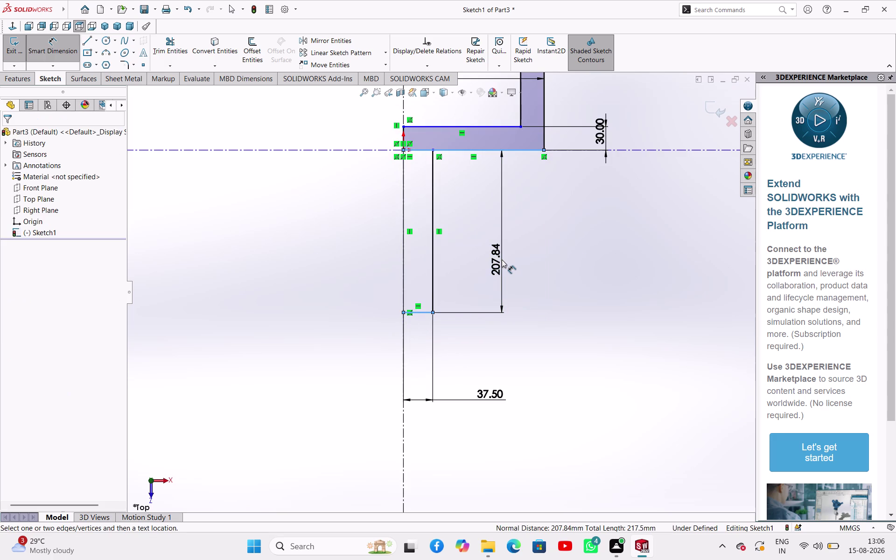
text(325)
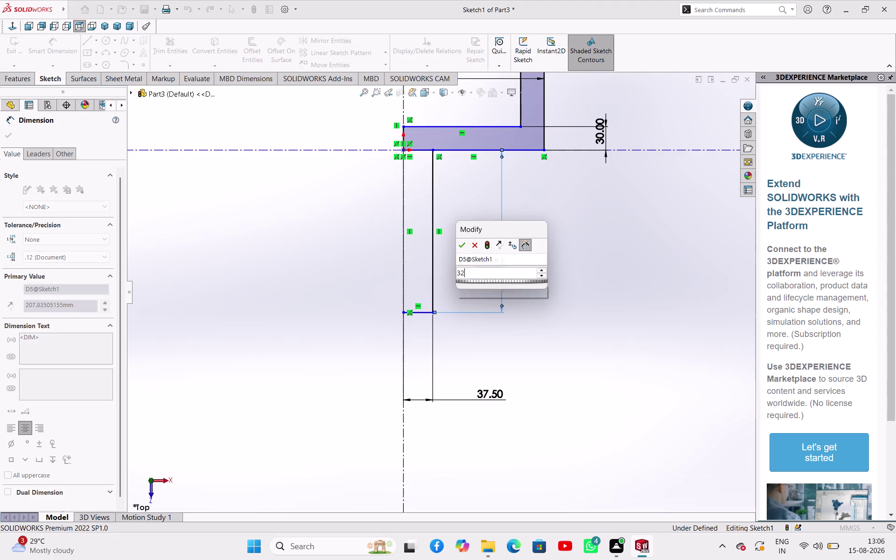
key(Return)
scroll(up, 3)
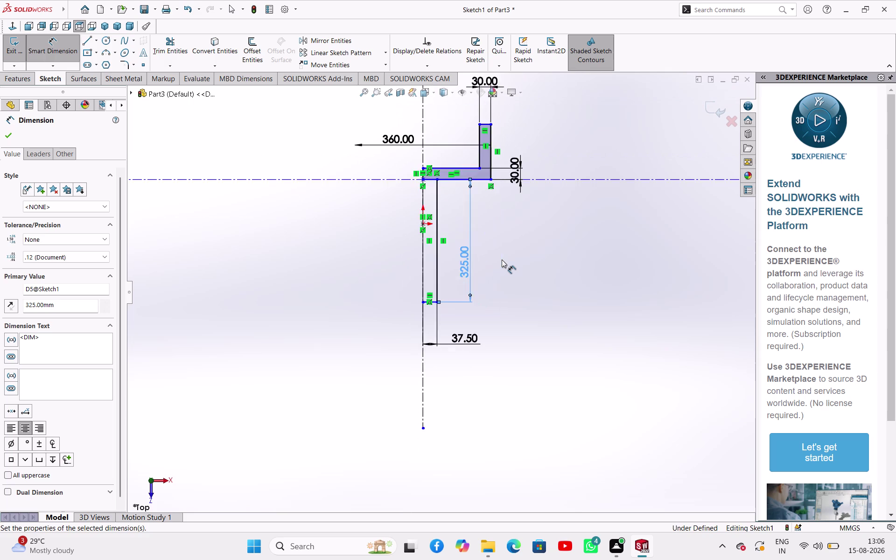
scroll(up, 3)
scroll(down, 3)
scroll(down, 3)
scroll(up, 3)
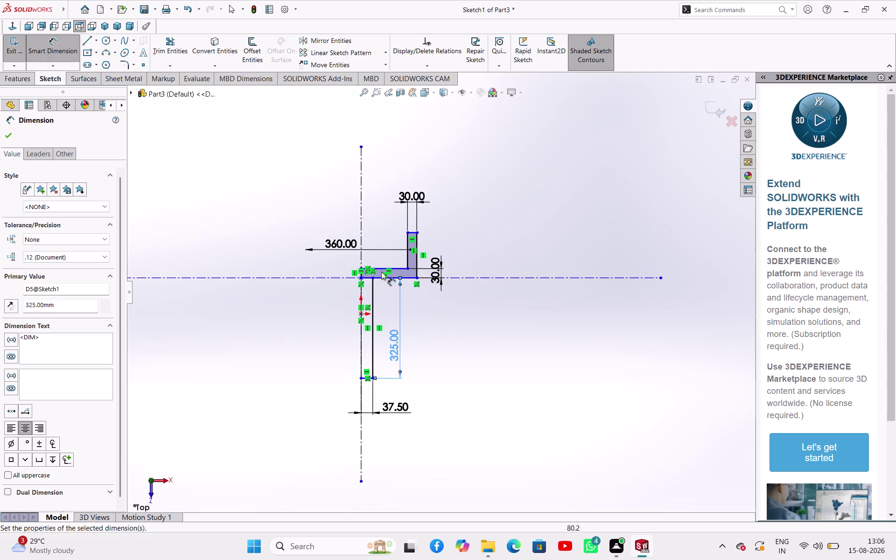
scroll(down, 3)
scroll(down, 3)
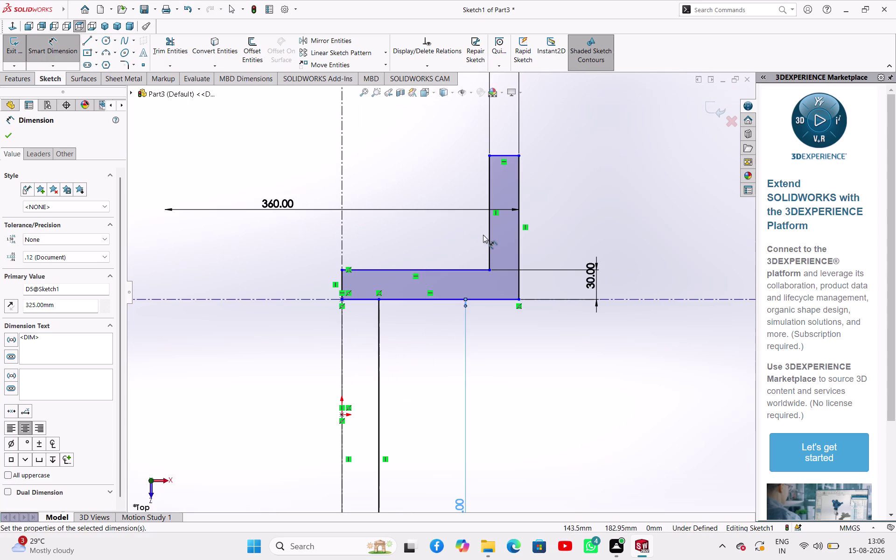
Reject the over-defining 150 and 180 base length dimensions.
click(445, 271)
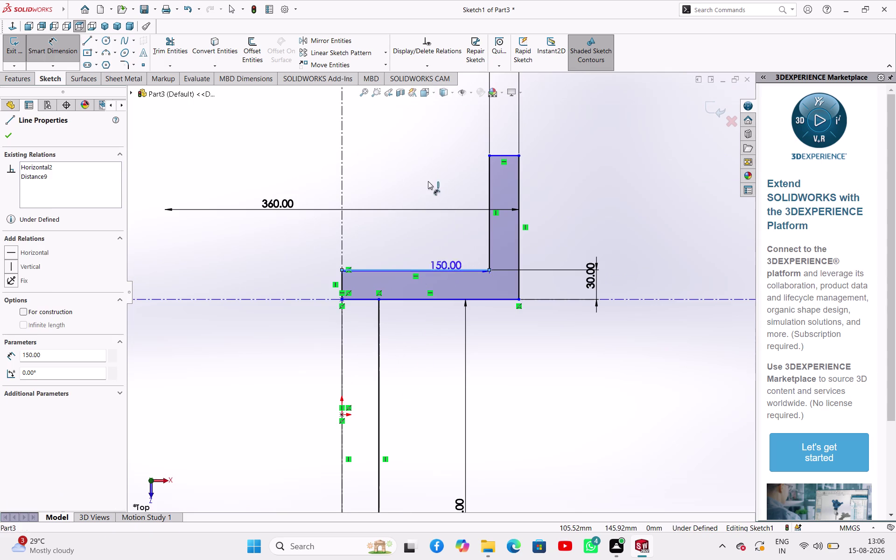
click(418, 176)
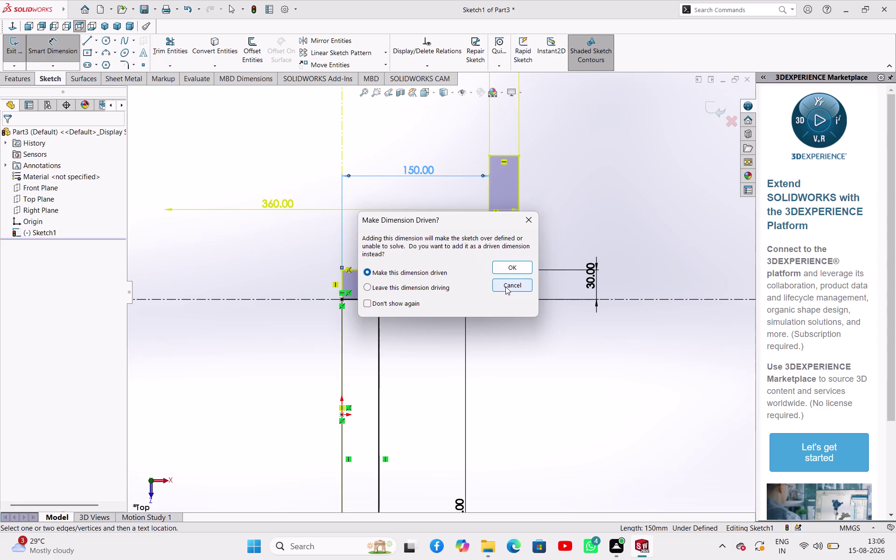
click(505, 286)
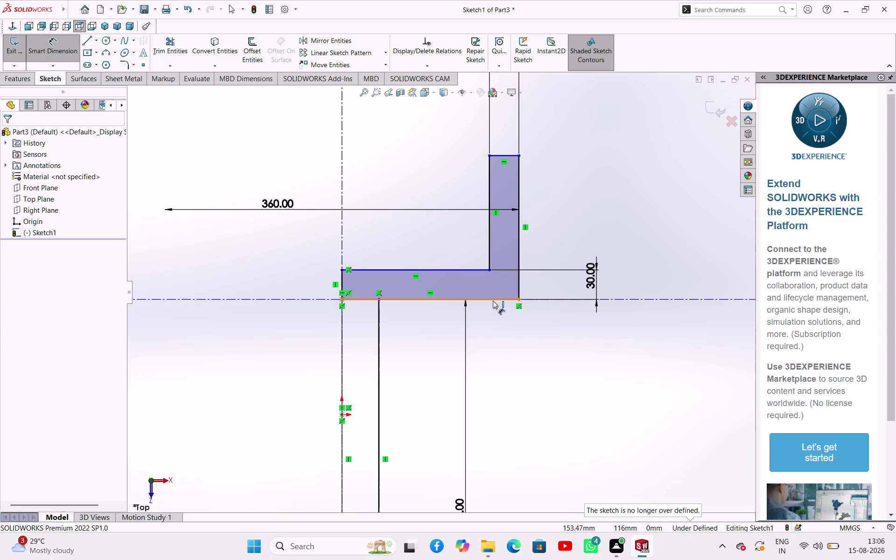
click(493, 300)
click(546, 345)
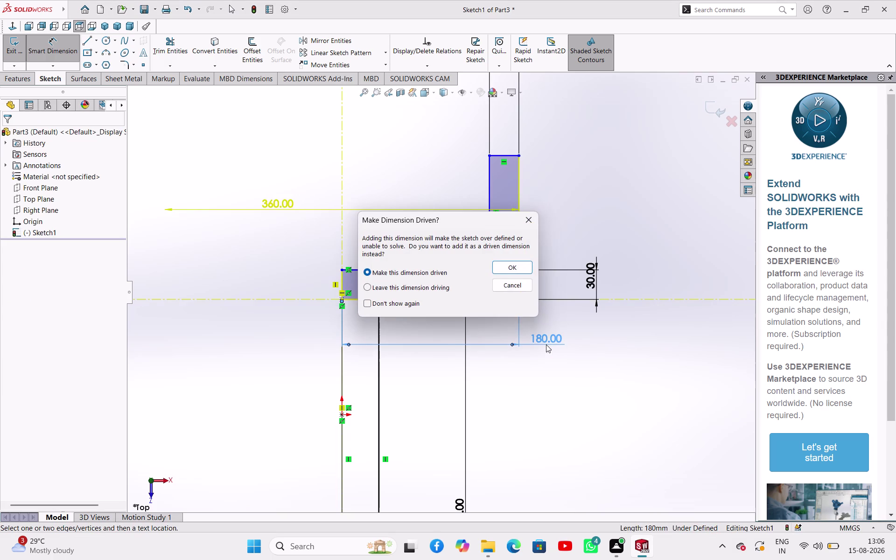
click(509, 283)
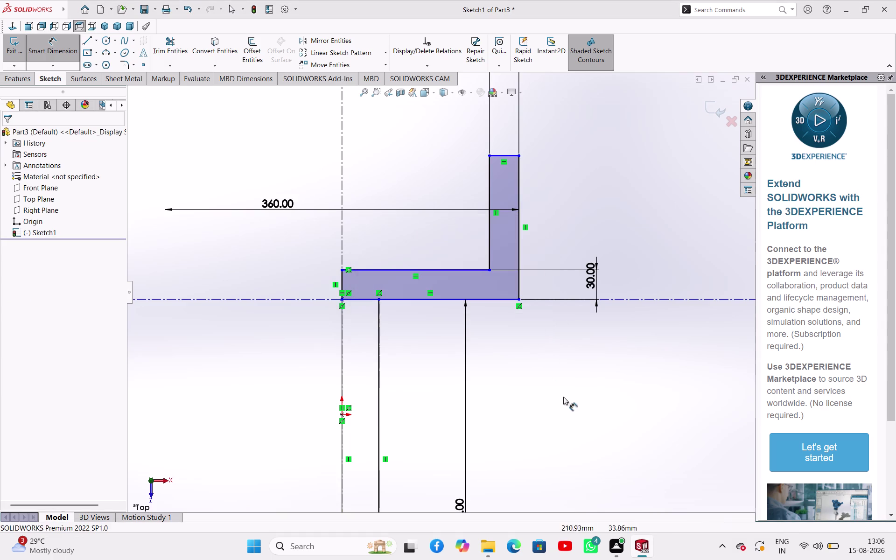
scroll(up, 3)
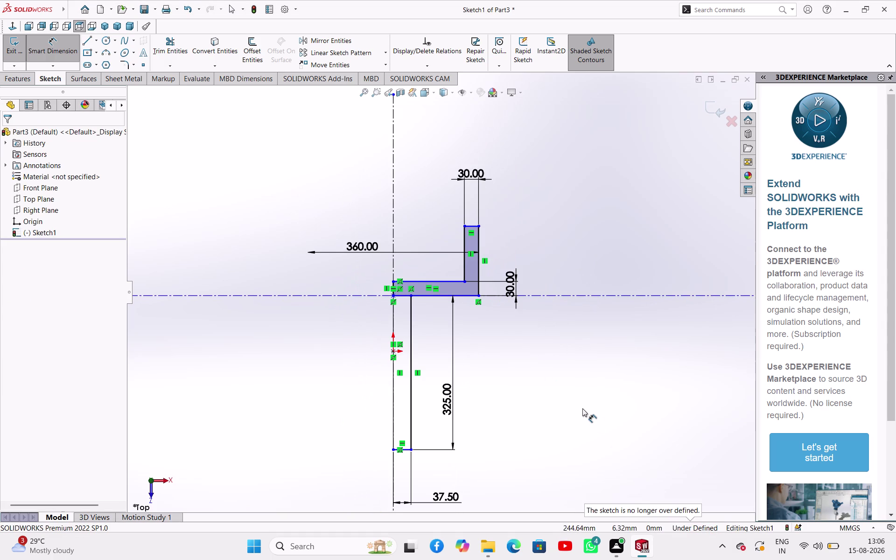
scroll(down, 3)
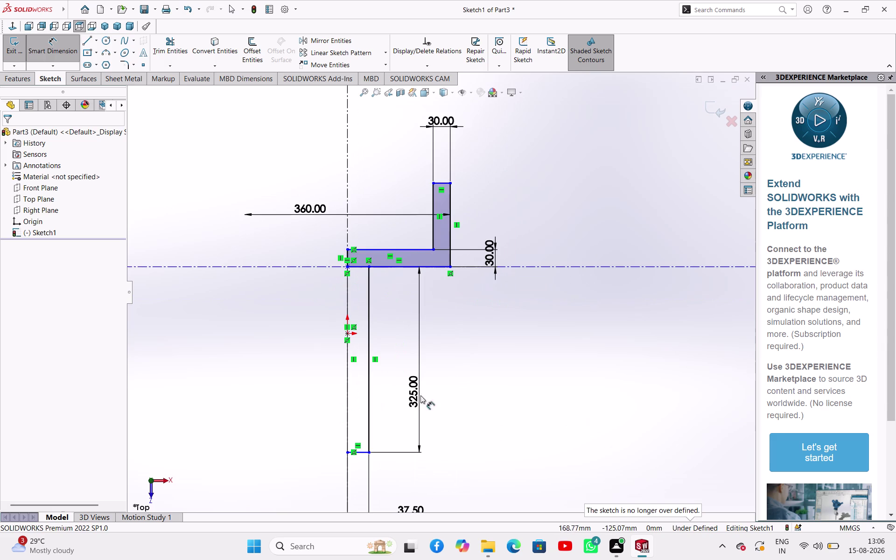
scroll(down, 3)
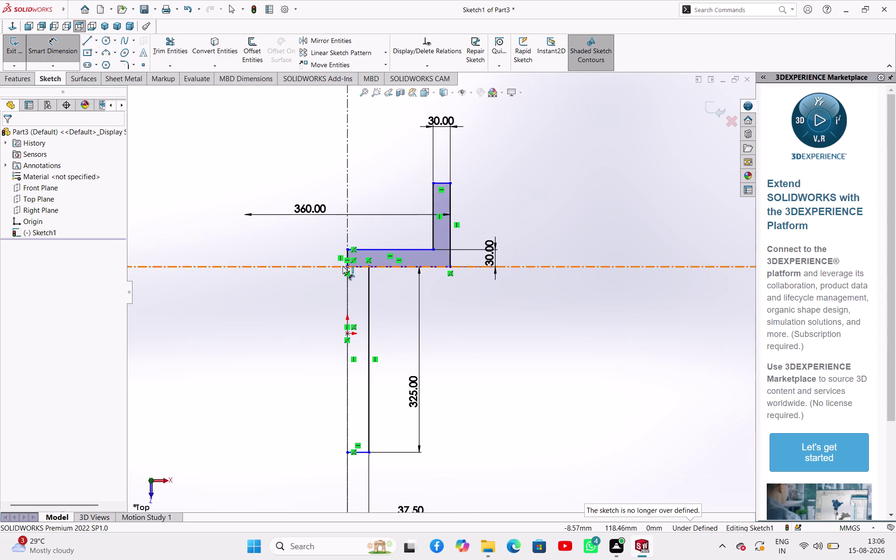
scroll(down, 3)
Delete the long vertical leg line on the centreline, confirming despite its dimension.
right_click(309, 238)
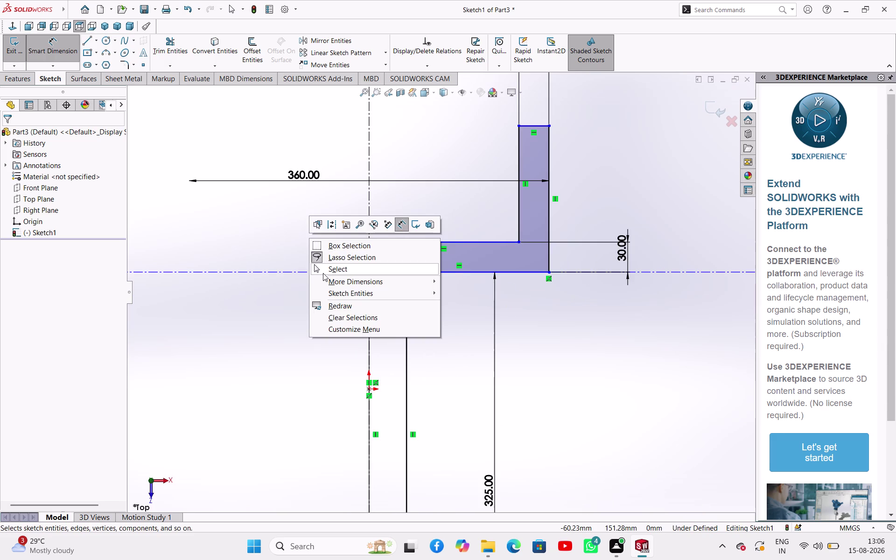
click(324, 270)
click(365, 254)
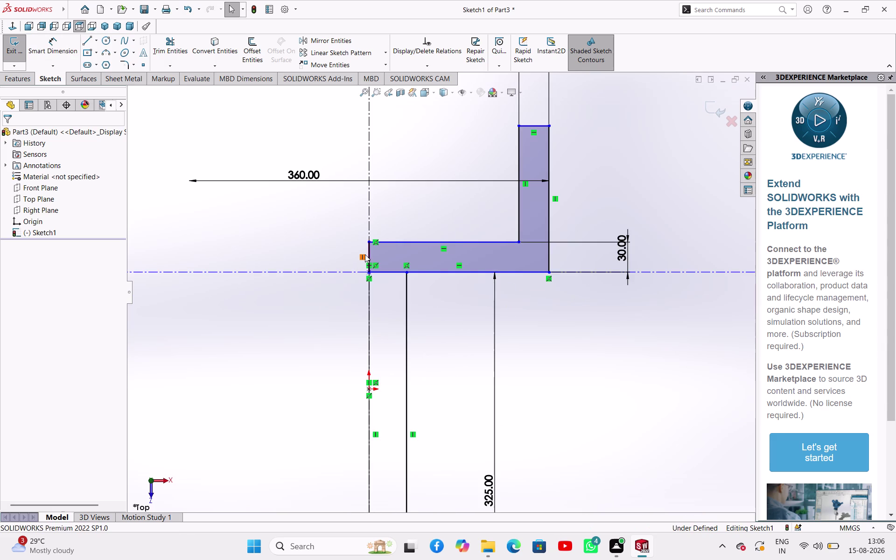
key(Delete)
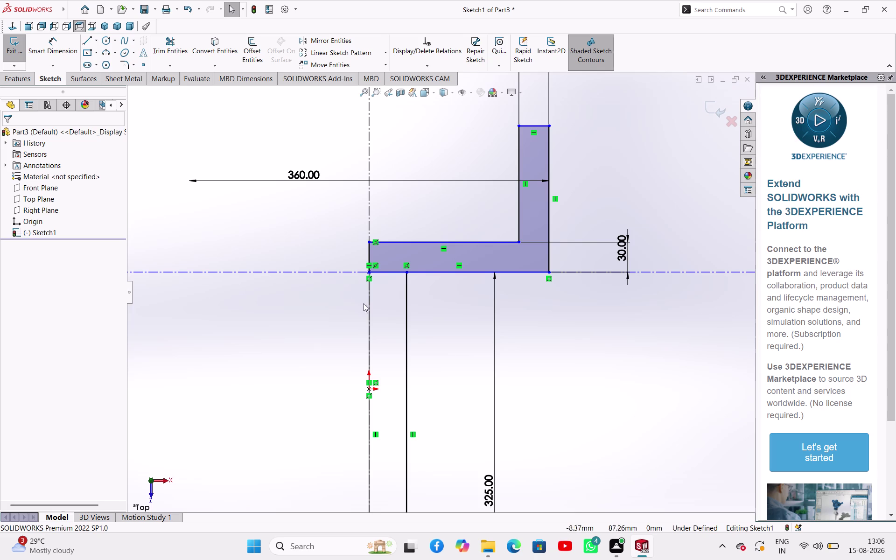
click(370, 307)
key(Delete)
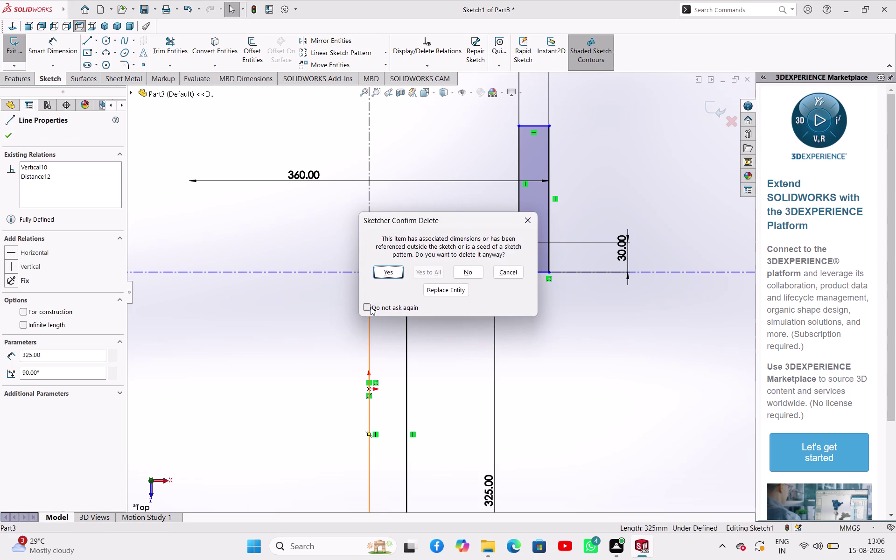
click(381, 276)
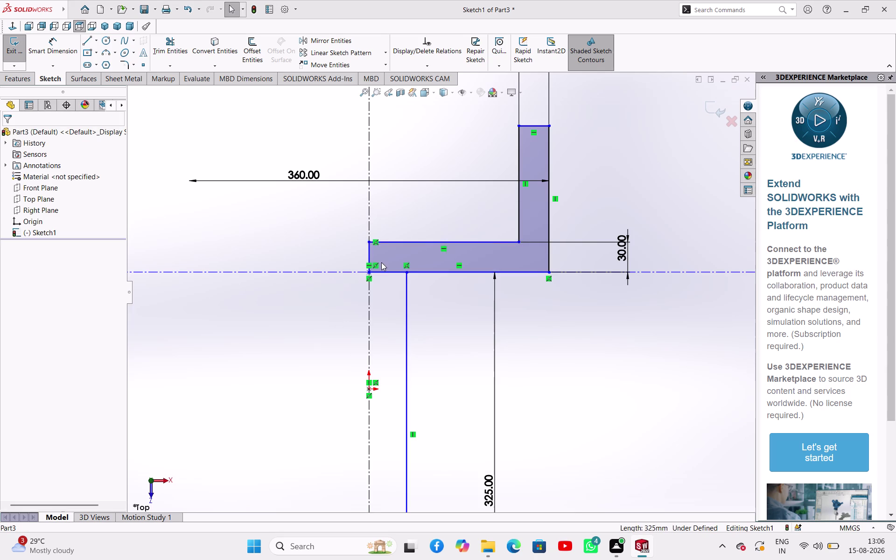
click(372, 252)
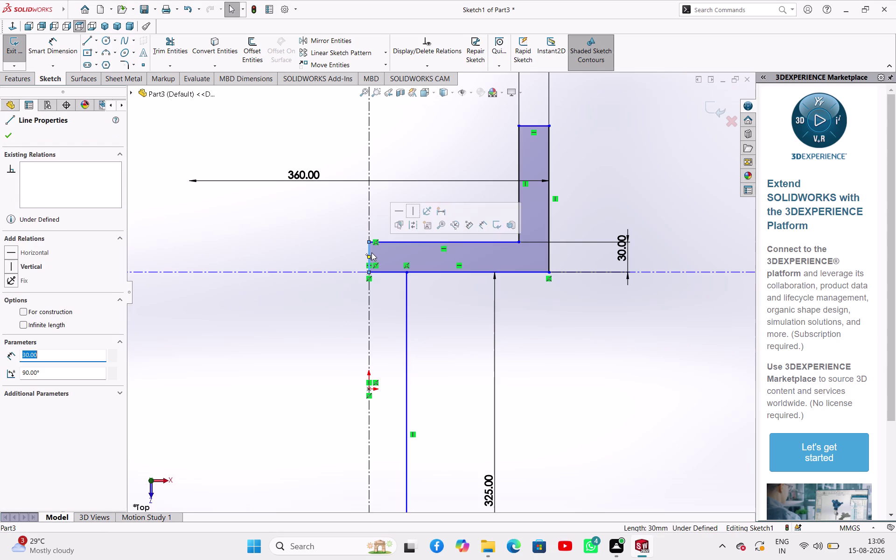
key(Delete)
scroll(up, 3)
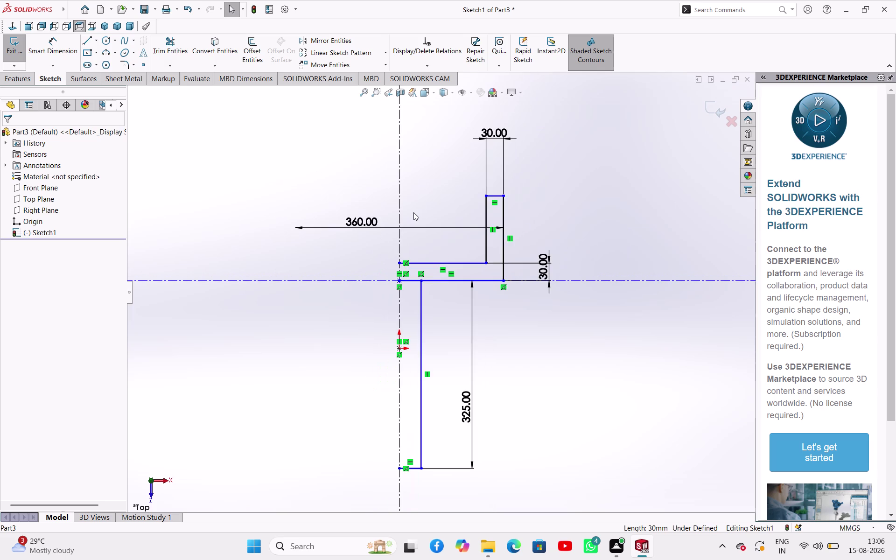
drag(431, 158, 417, 473)
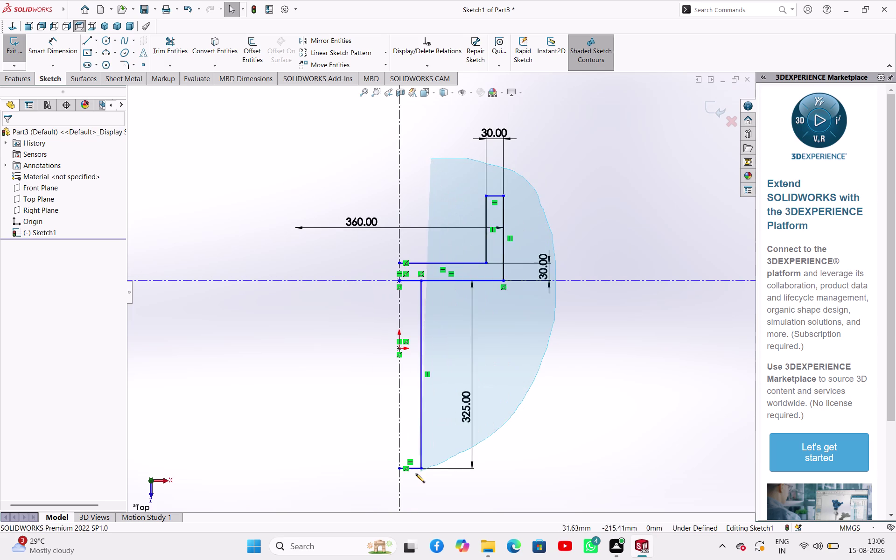
Select the whole half profile, undoing an accidental construction-geometry conversion.
drag(417, 473, 313, 439)
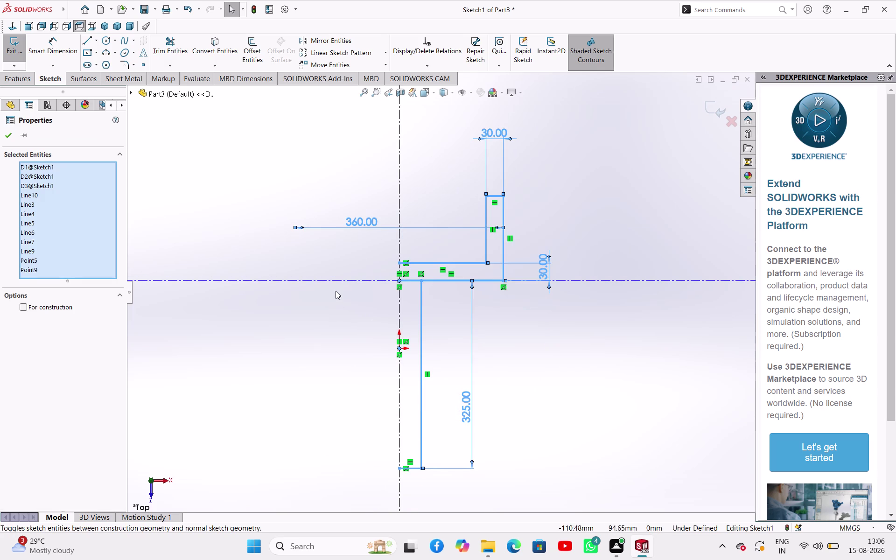
click(335, 280)
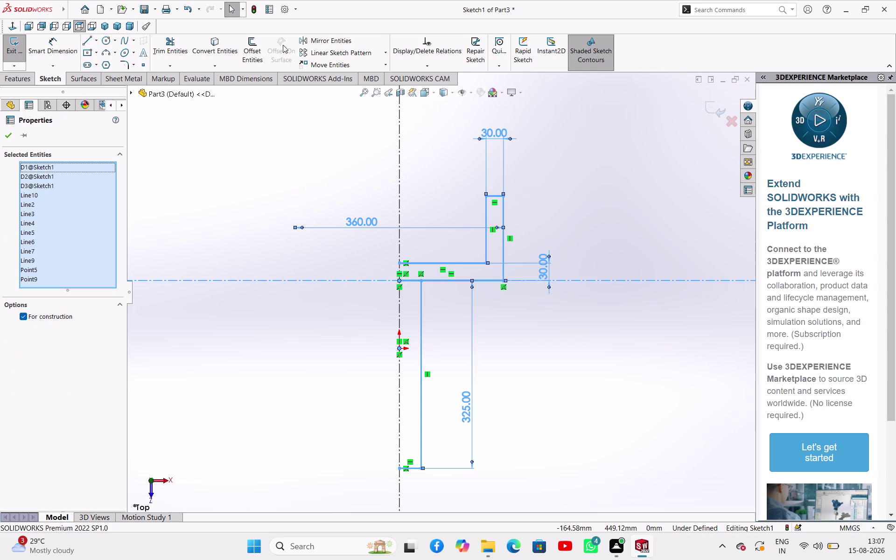
click(315, 41)
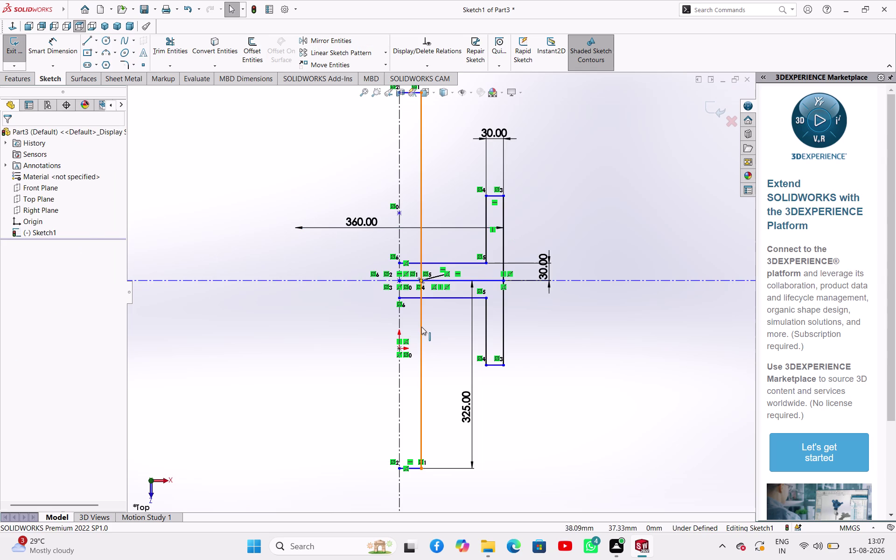
key(ctrl+z)
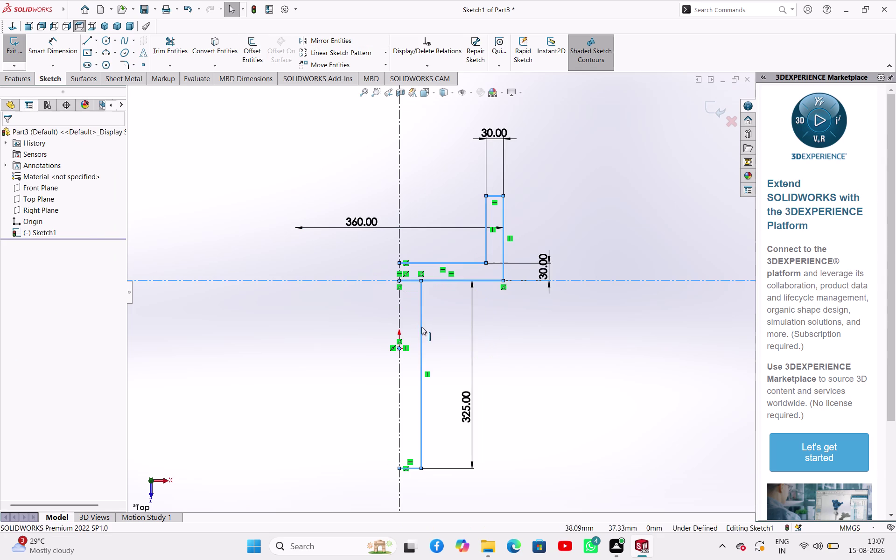
click(343, 278)
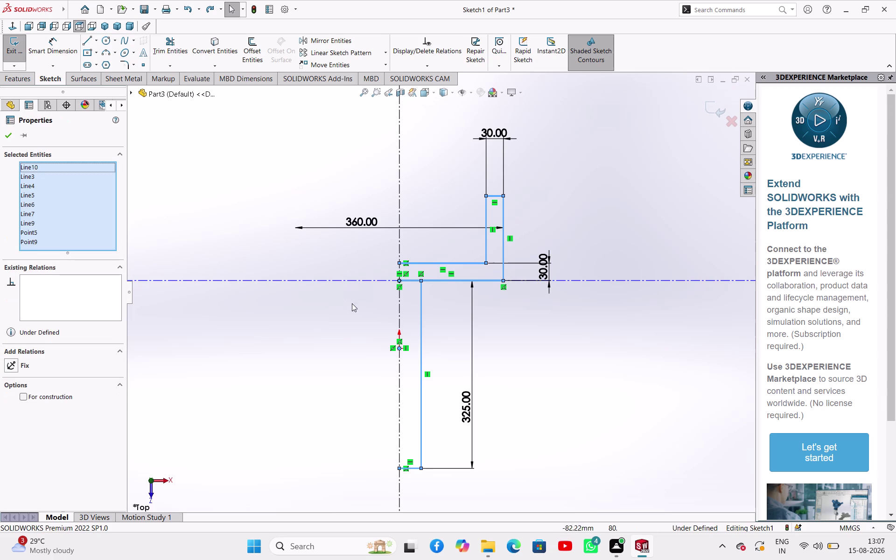
click(324, 36)
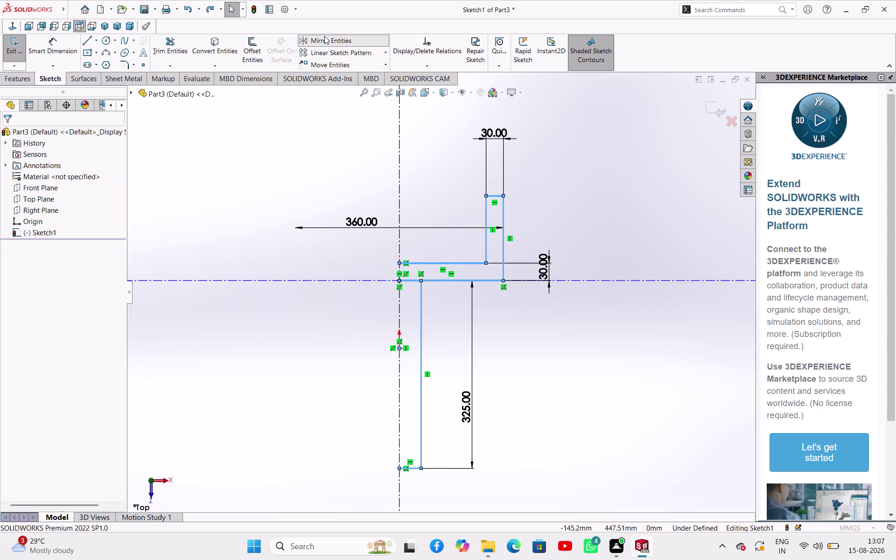
Mirror the selected half profile about the vertical centreline.
click(87, 341)
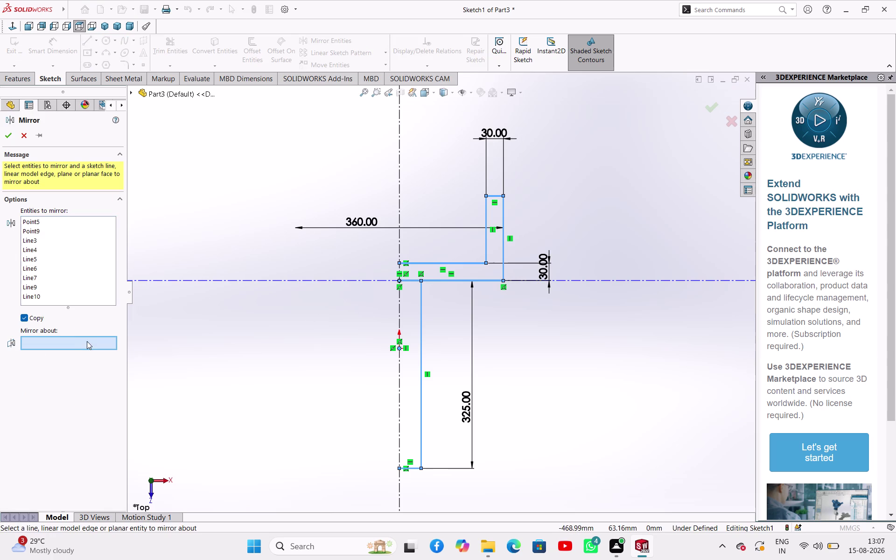
click(402, 190)
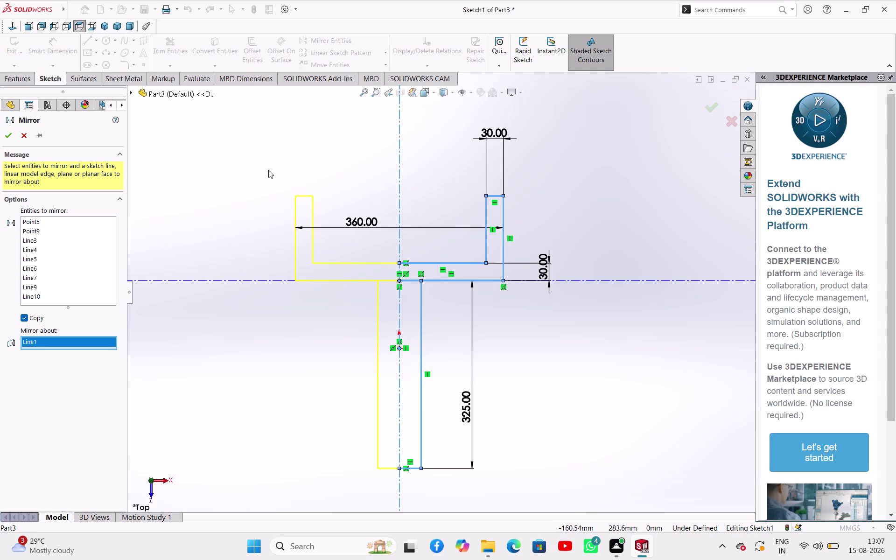
right_click(239, 157)
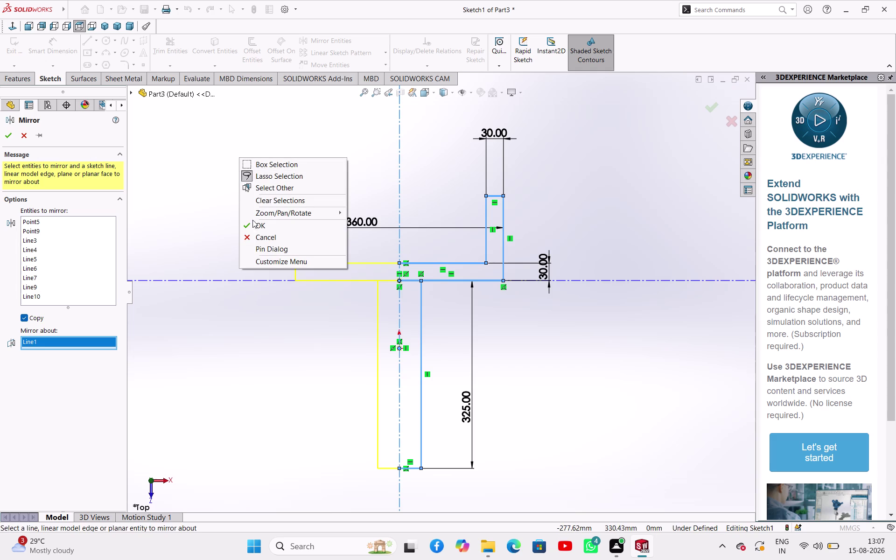
click(260, 224)
click(251, 195)
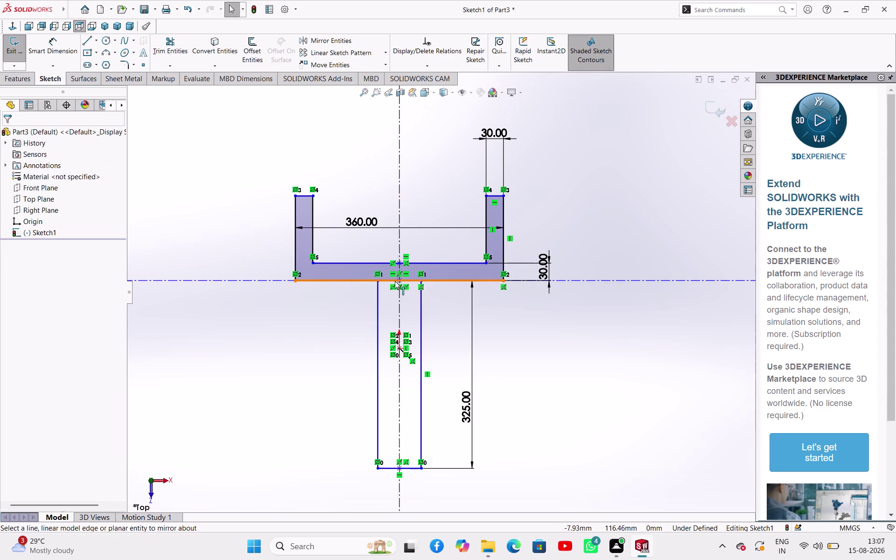
scroll(down, 3)
Trim away the base line between the stem sides, accepting removal of its relation.
click(176, 46)
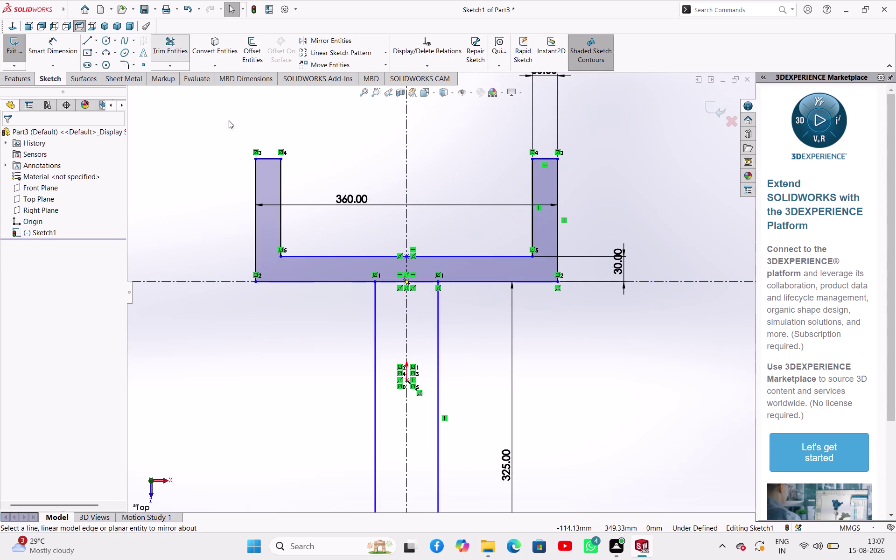
drag(394, 284, 423, 280)
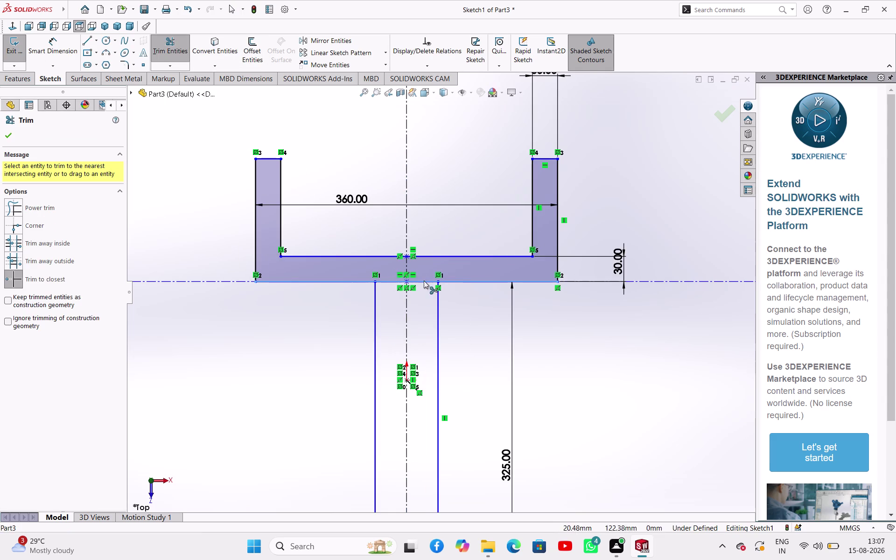
drag(424, 280, 414, 300)
click(396, 281)
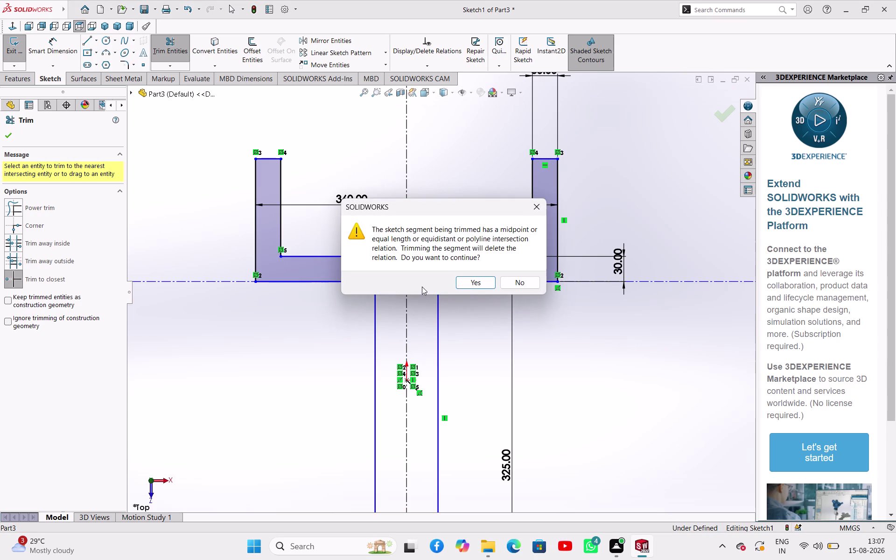
click(474, 286)
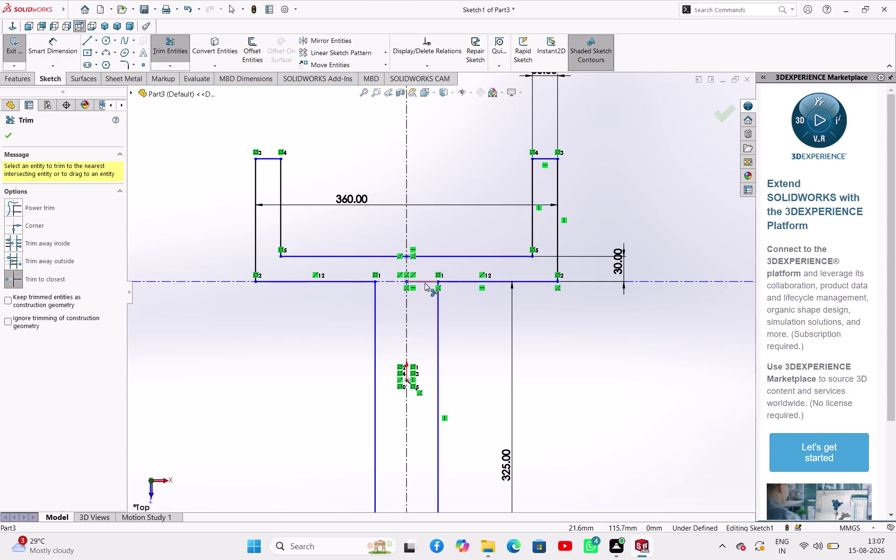
click(425, 282)
right_click(283, 304)
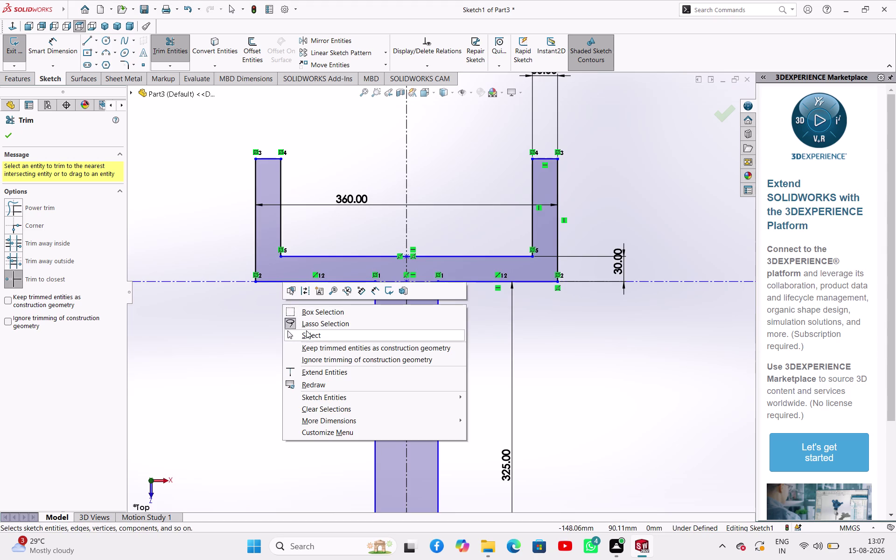
click(306, 331)
scroll(up, 3)
scroll(down, 3)
right_drag(359, 397, 357, 319)
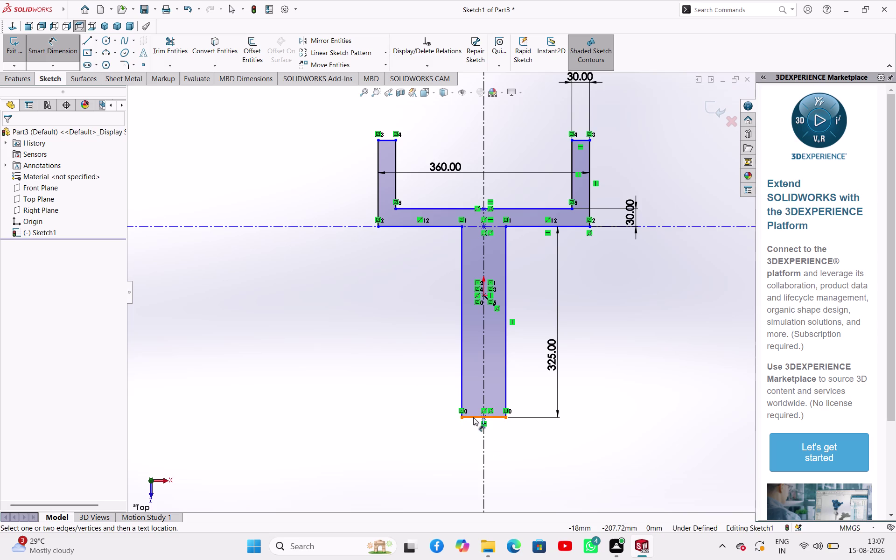
Dimension the stem's bottom edge at 75 mm.
click(474, 417)
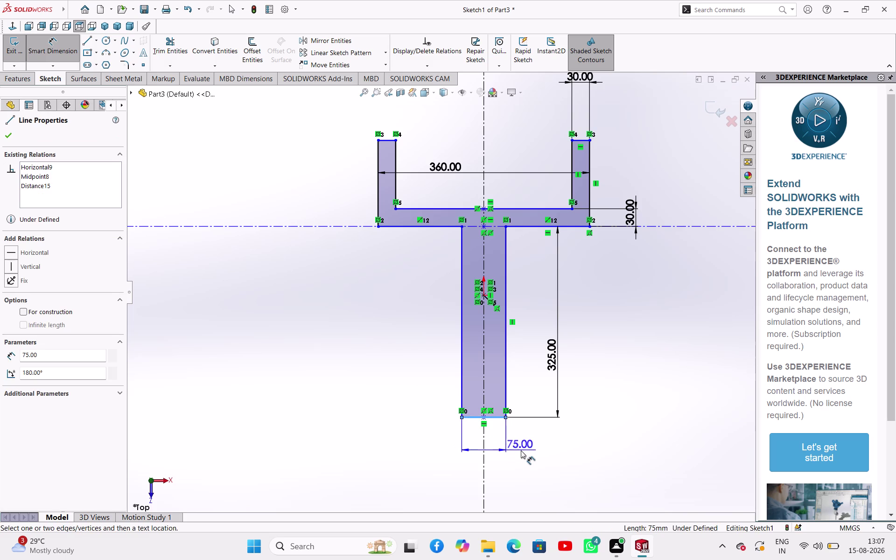
click(521, 451)
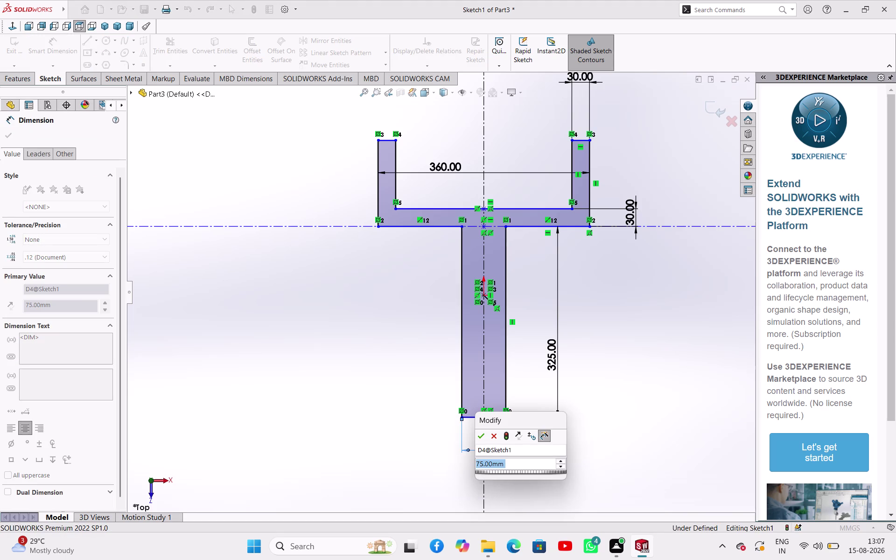
right_click(392, 375)
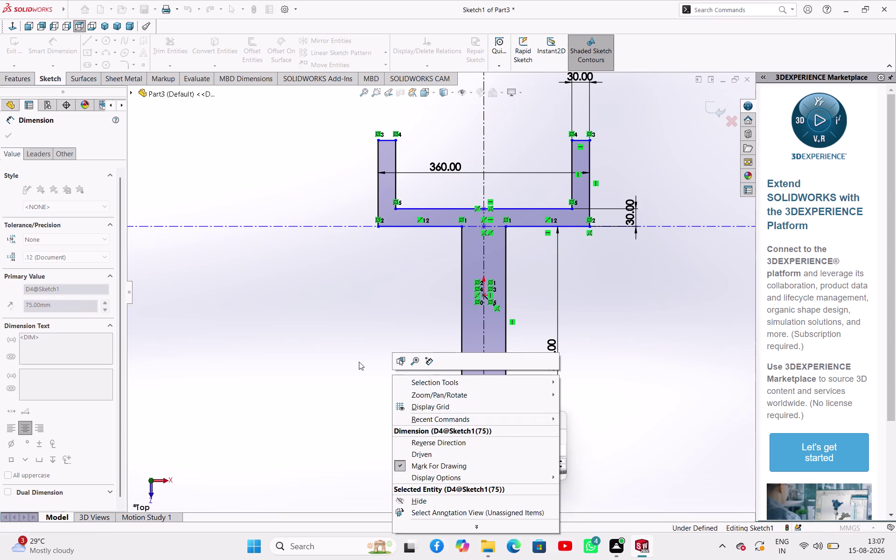
click(338, 393)
click(483, 435)
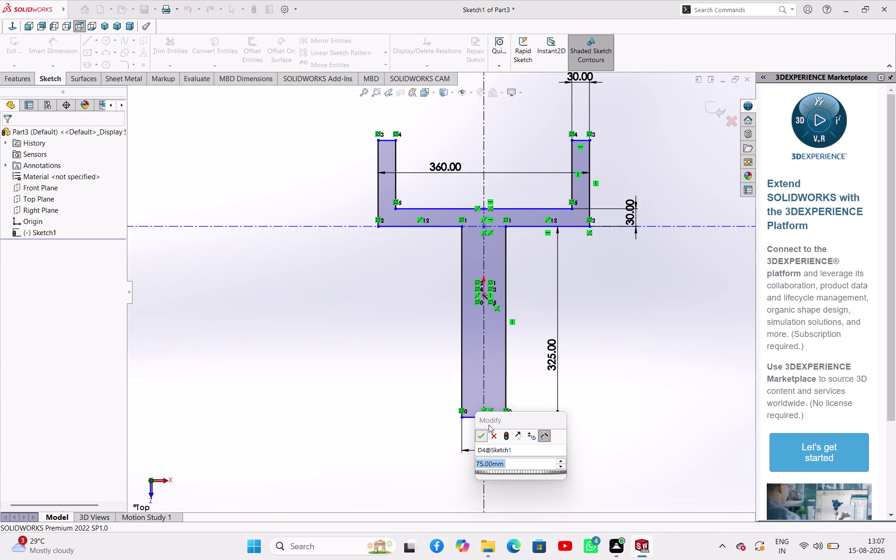
click(423, 387)
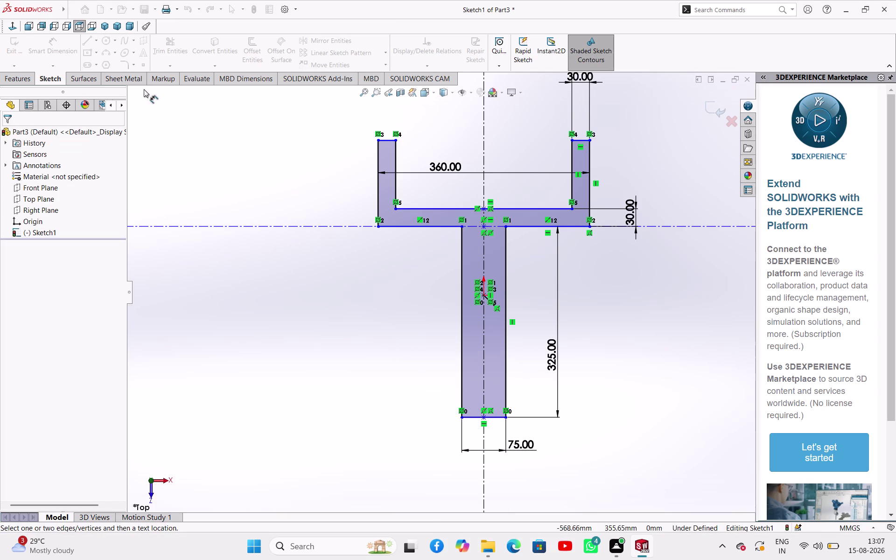
Select the stem side together with its 325 dimension.
drag(388, 314, 548, 415)
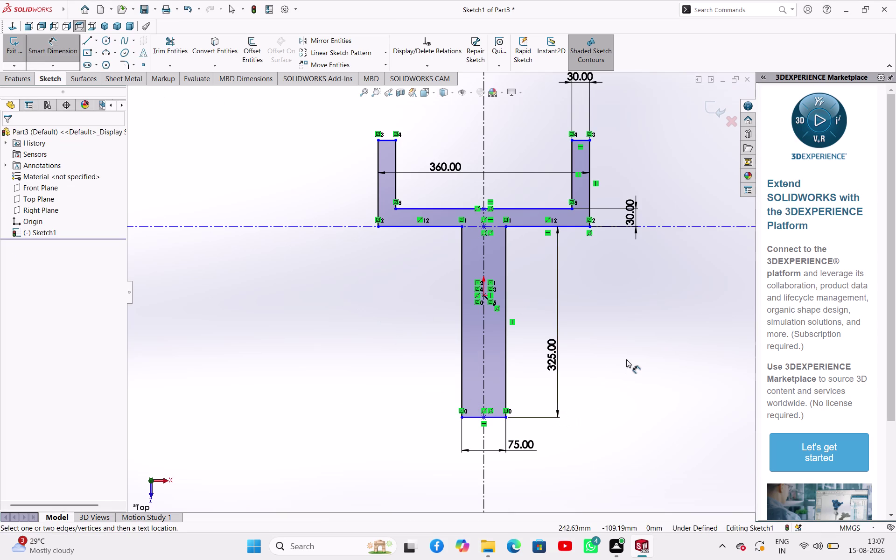
click(627, 359)
right_click(626, 360)
click(653, 389)
drag(596, 422, 573, 438)
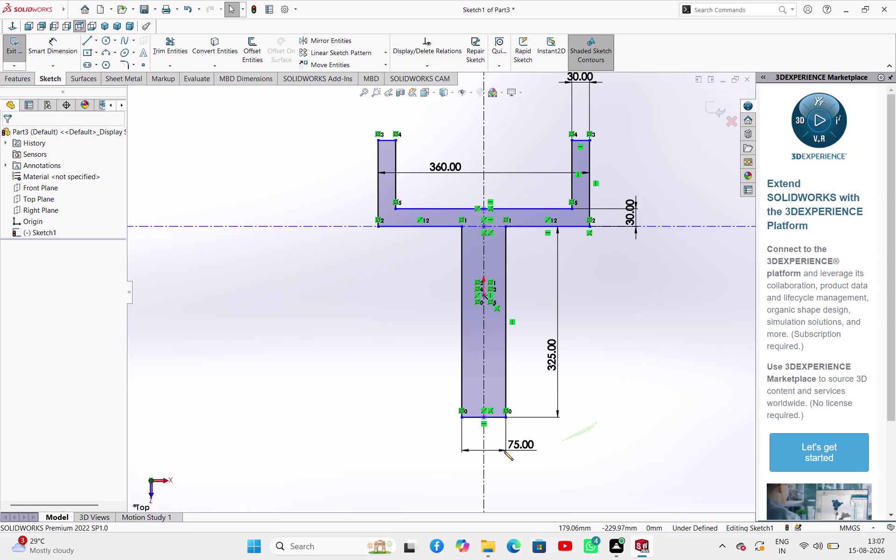
drag(572, 439, 559, 336)
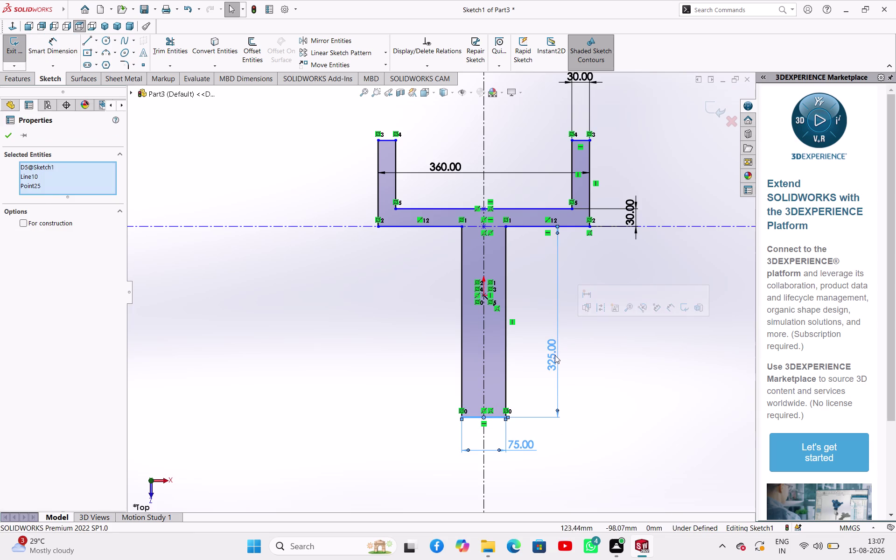
Delete the central stem lines, their 325, 75 and 360 dimensions, and the stray line below the base.
key(Delete)
drag(555, 356, 417, 335)
key(Delete)
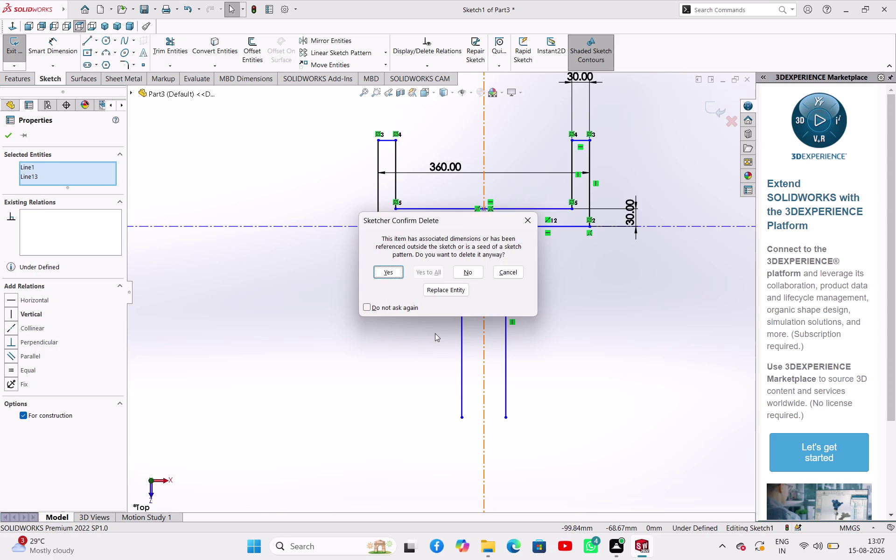
key(Return)
drag(549, 306, 485, 296)
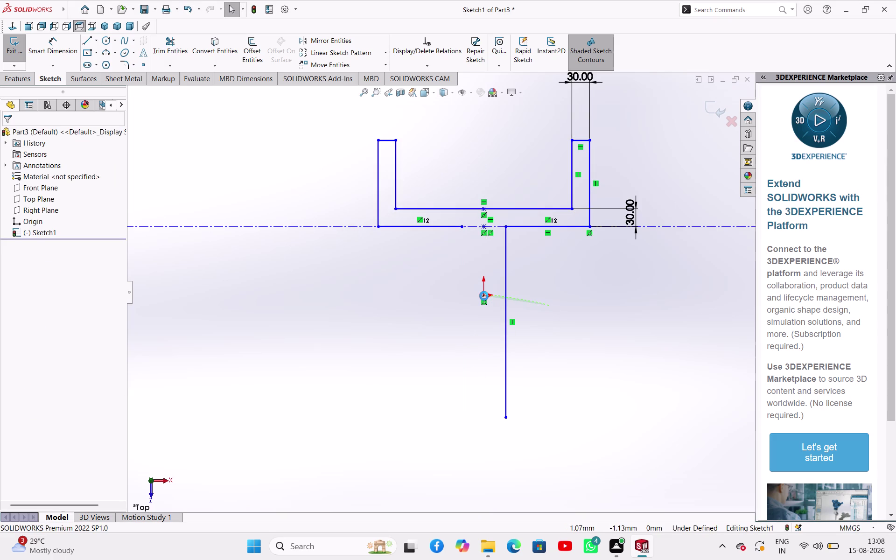
key(Return)
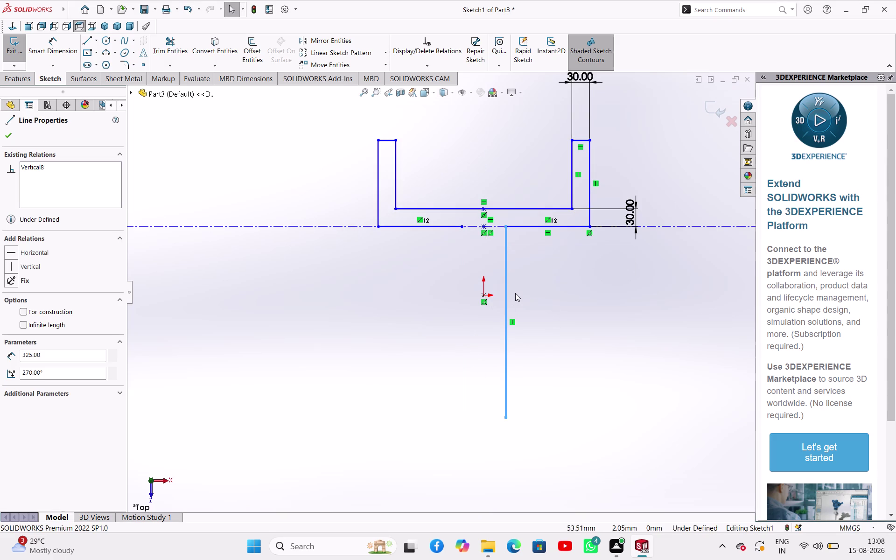
key(Delete)
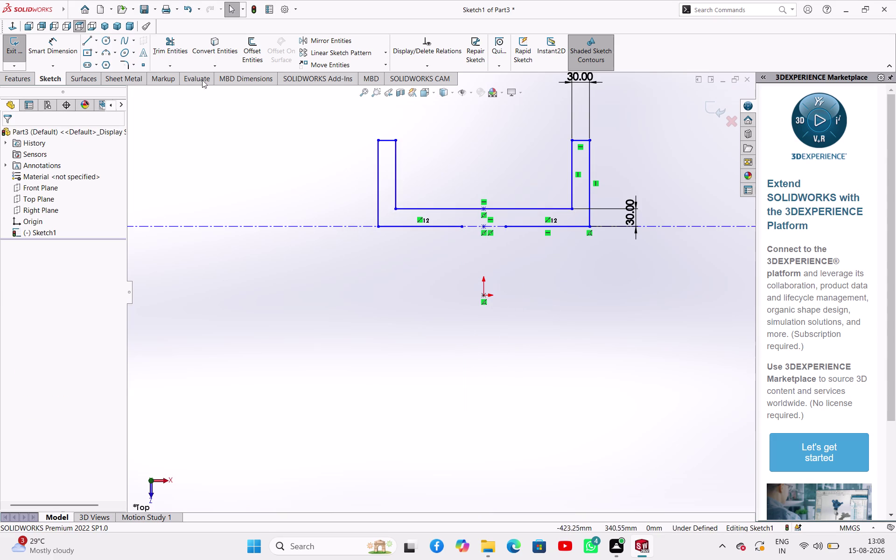
Draw a vertical midpoint construction centerline through the origin.
click(100, 41)
click(94, 62)
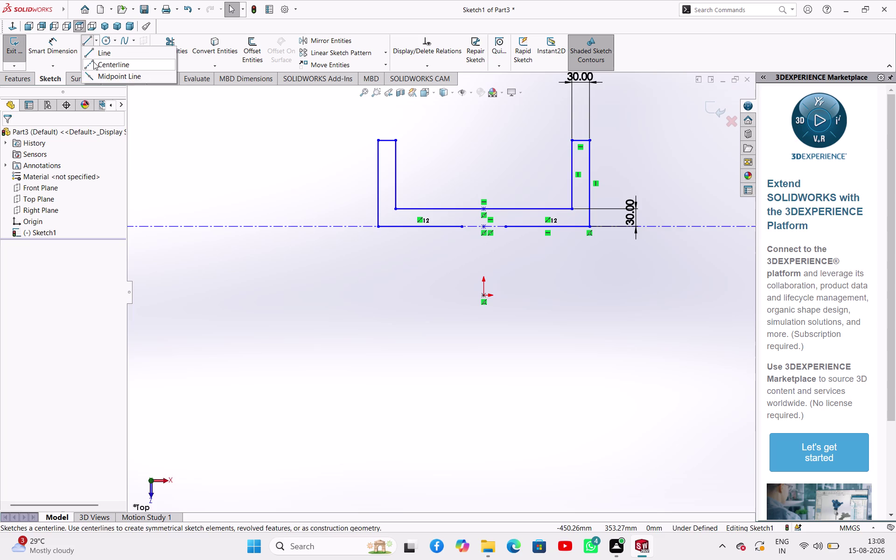
click(23, 287)
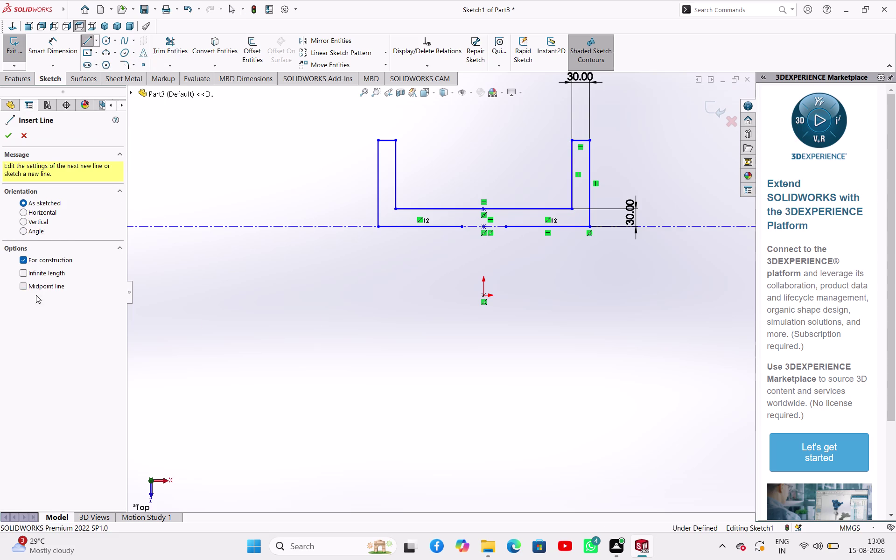
click(484, 226)
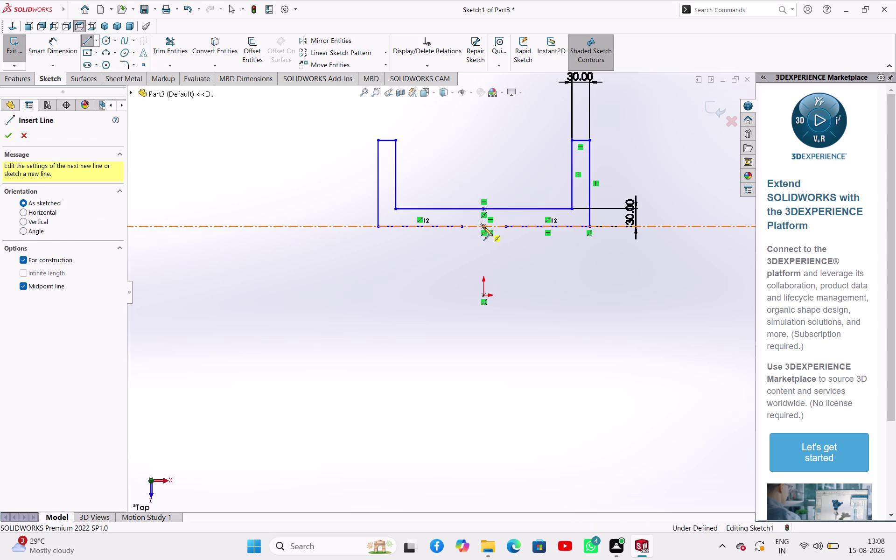
click(482, 122)
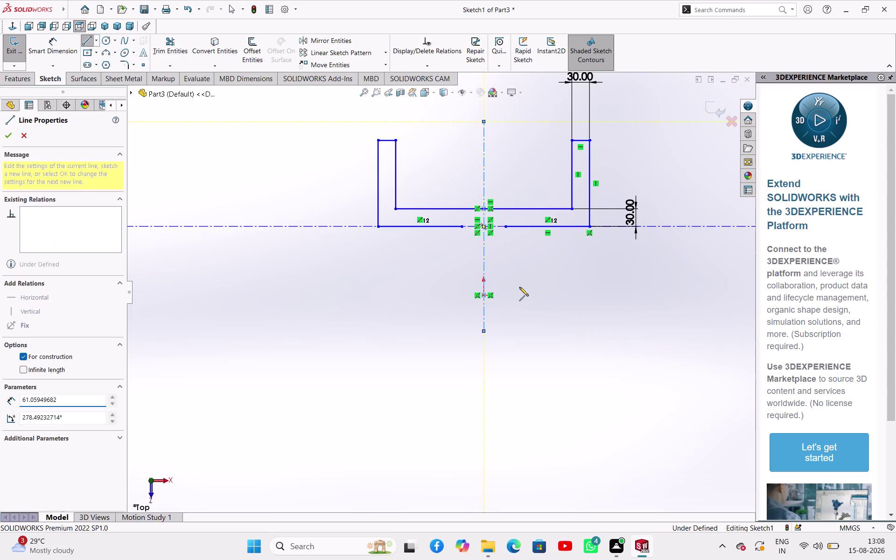
right_click(520, 288)
click(537, 296)
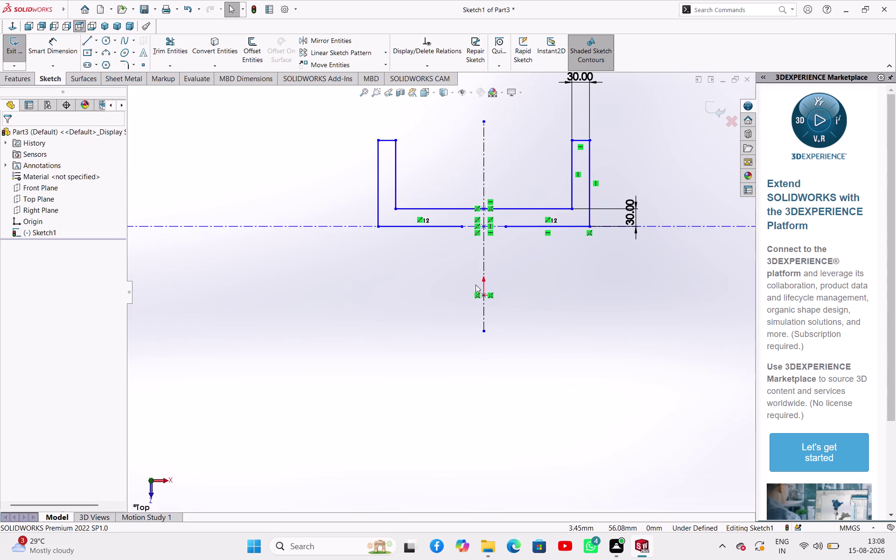
scroll(down, 3)
scroll(down, 3)
key(Escape)
key(Escape)
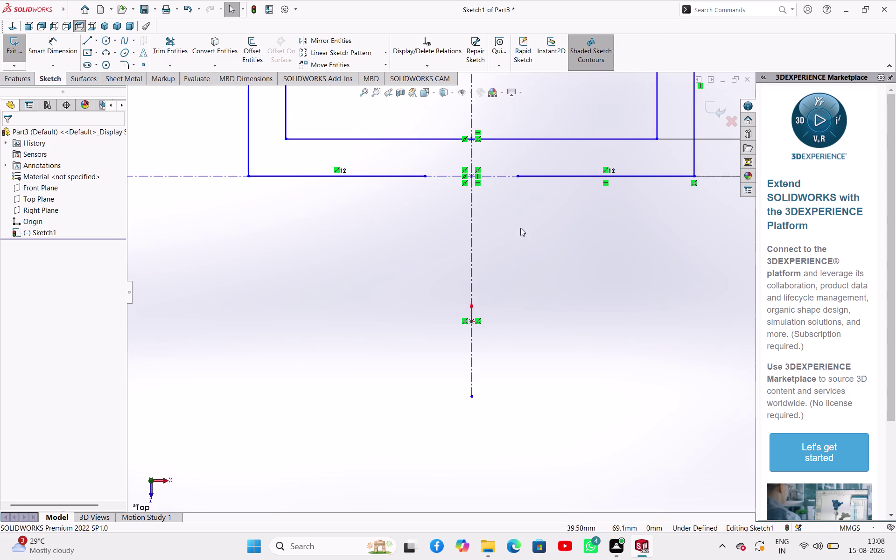
Merge the two gap endpoints at the base so the U becomes one closed region.
click(520, 178)
click(428, 176)
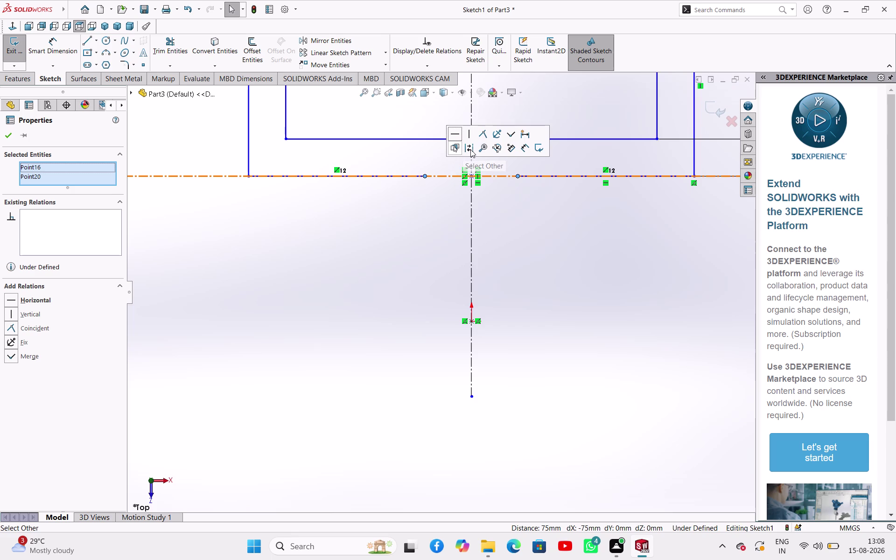
click(509, 136)
click(531, 227)
scroll(up, 3)
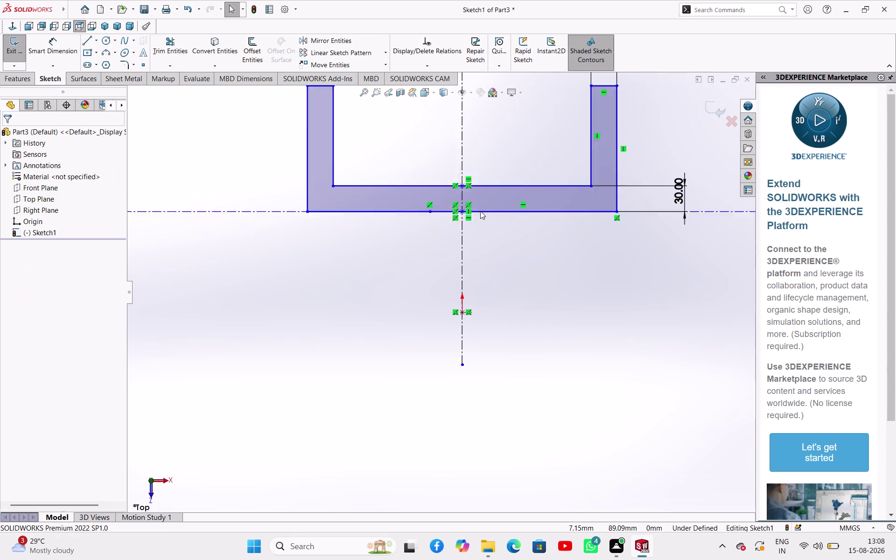
scroll(up, 3)
scroll(down, 3)
scroll(up, 3)
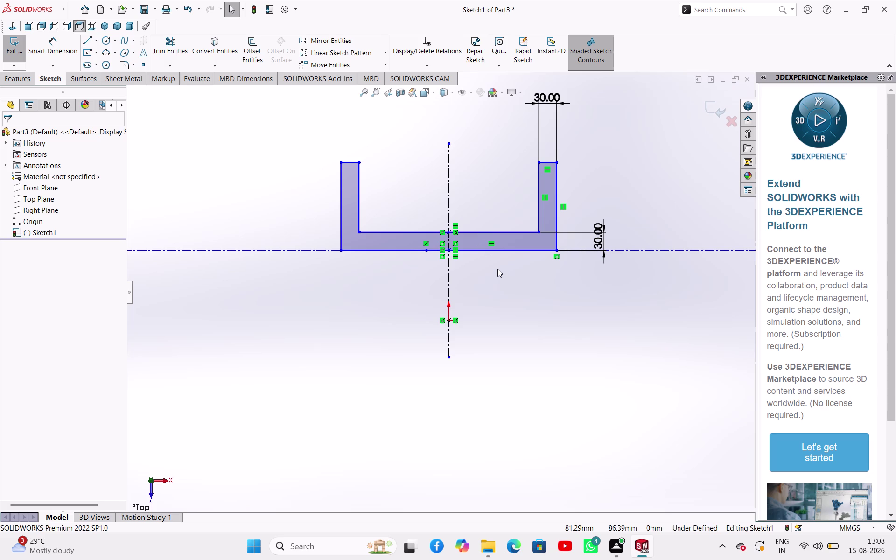
Dimension the left wall's height to 380 mm.
right_drag(327, 353, 320, 283)
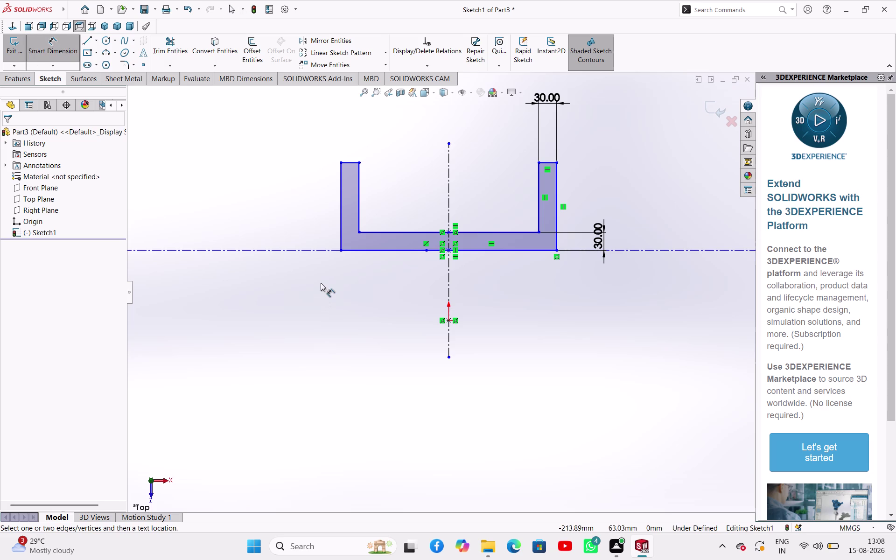
click(352, 164)
click(303, 249)
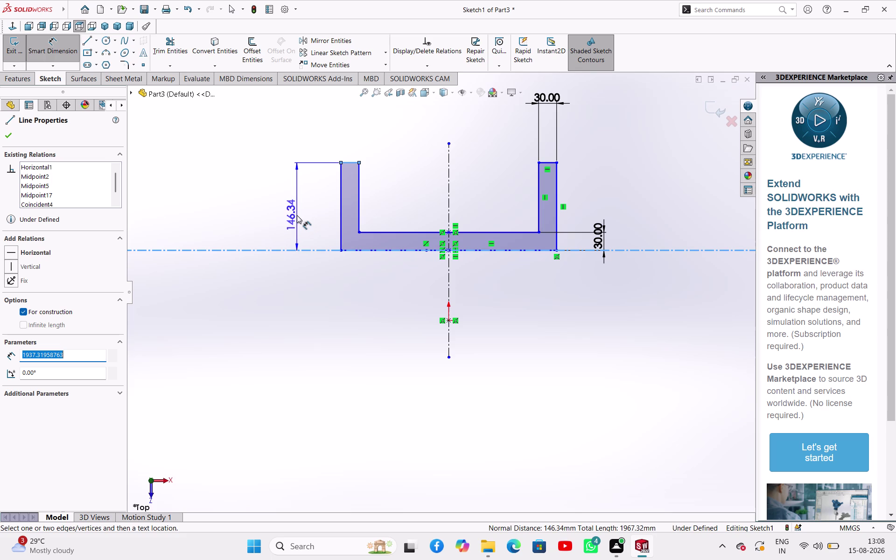
click(297, 215)
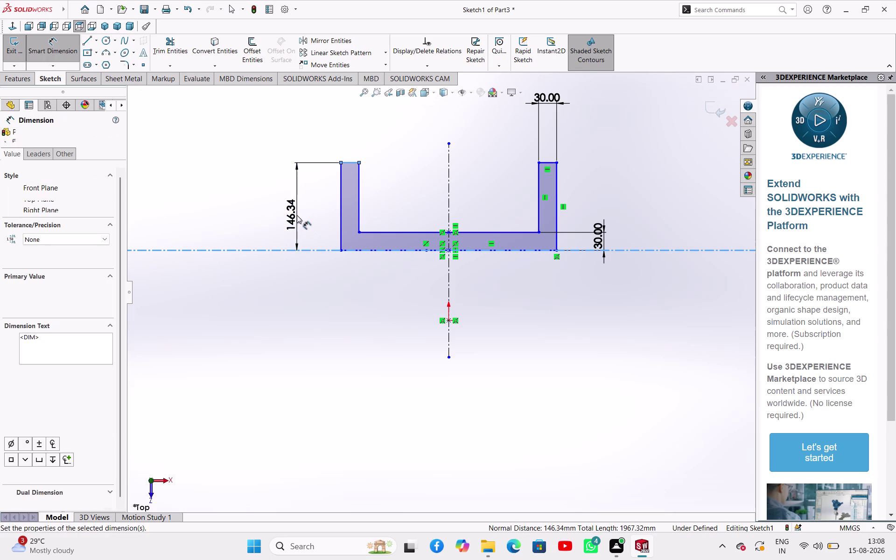
text(380)
key(Return)
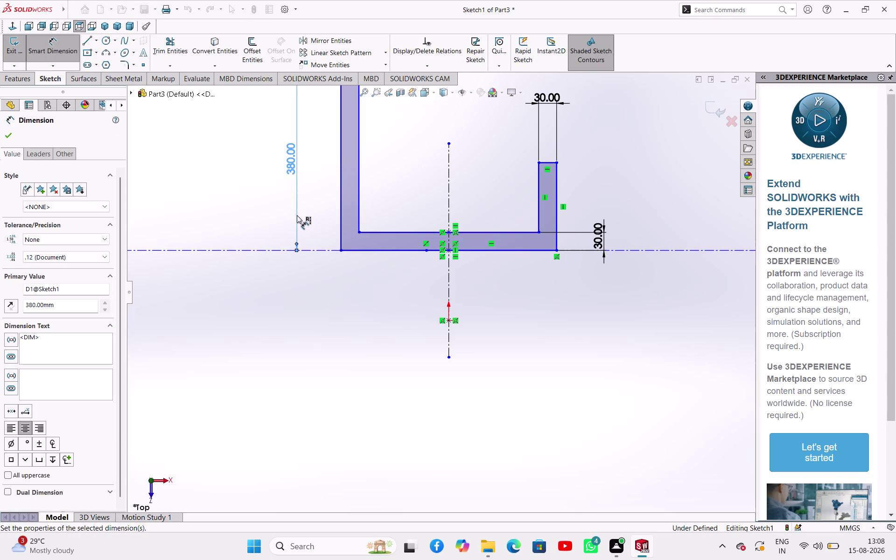
Dimension the right wall's height to 380 mm to match the left wall.
click(548, 161)
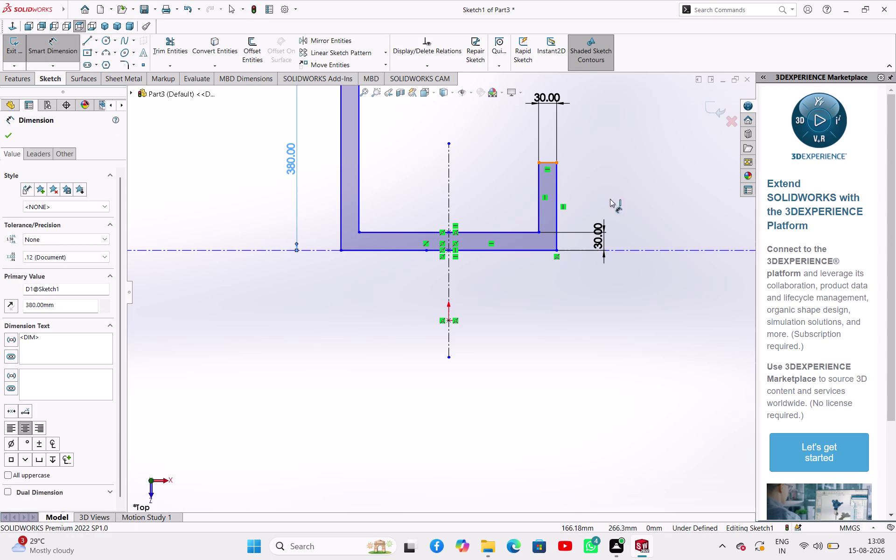
click(641, 206)
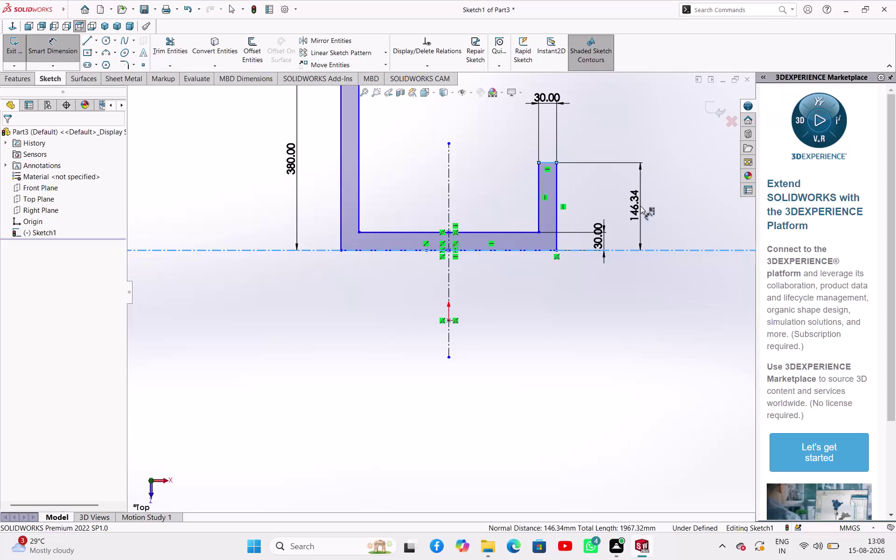
text(3)
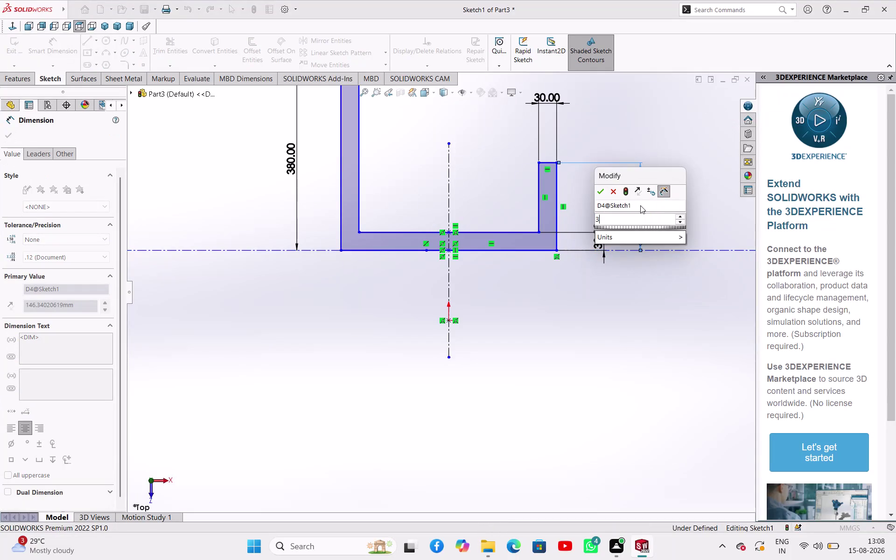
text(80)
key(Return)
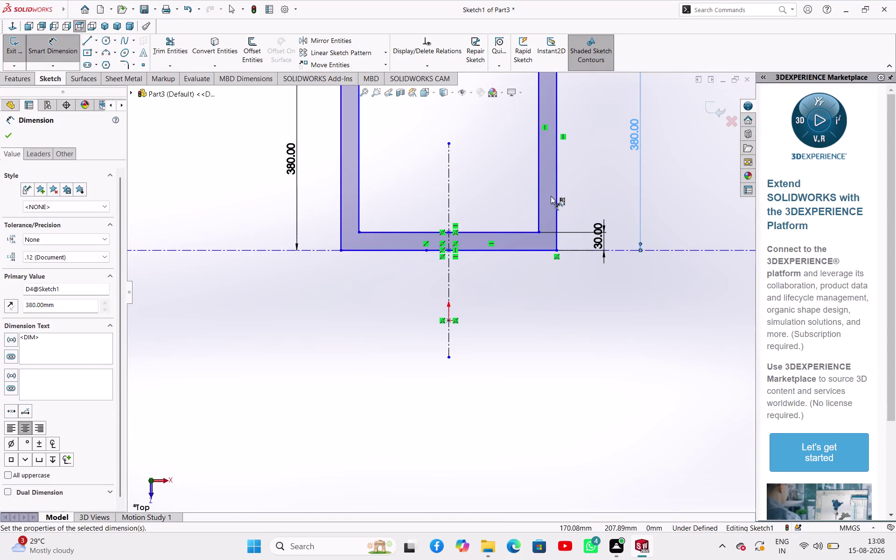
scroll(up, 3)
scroll(up, 3)
scroll(up, 3)
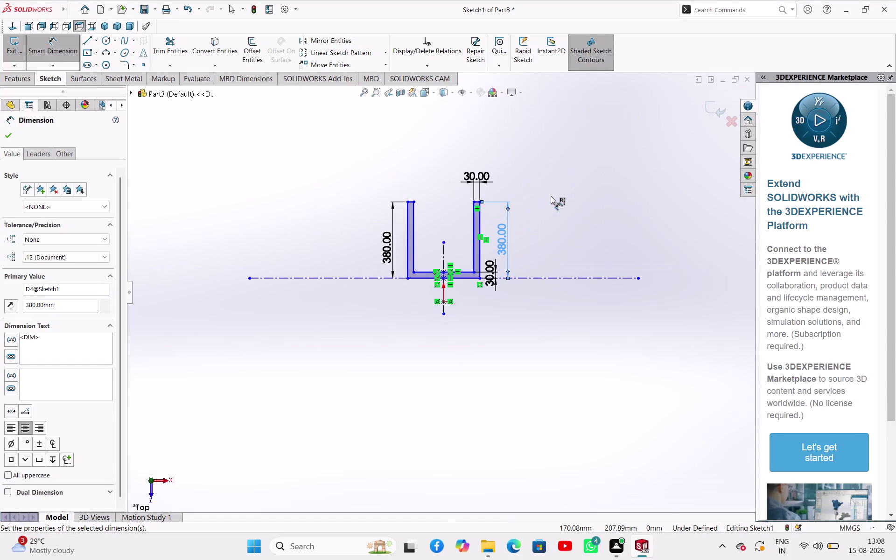
scroll(down, 3)
scroll(up, 3)
scroll(up, 3)
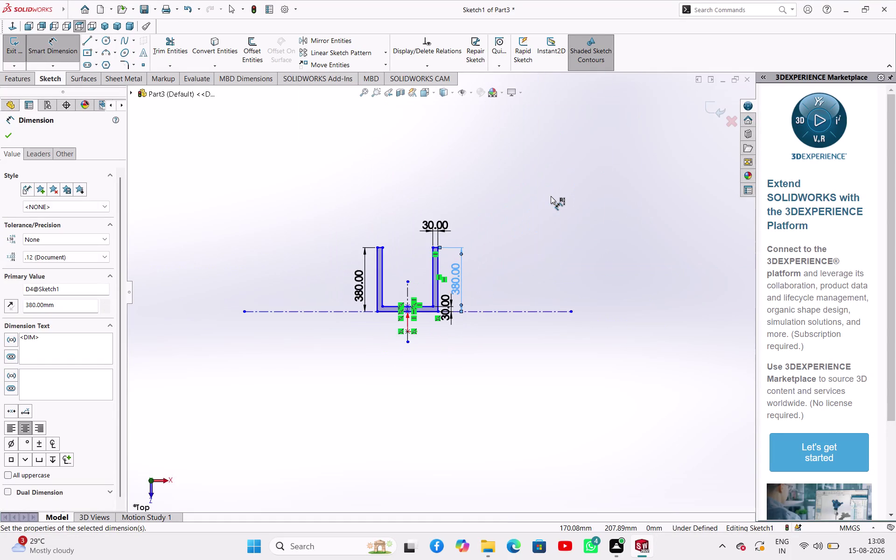
scroll(down, 3)
scroll(up, 3)
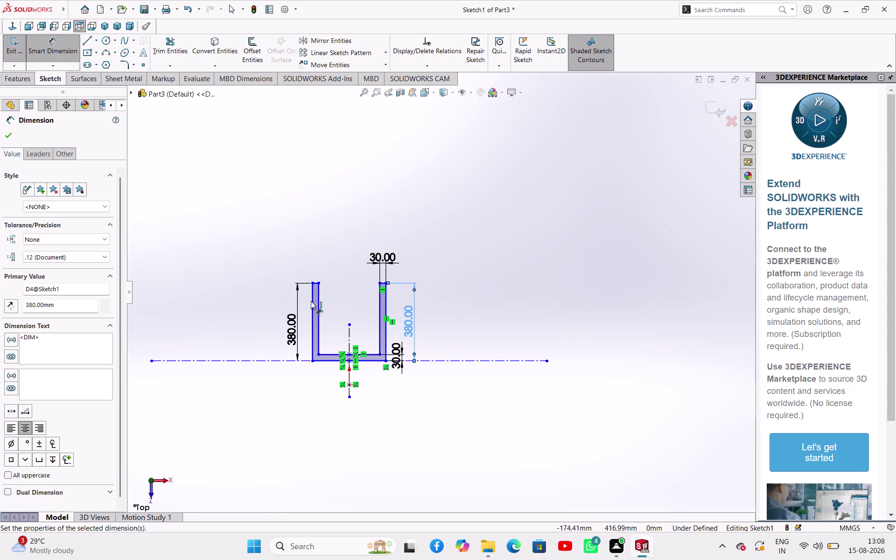
click(308, 302)
click(388, 307)
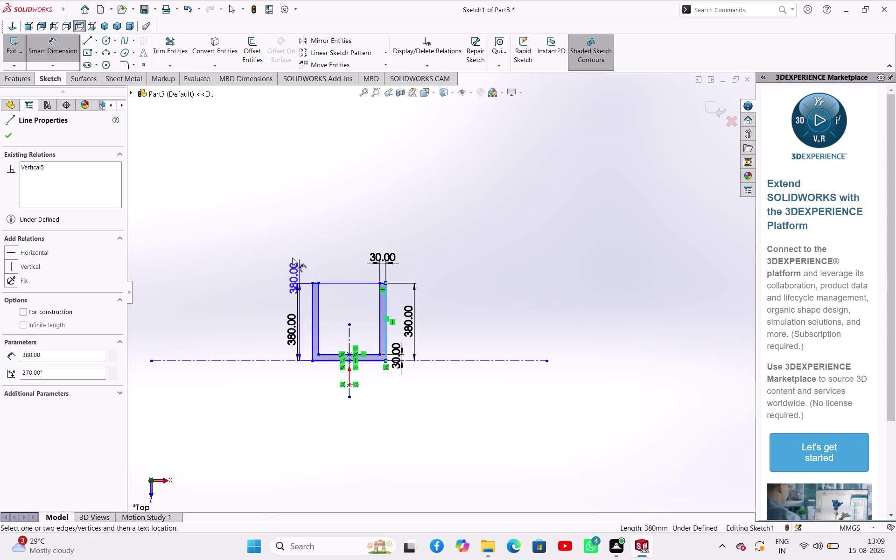
Dimension the overall width between the outer wall edges, keeping it at 360 mm.
key(Escape)
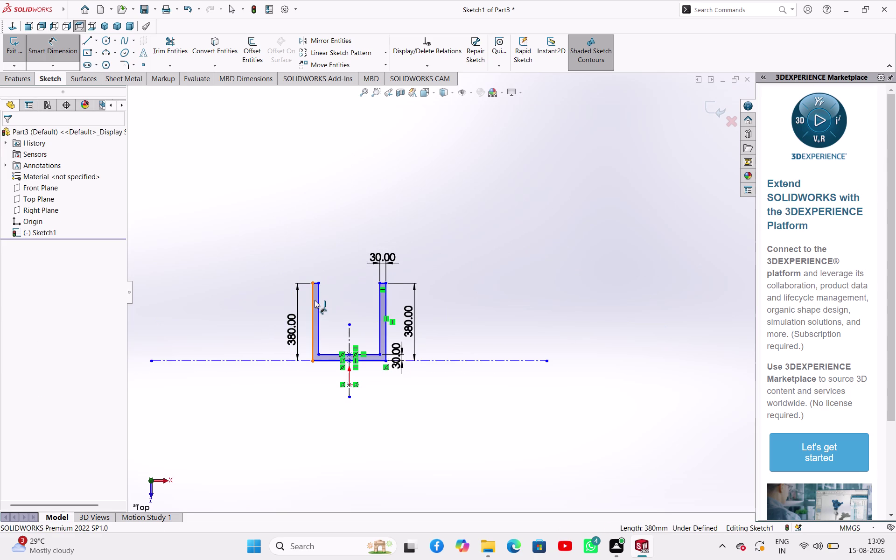
click(315, 300)
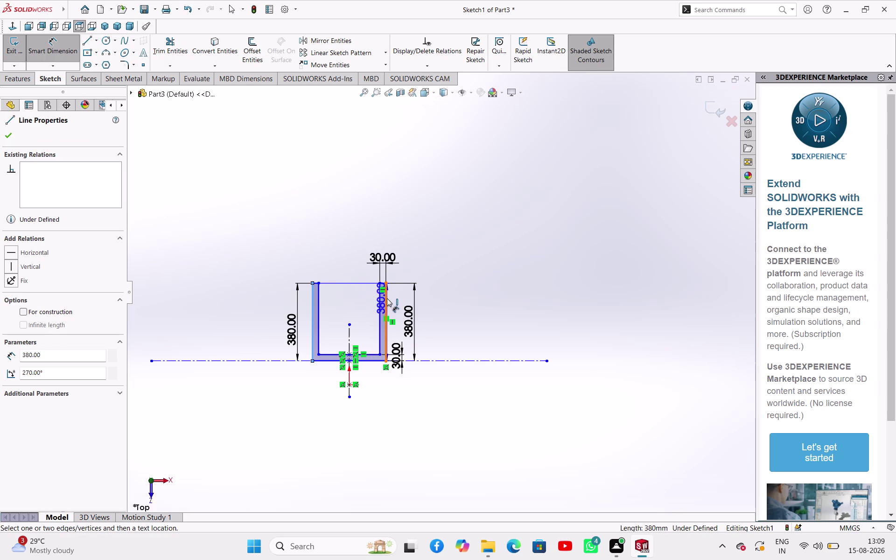
click(387, 299)
click(355, 242)
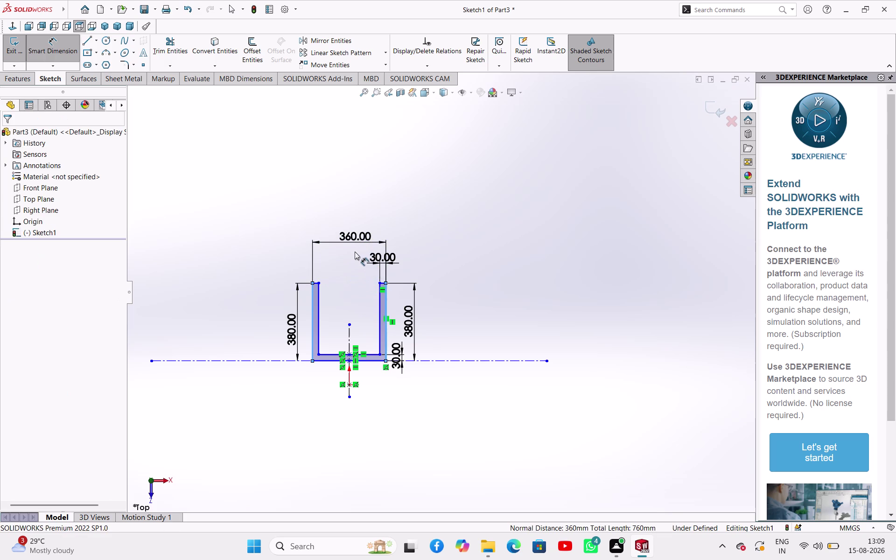
click(311, 228)
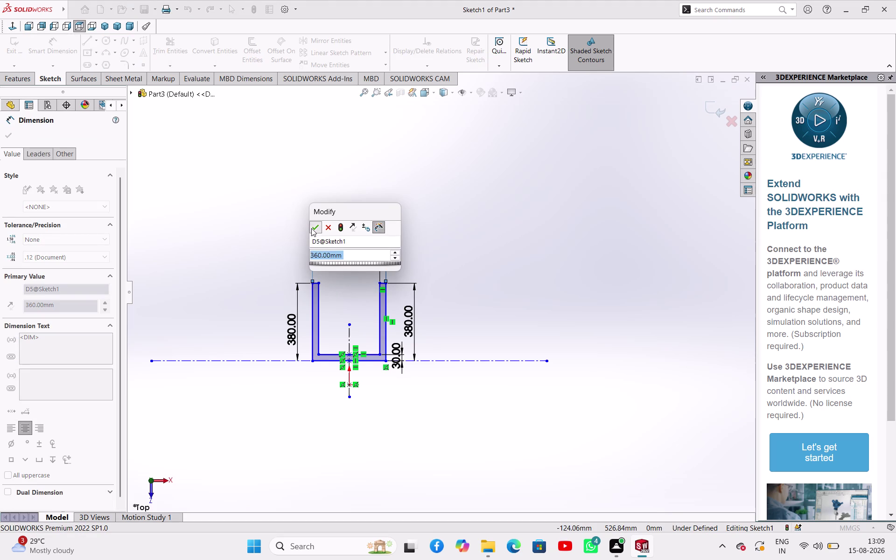
scroll(down, 3)
scroll(down, 3)
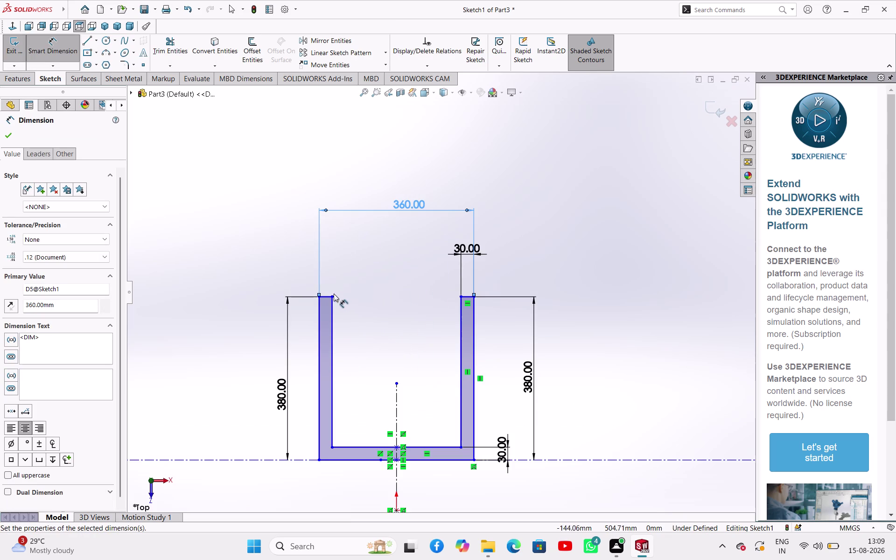
Set the left wall thickness to 30 mm.
click(329, 295)
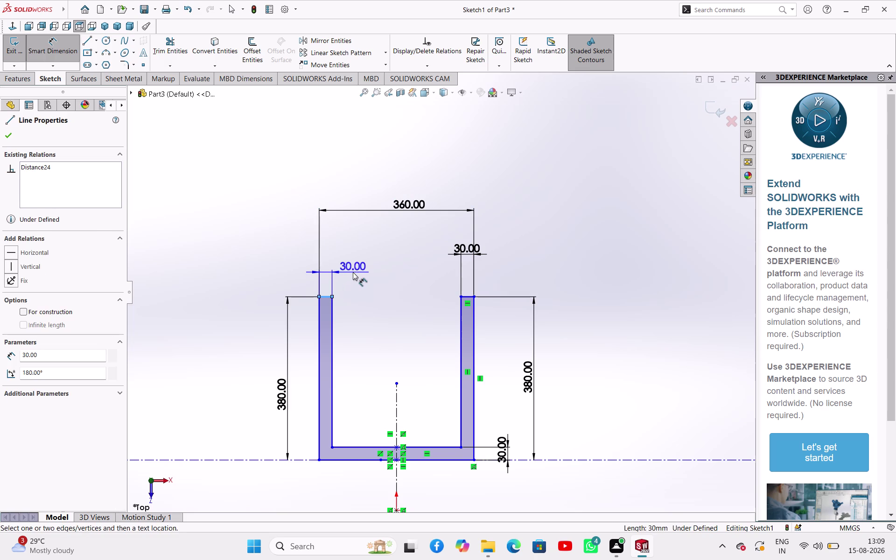
click(352, 273)
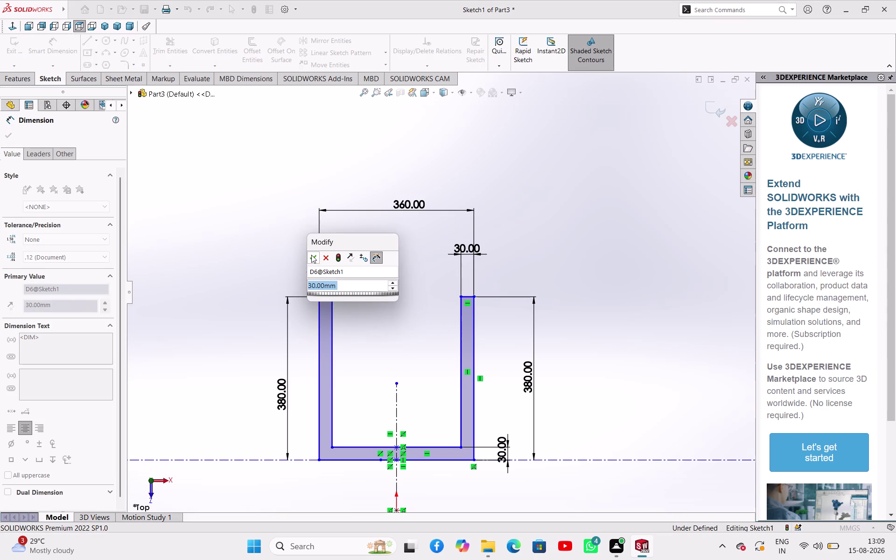
click(313, 258)
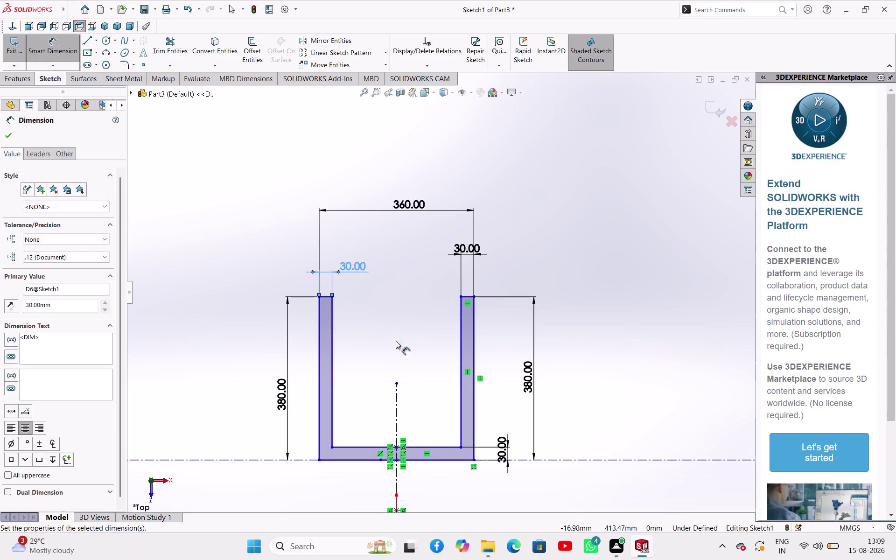
click(331, 393)
Try a 300 mm gap dimension between the walls and discard it as conflicting.
click(460, 391)
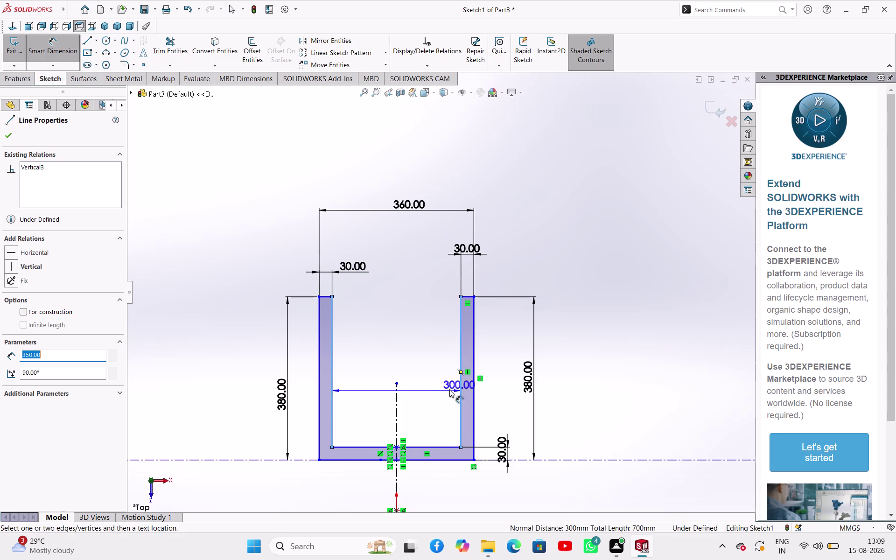
click(449, 172)
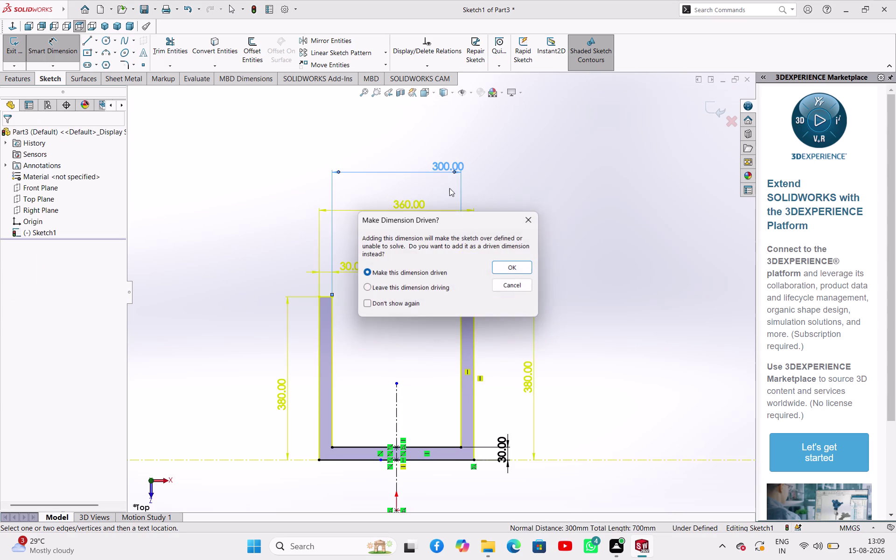
click(505, 286)
scroll(up, 3)
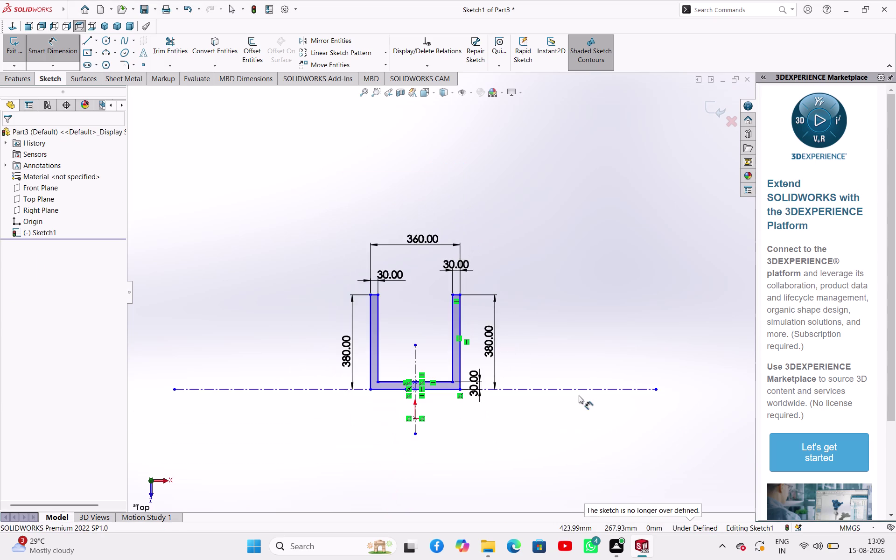
scroll(down, 3)
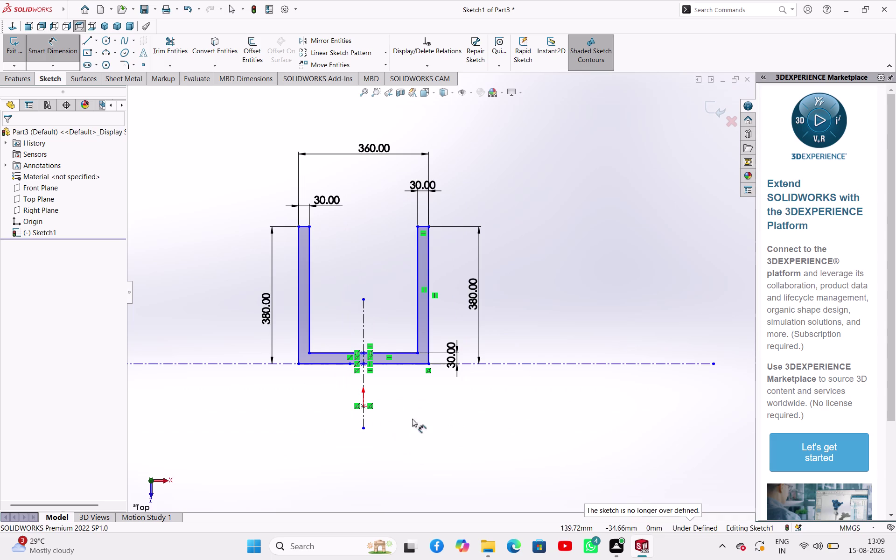
scroll(down, 3)
right_click(287, 384)
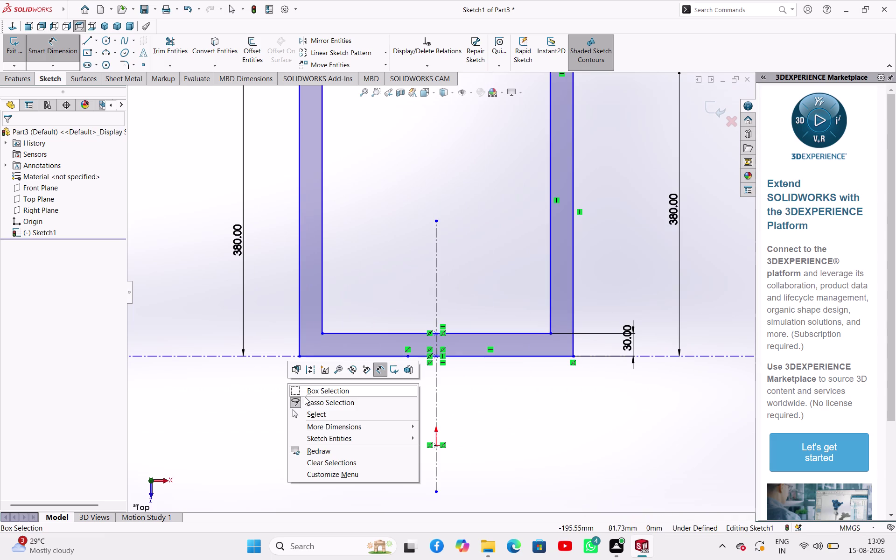
click(306, 413)
scroll(up, 3)
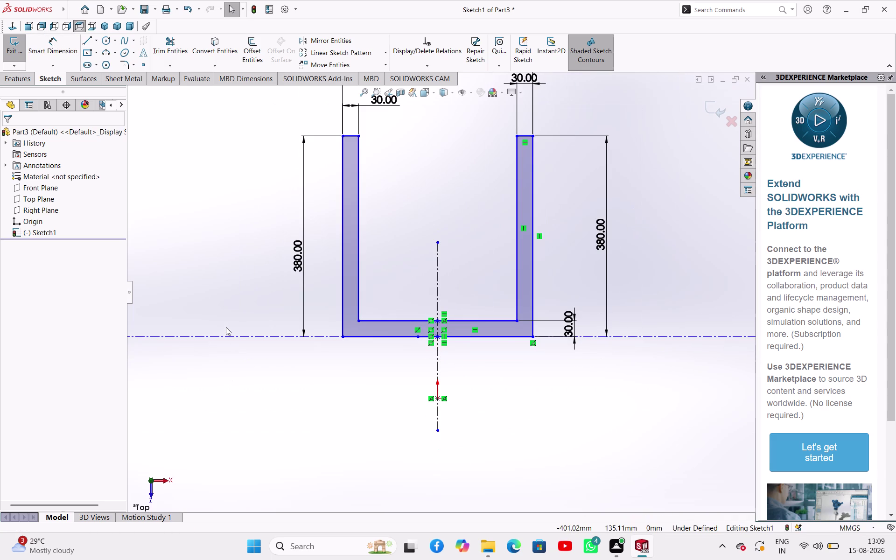
click(119, 63)
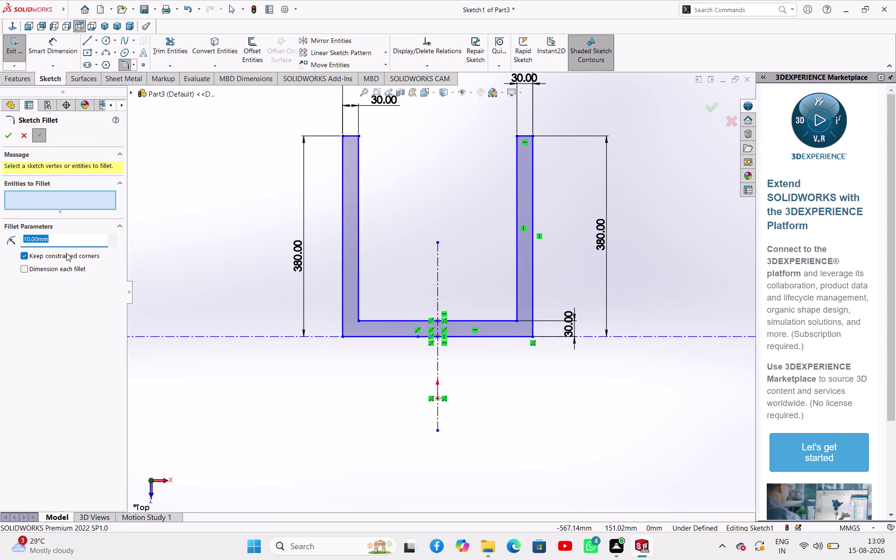
Fillet the outer bottom-left and bottom-right corners at 50 mm radius.
text(50)
click(236, 268)
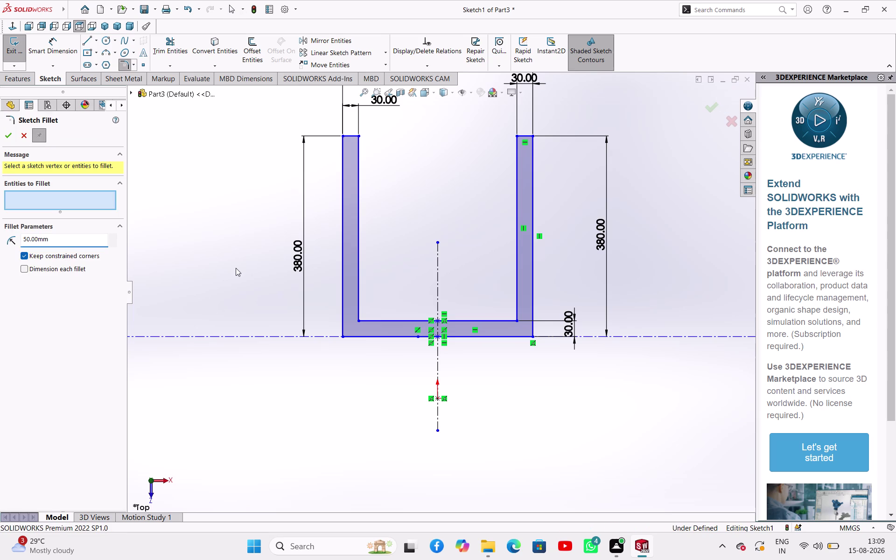
click(341, 324)
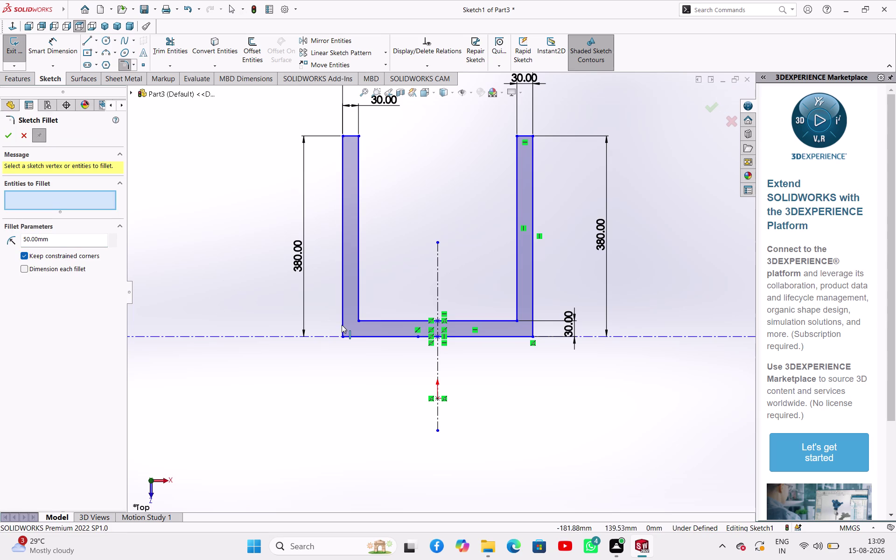
click(356, 336)
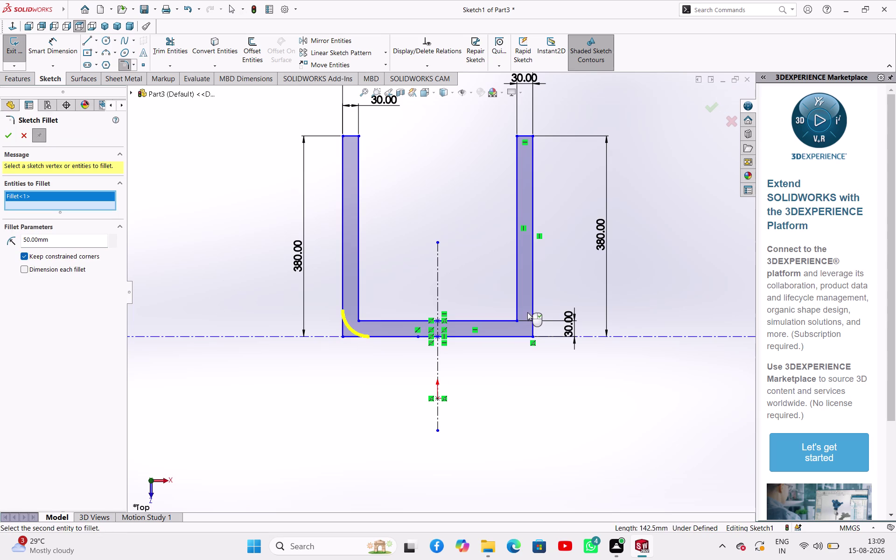
click(531, 308)
click(517, 337)
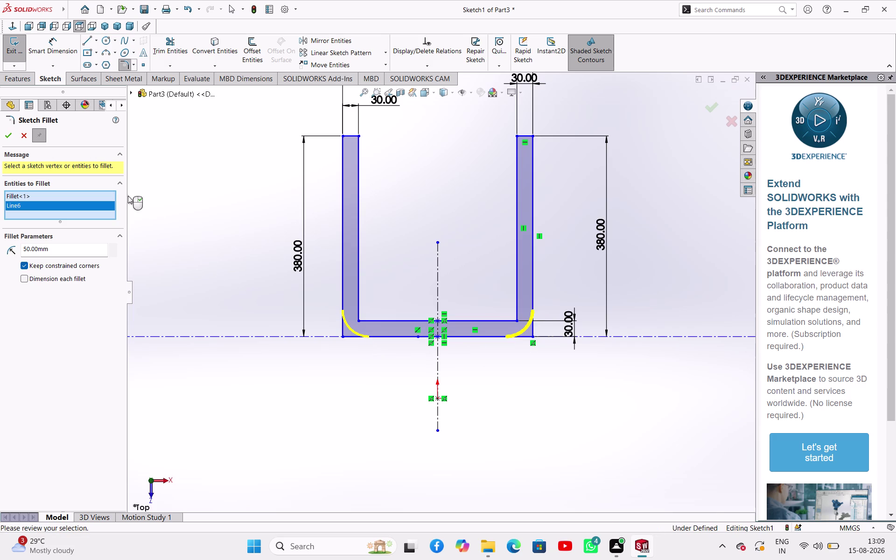
click(14, 137)
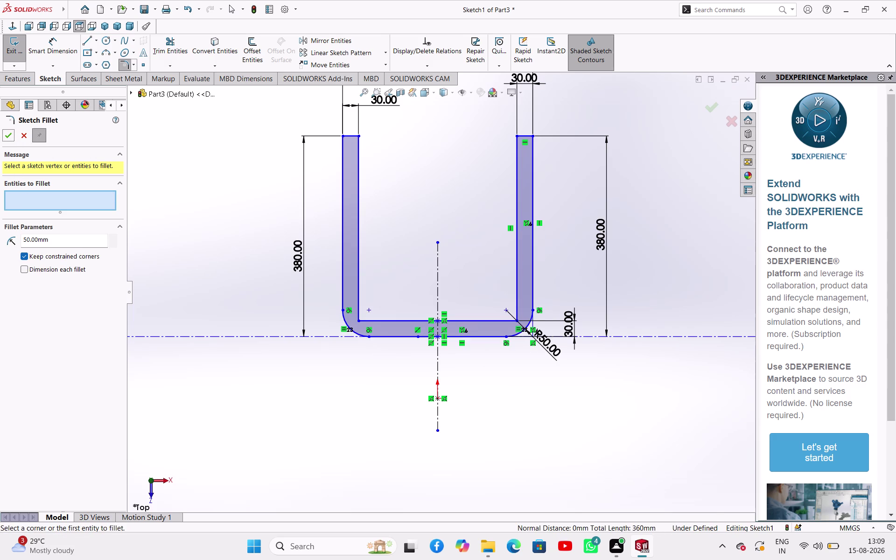
Fillet both inner bottom corners at 20 mm, accepting removal of the conflicting relation.
double_click(57, 237)
text(20)
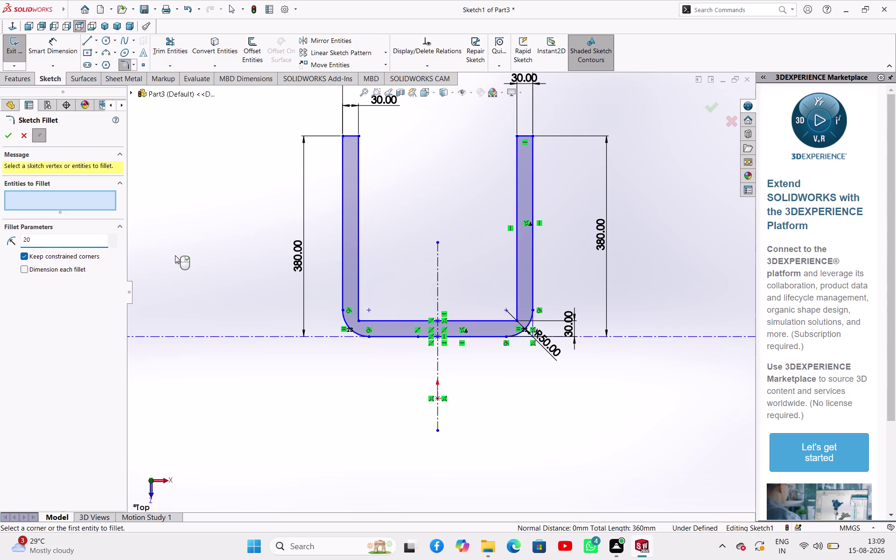
click(176, 248)
click(357, 300)
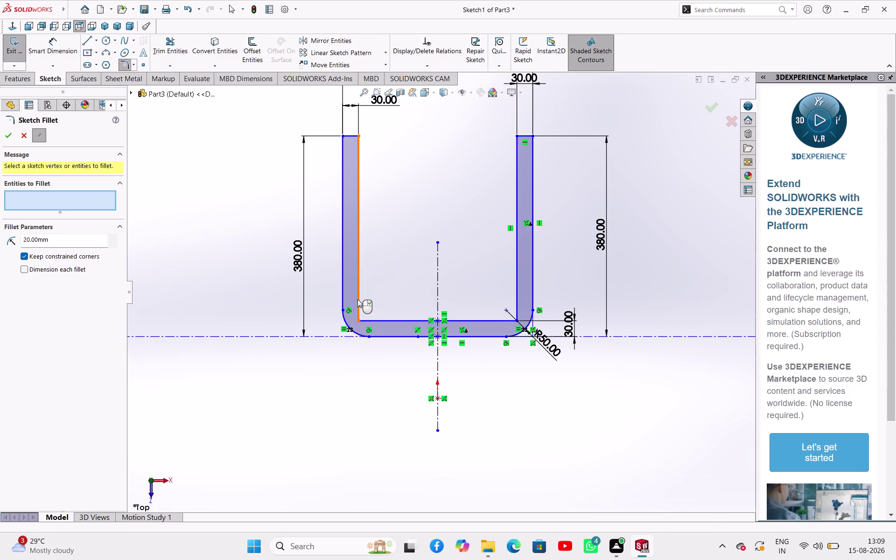
click(374, 318)
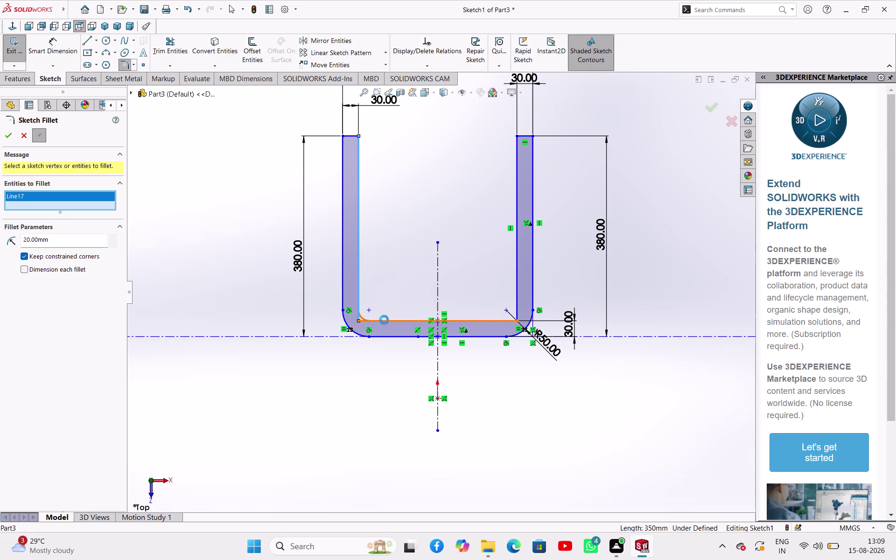
click(482, 280)
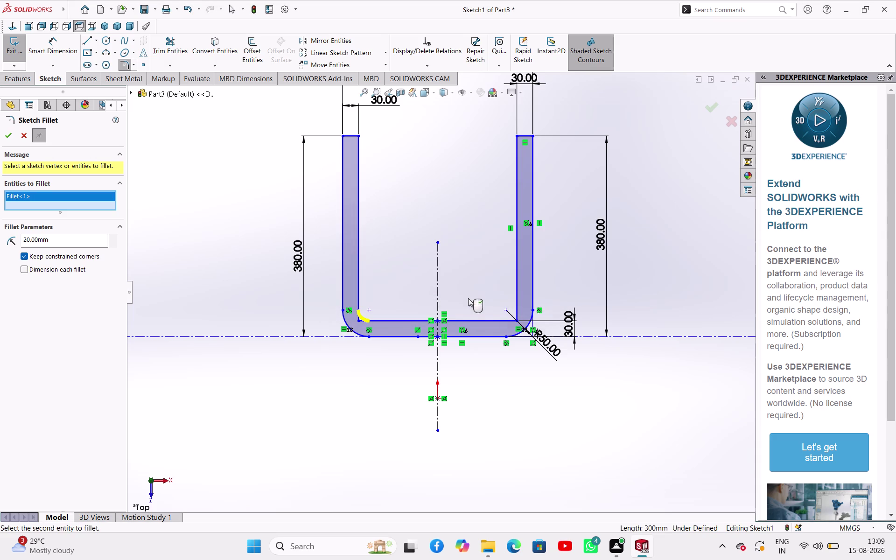
click(516, 290)
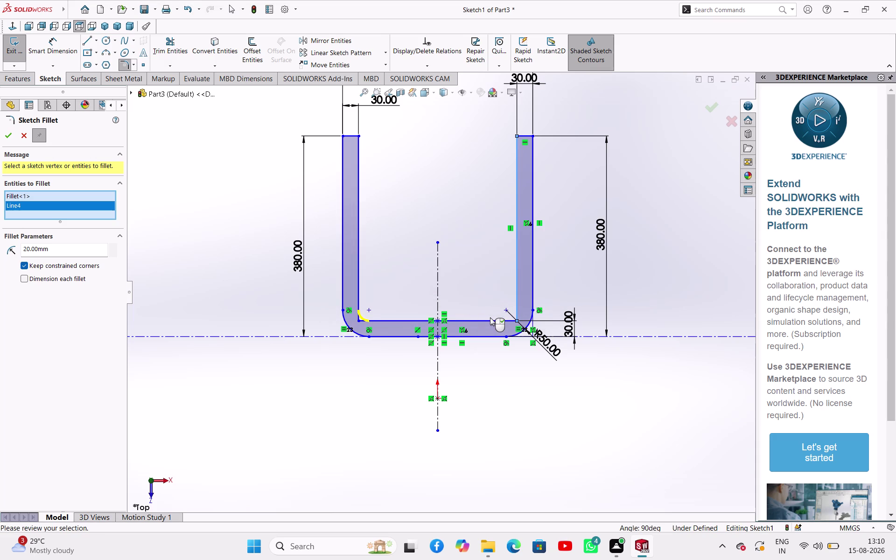
click(493, 319)
click(485, 282)
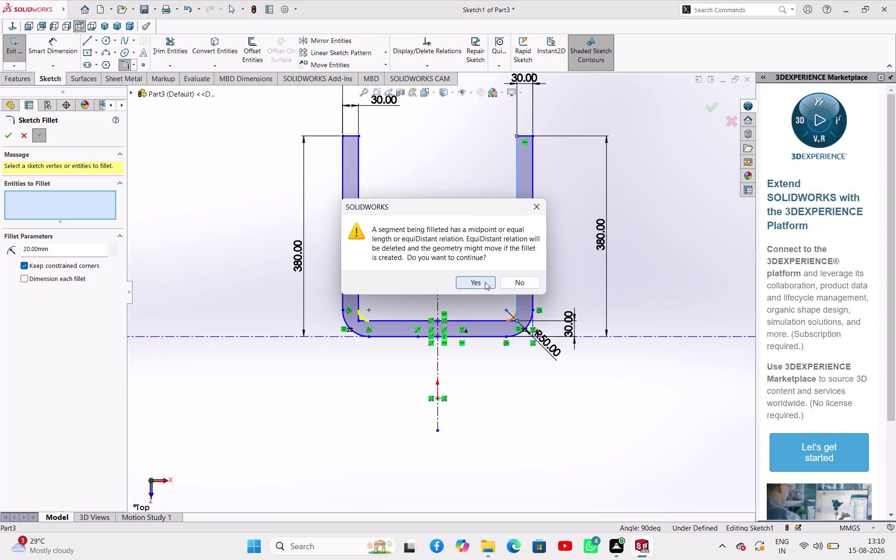
click(14, 136)
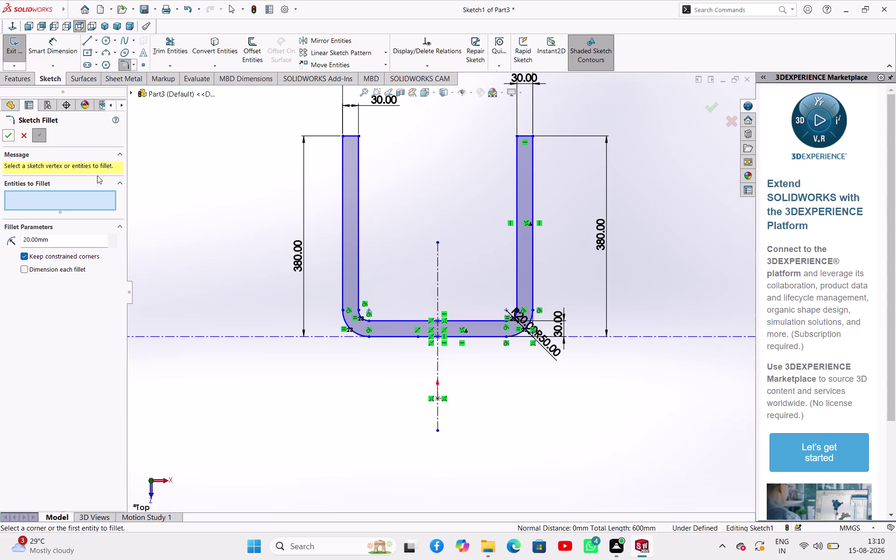
Finish the fillets and exit Sketch1.
click(208, 206)
scroll(up, 3)
scroll(down, 3)
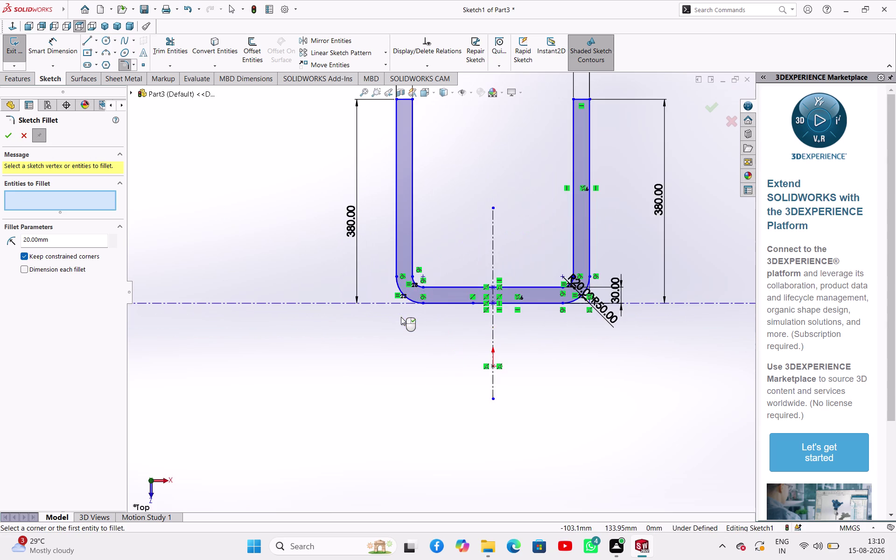
scroll(down, 3)
scroll(up, 3)
scroll(up, 3)
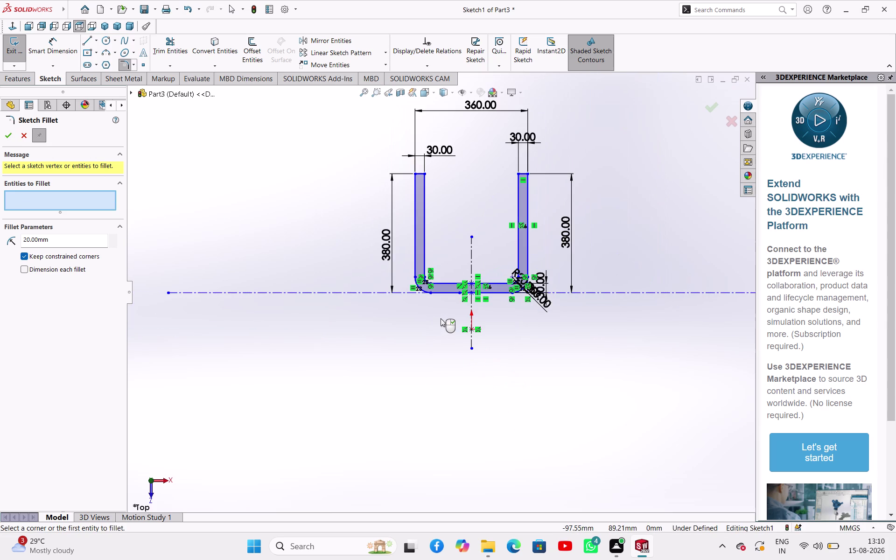
click(13, 138)
click(334, 226)
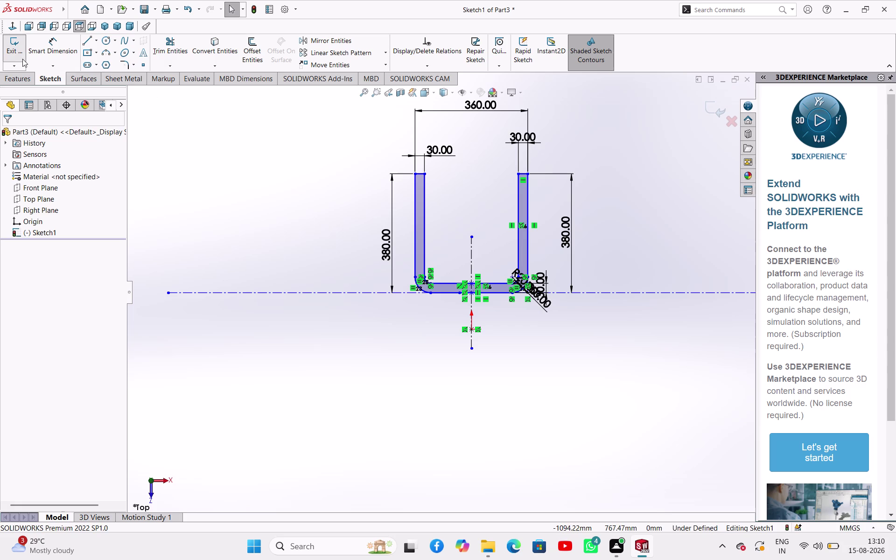
click(22, 58)
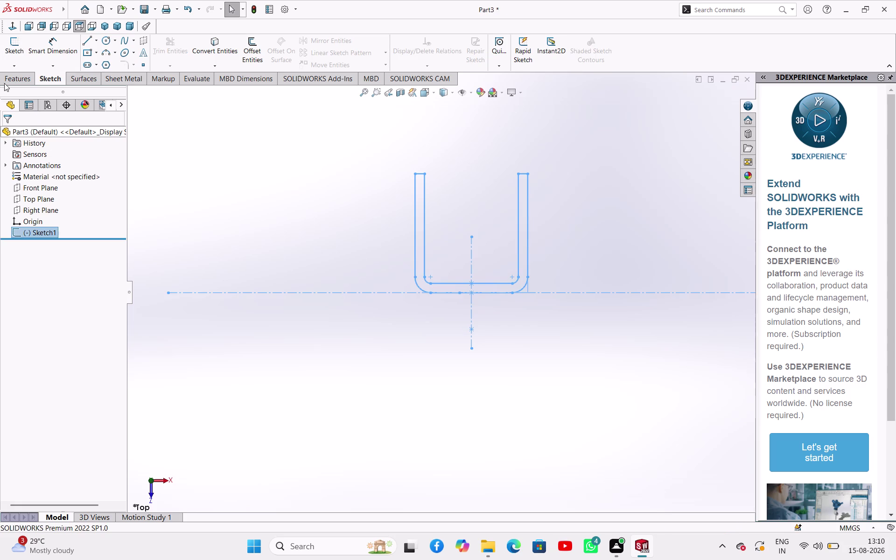
Extrude the U sketch 140 mm with a Mid Plane end condition as Boss-Extrude1.
click(18, 79)
click(21, 53)
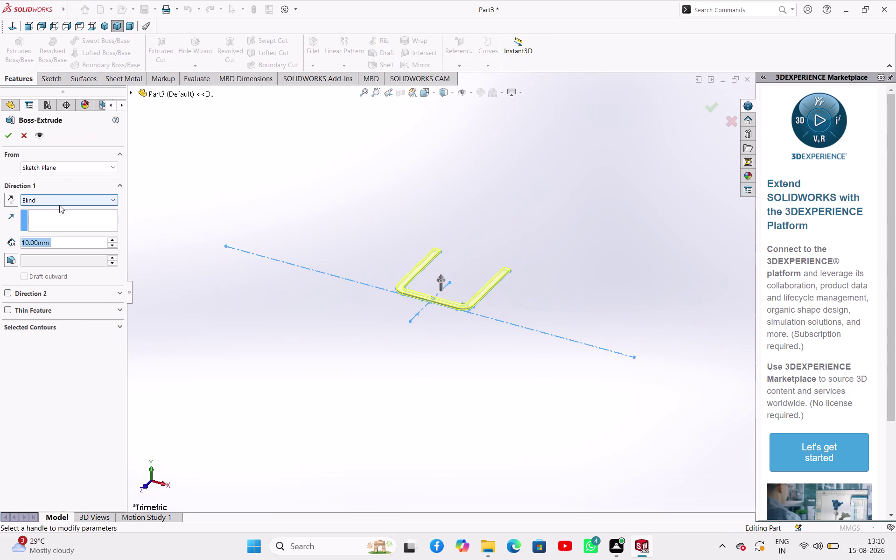
click(86, 200)
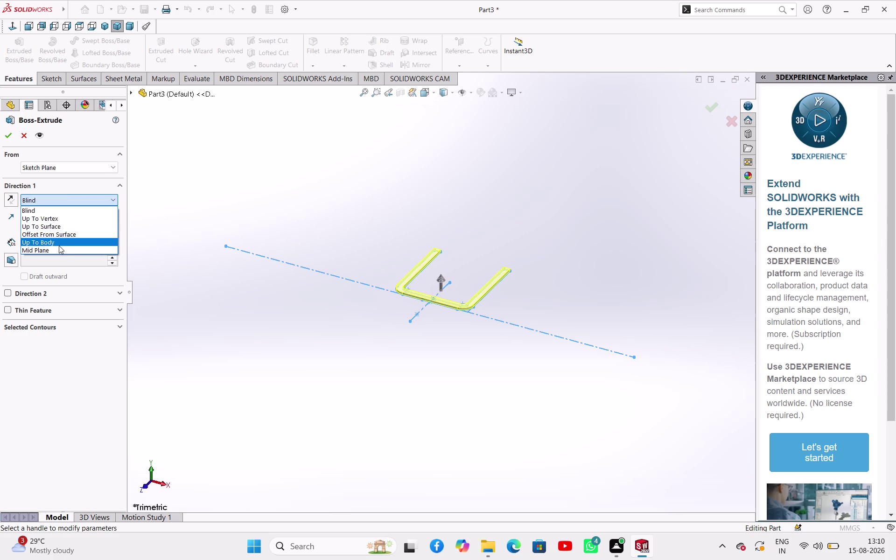
click(61, 252)
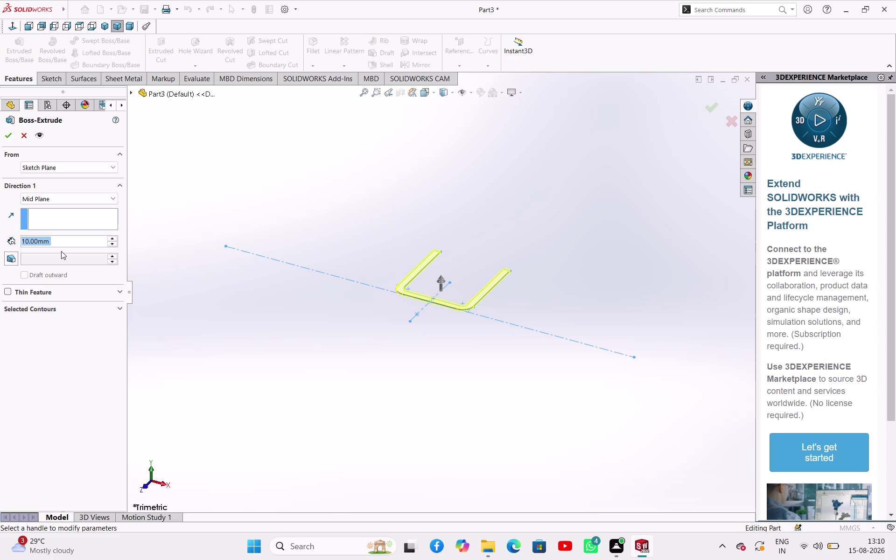
text(140)
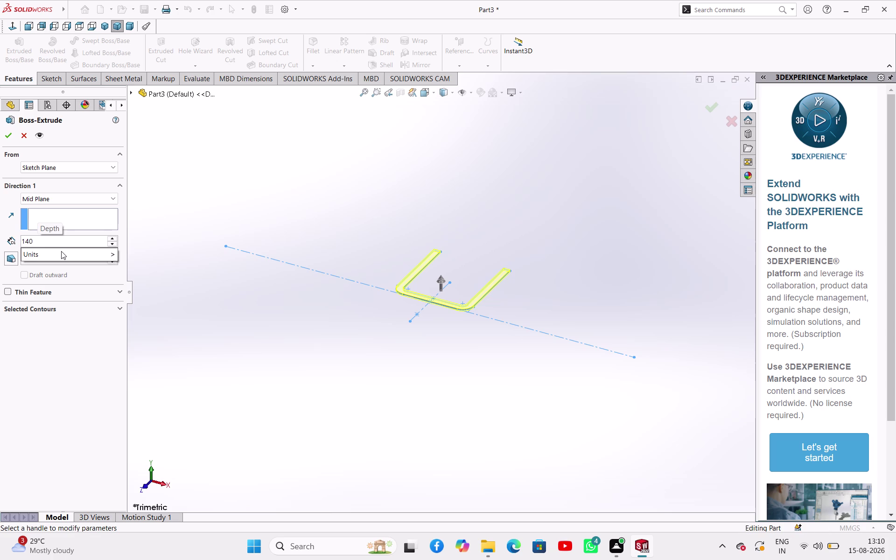
key(Return)
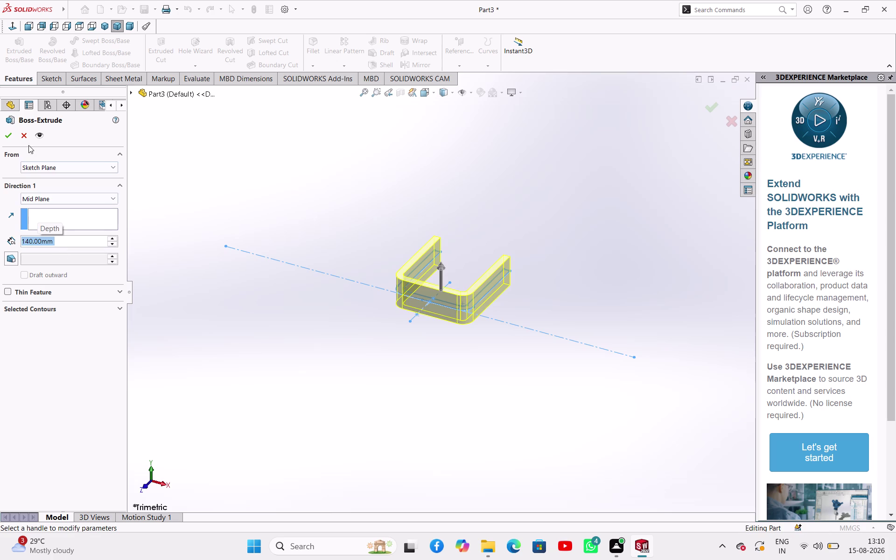
click(7, 132)
click(313, 359)
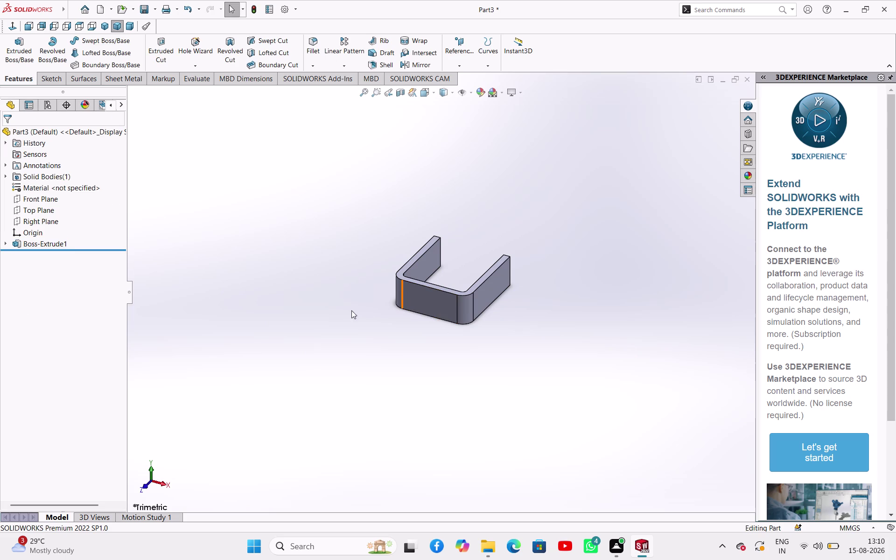
Start a new sketch on the bracket's base face.
middle_drag(341, 313, 250, 407)
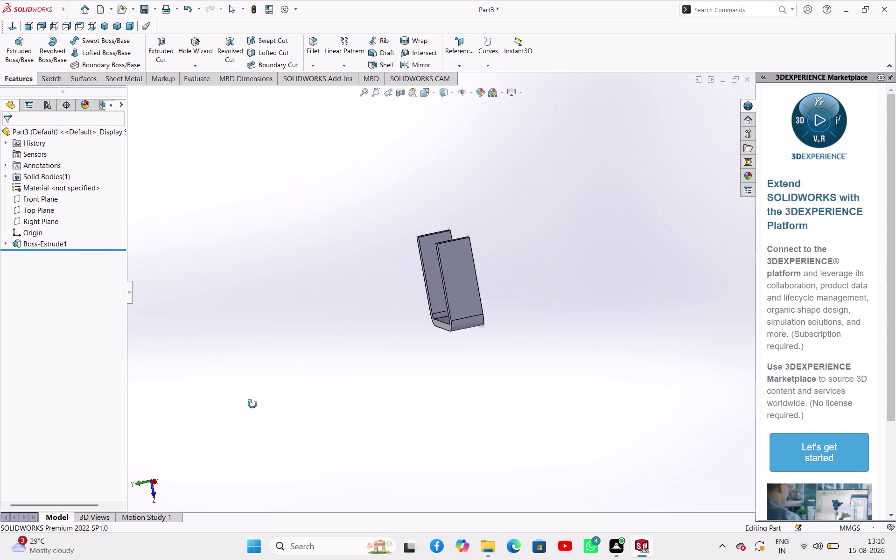
middle_drag(250, 407, 316, 209)
click(452, 283)
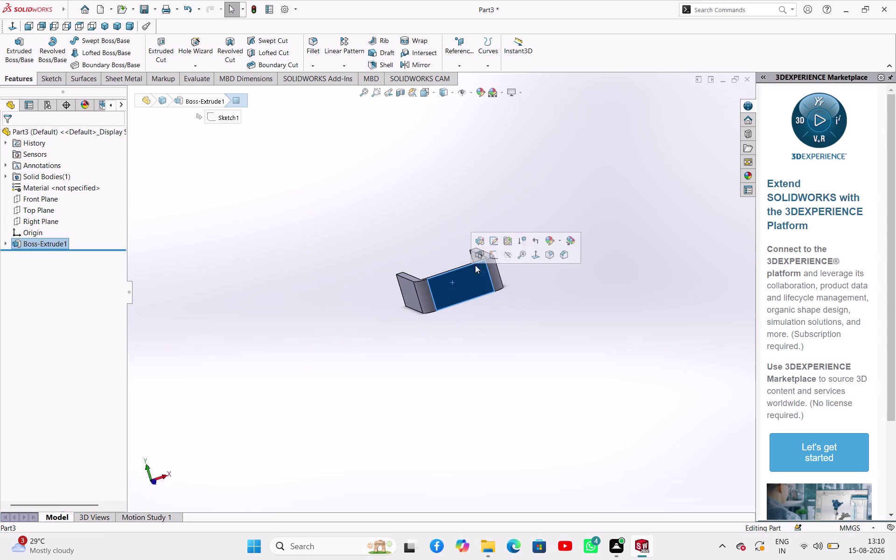
click(494, 254)
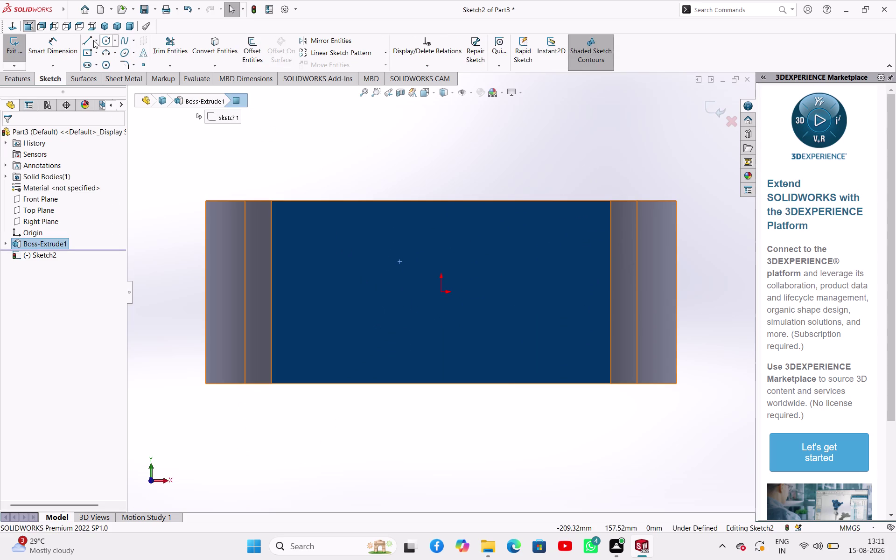
Draw a vertical midpoint centerline centred on the origin and check its relations.
click(94, 40)
click(95, 65)
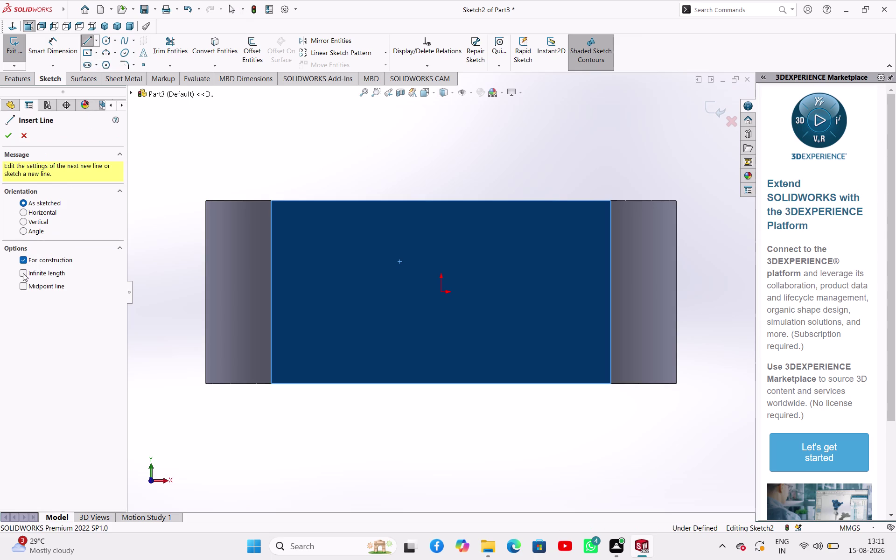
click(21, 285)
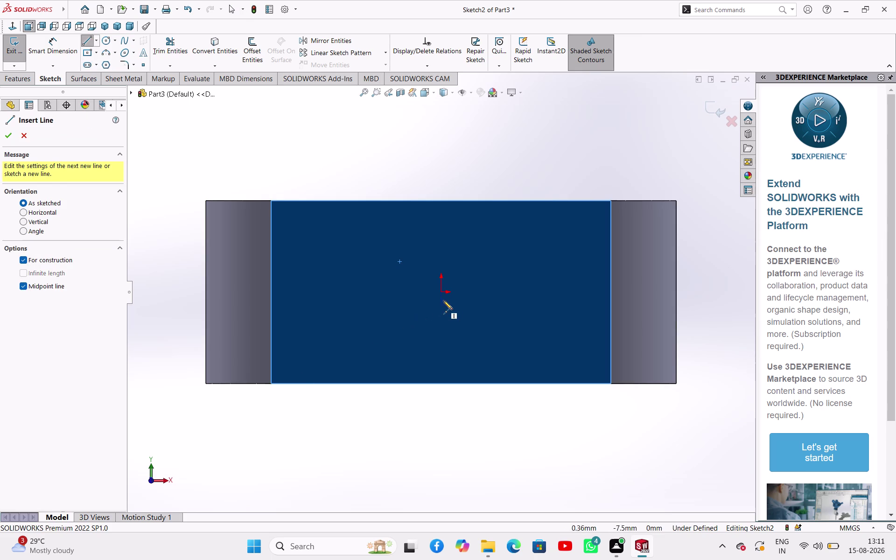
click(441, 293)
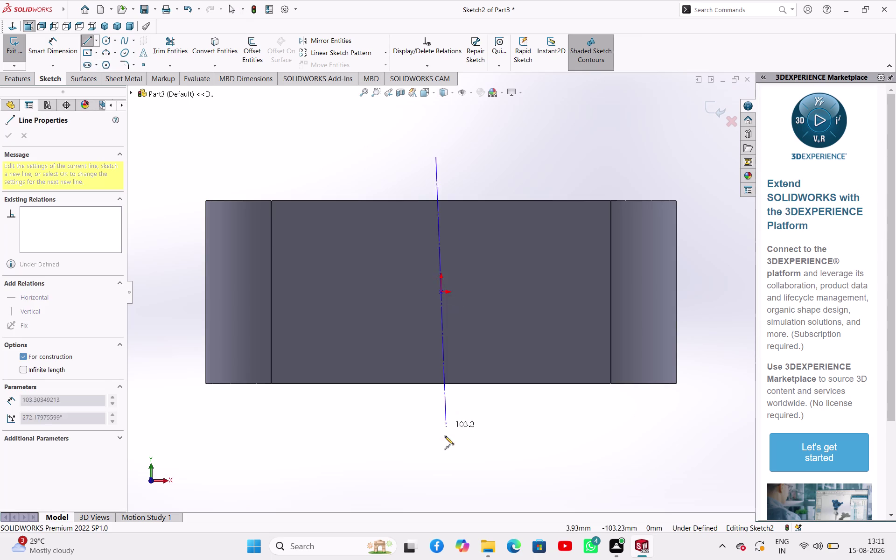
click(438, 454)
right_click(458, 440)
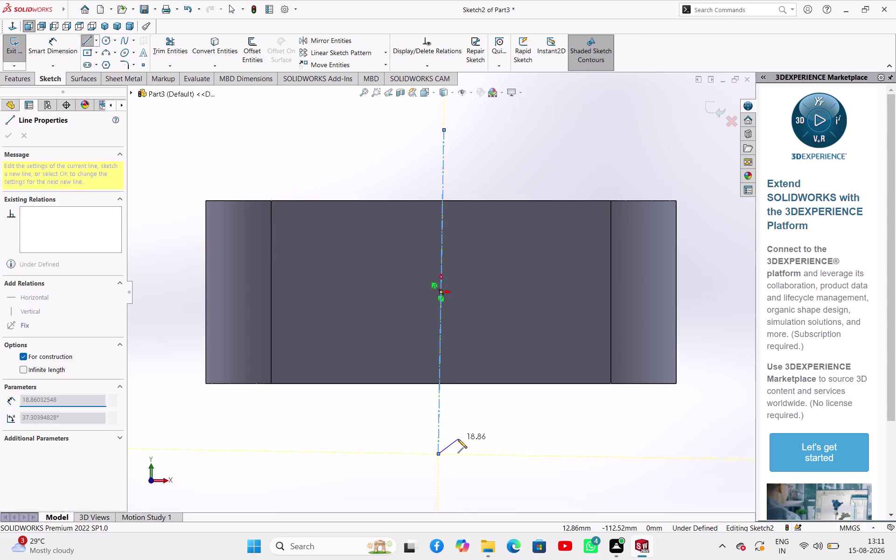
click(467, 445)
click(440, 421)
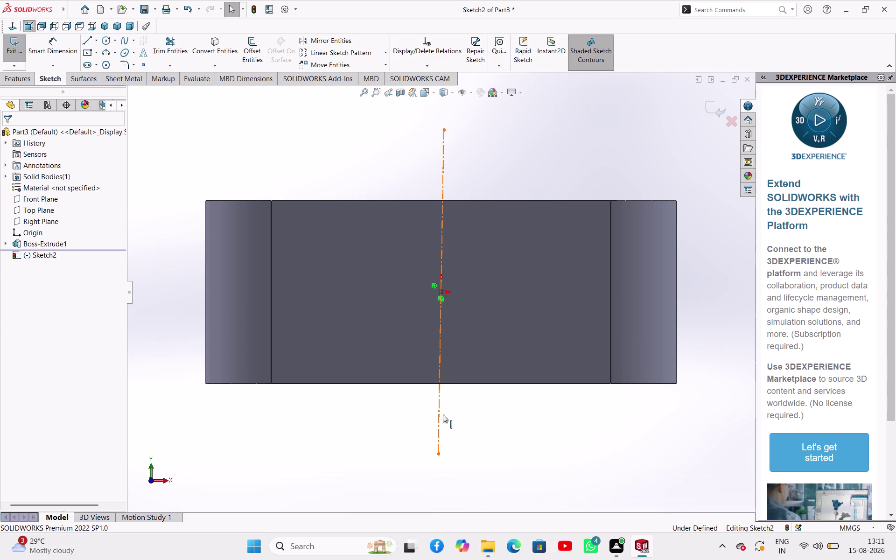
click(481, 377)
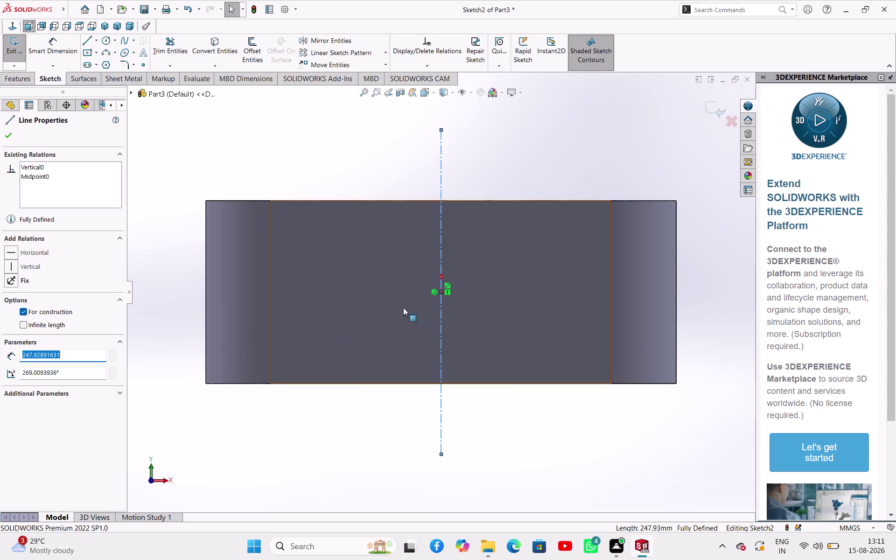
click(441, 293)
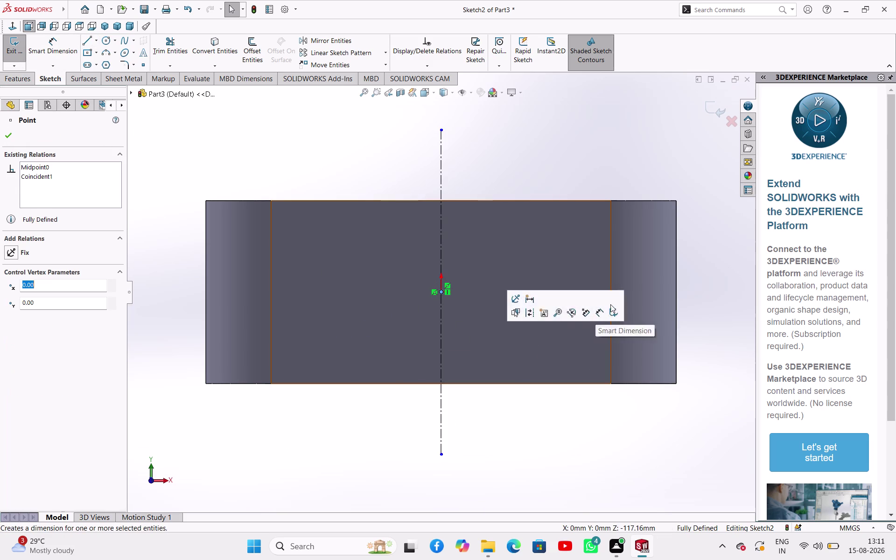
click(274, 127)
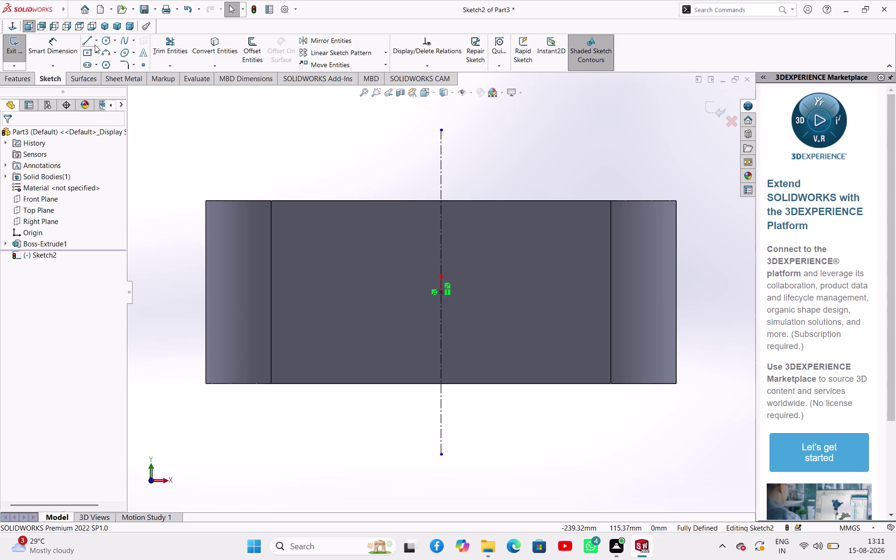
Draw a horizontal midpoint centerline across the part through the origin.
click(95, 45)
click(93, 60)
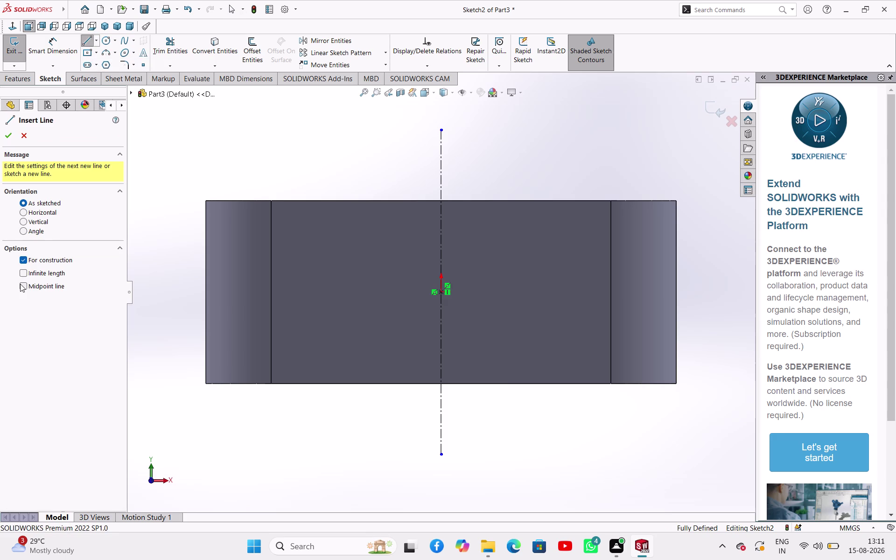
click(21, 285)
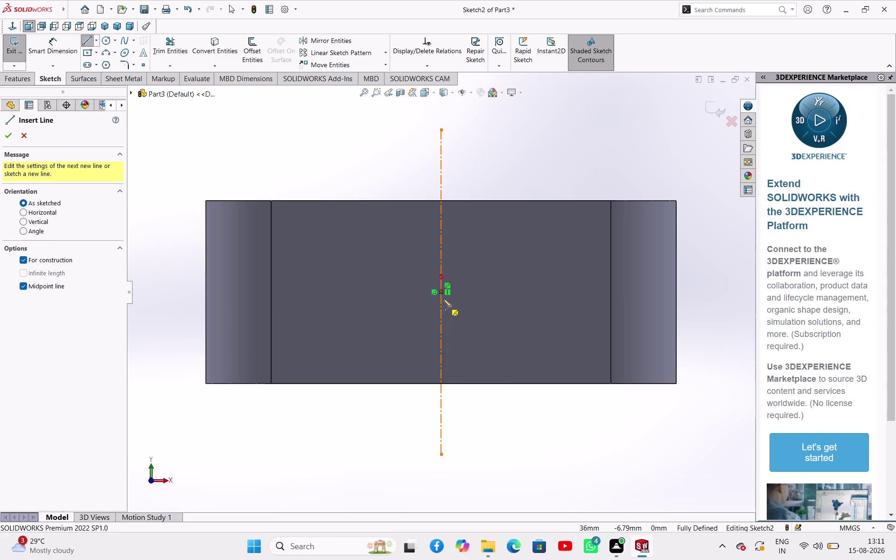
click(442, 291)
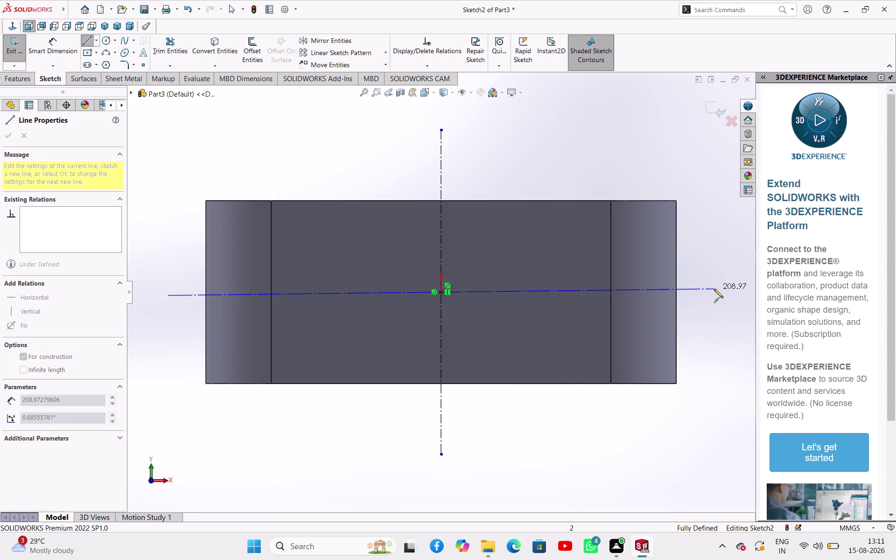
click(717, 294)
right_click(703, 314)
click(717, 320)
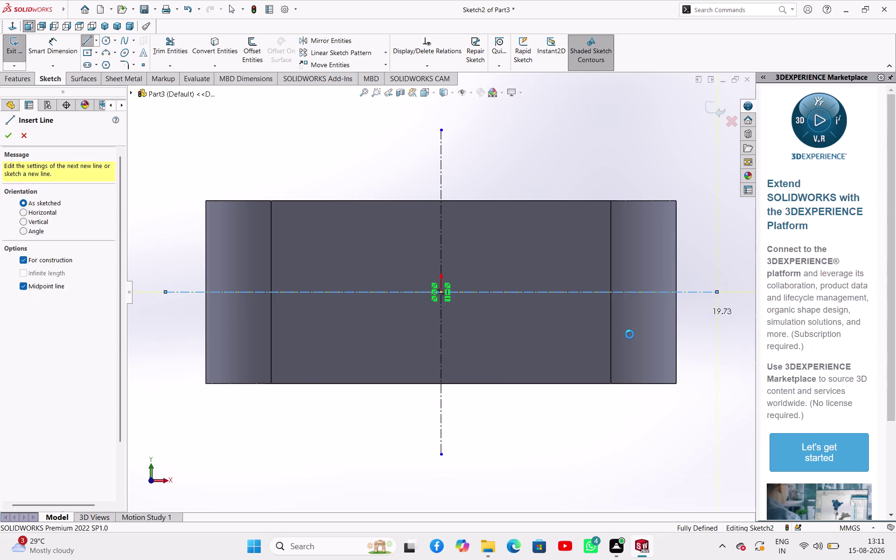
click(105, 44)
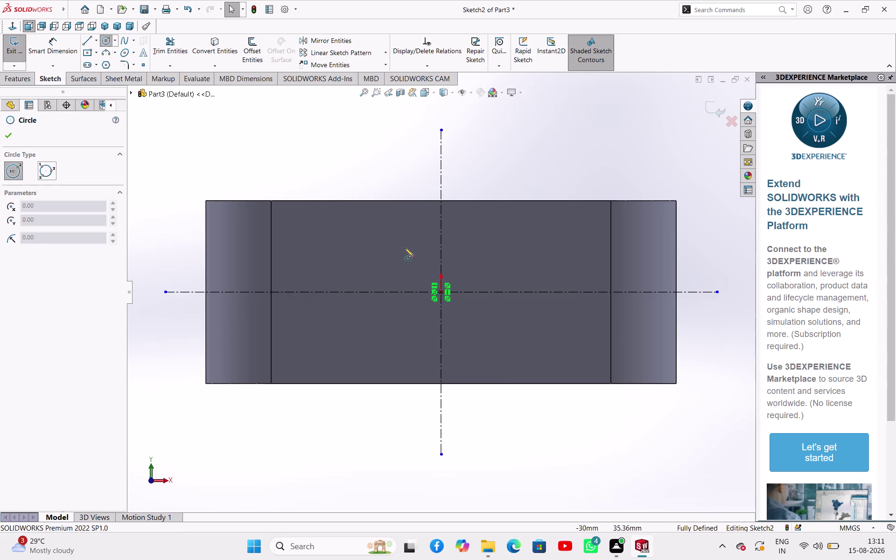
Draw a circle centred on the origin.
click(440, 292)
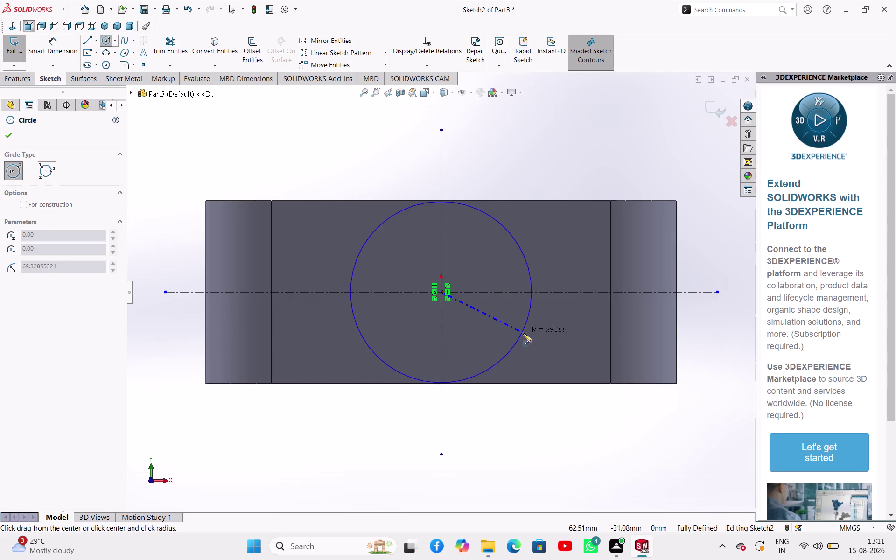
click(505, 319)
right_click(302, 129)
click(322, 136)
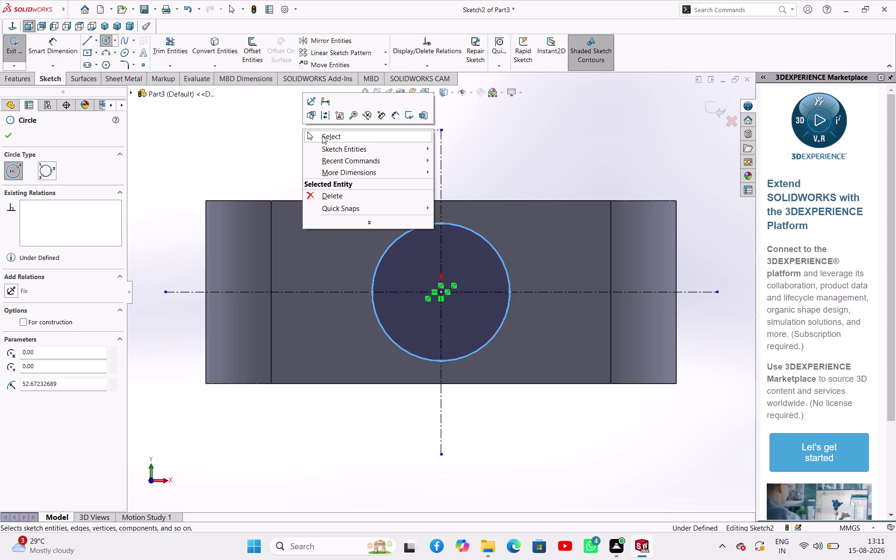
Dimension the circle's diameter to 75 mm.
right_drag(332, 176, 332, 132)
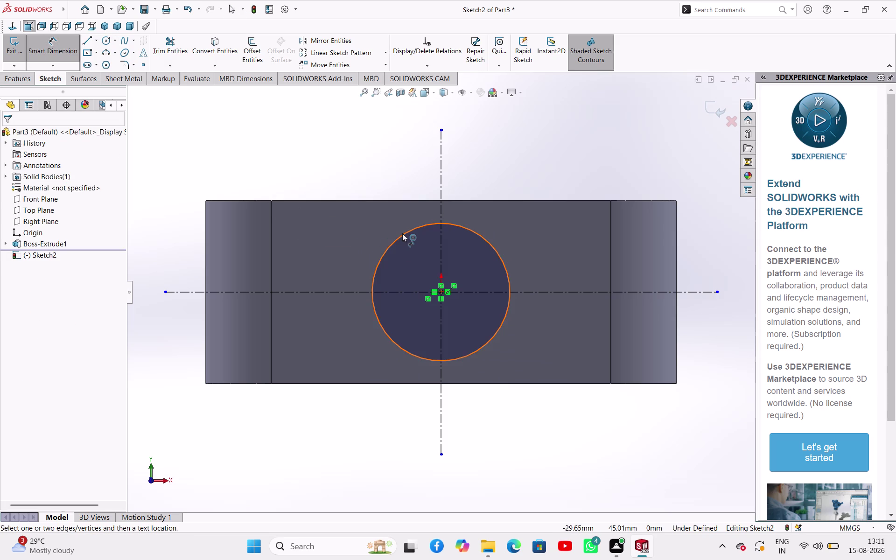
click(403, 233)
click(324, 175)
text(7)
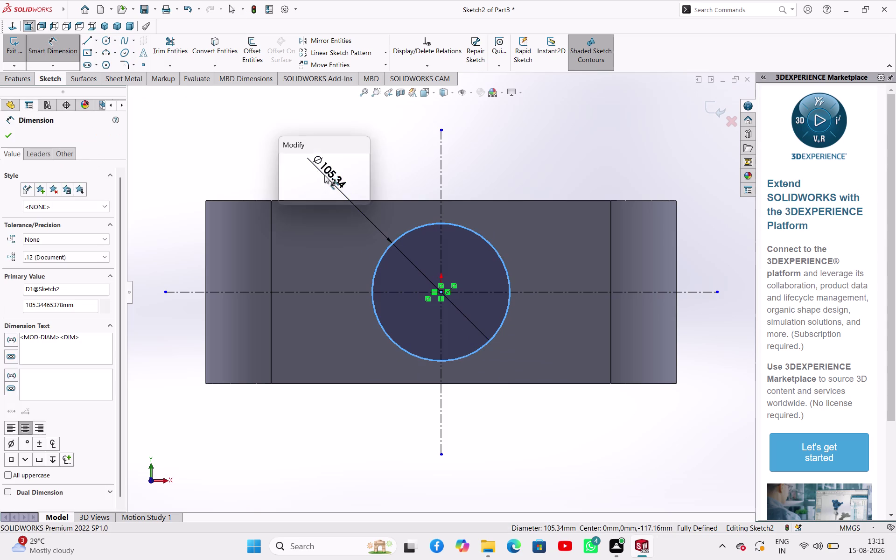
text(5)
key(Return)
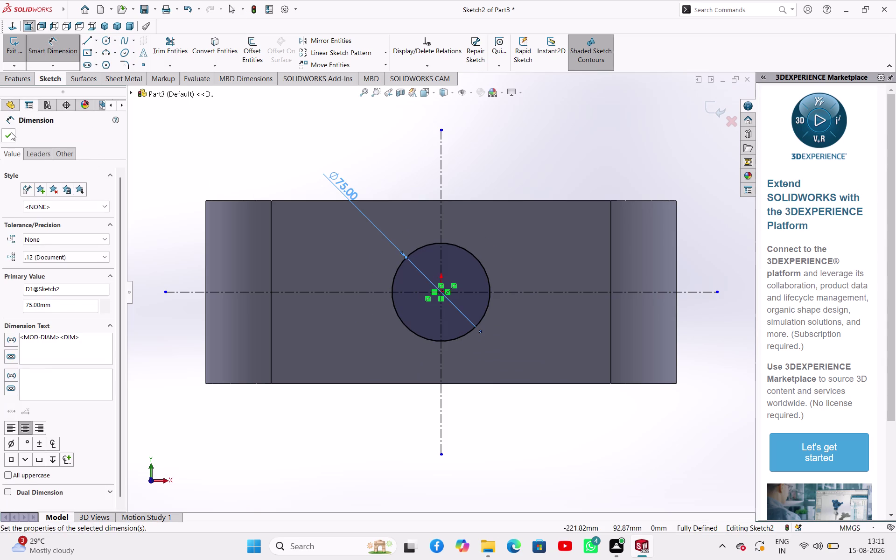
click(11, 132)
Exit Sketch2 and orbit to view the sketch in 3D.
click(12, 52)
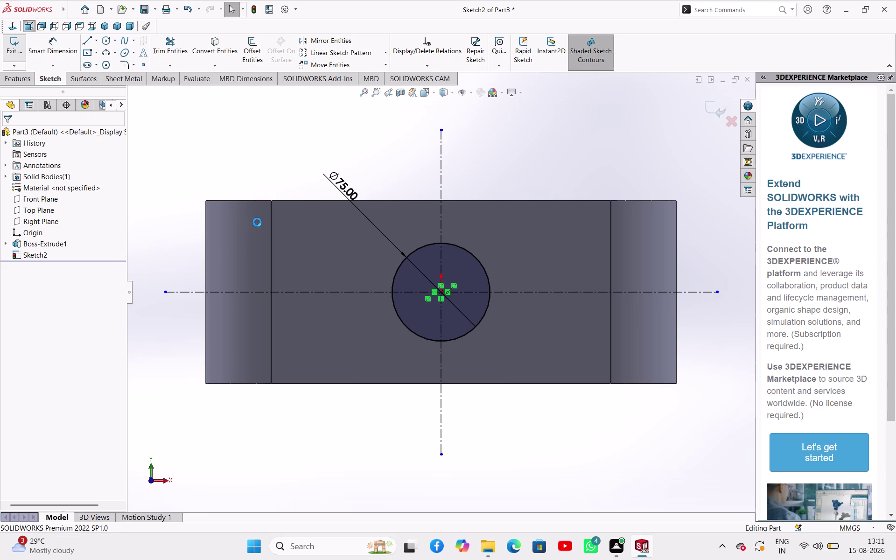
middle_drag(282, 161, 258, 168)
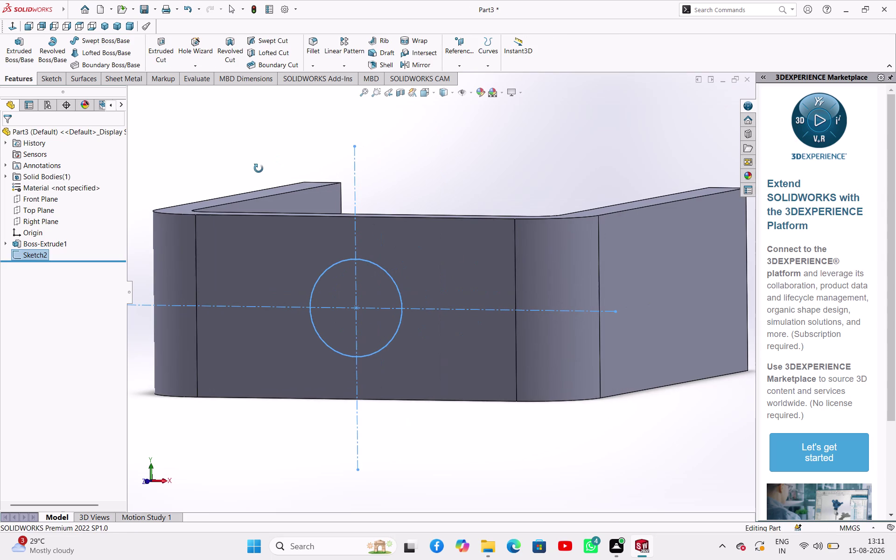
middle_drag(259, 168, 257, 169)
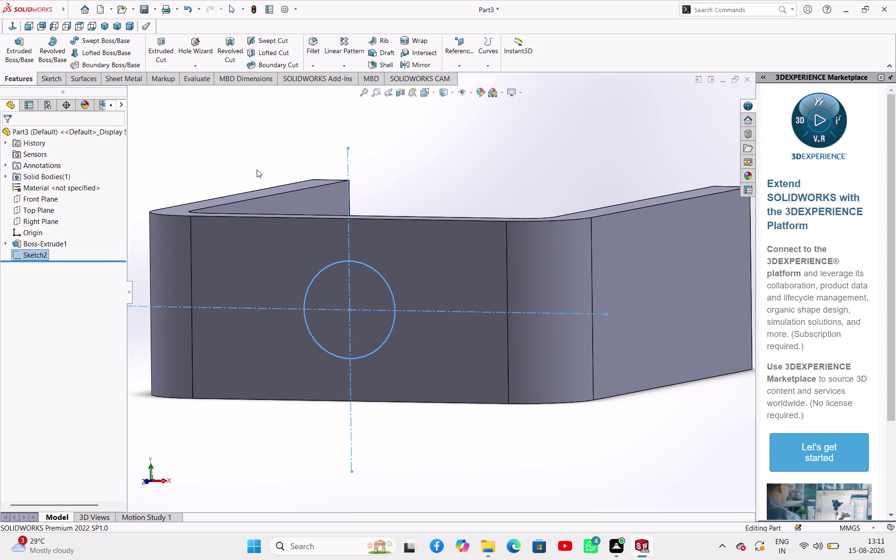
scroll(up, 3)
Extrude the 75 mm circle 325 mm blind into a cylindrical shaft as Boss-Extrude2.
click(25, 54)
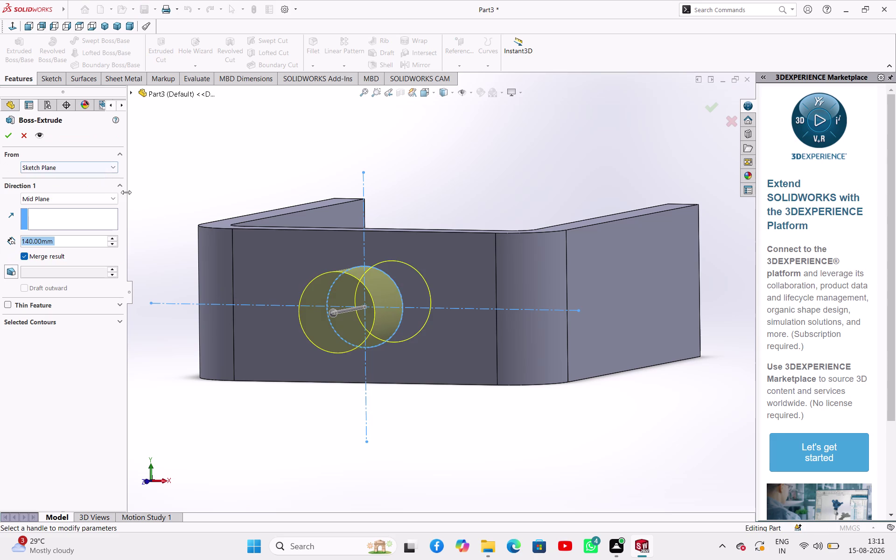
middle_drag(215, 179, 178, 281)
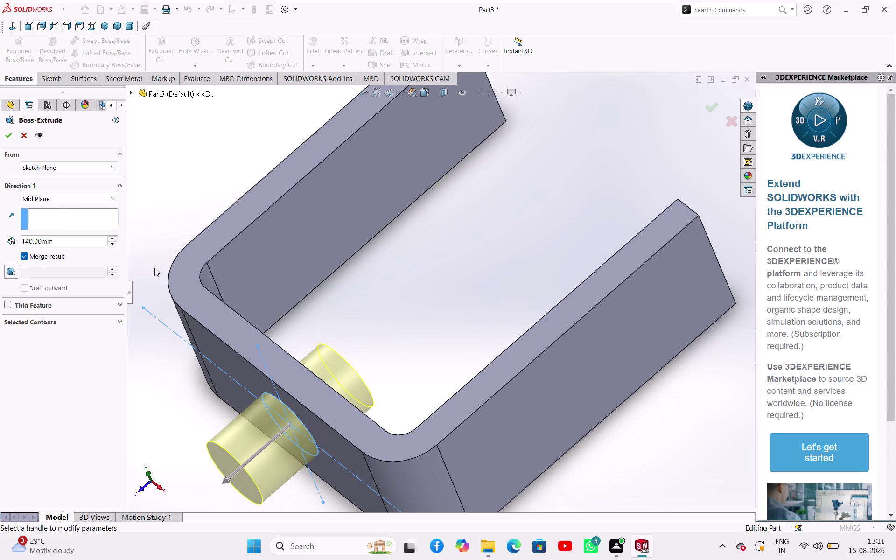
click(69, 197)
click(59, 208)
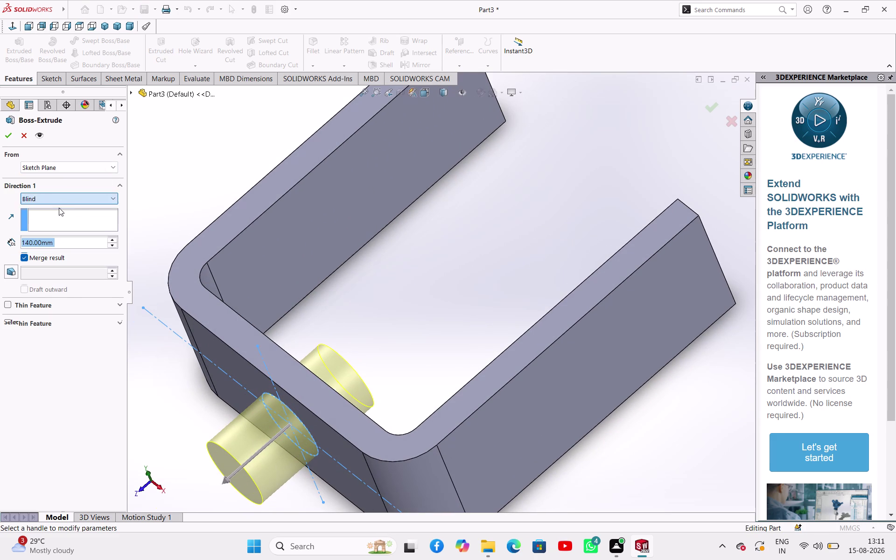
scroll(up, 3)
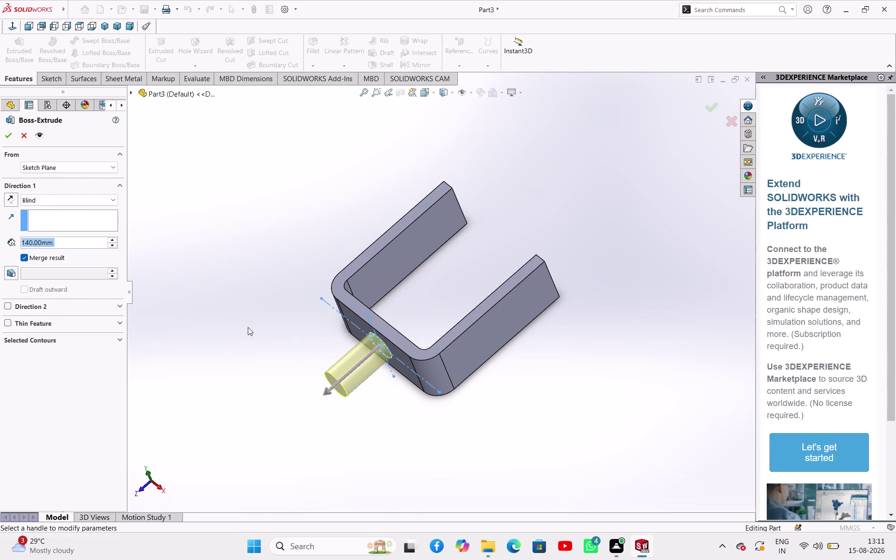
text(32)
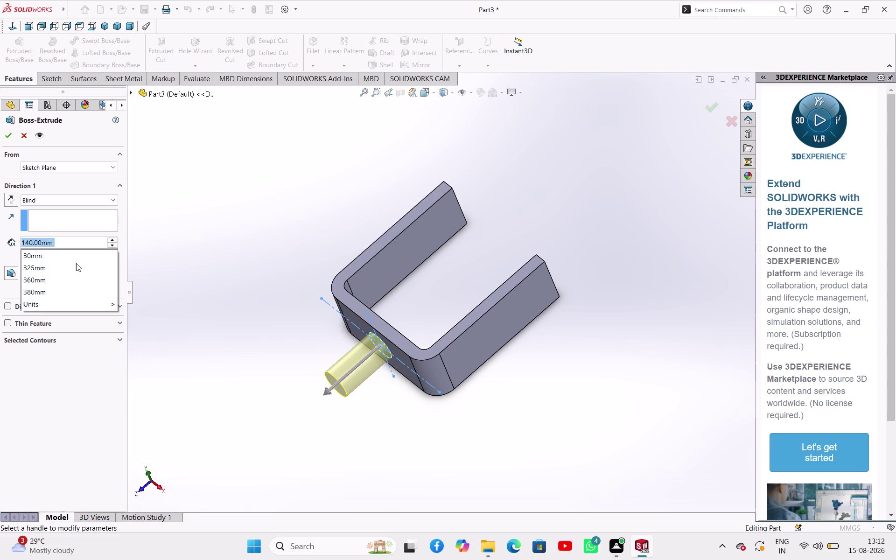
text(5)
key(Return)
click(12, 139)
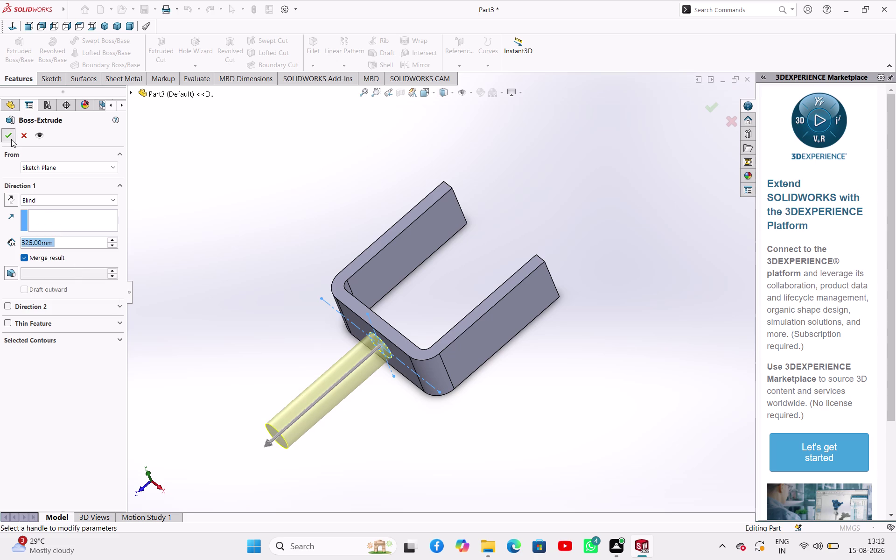
click(285, 213)
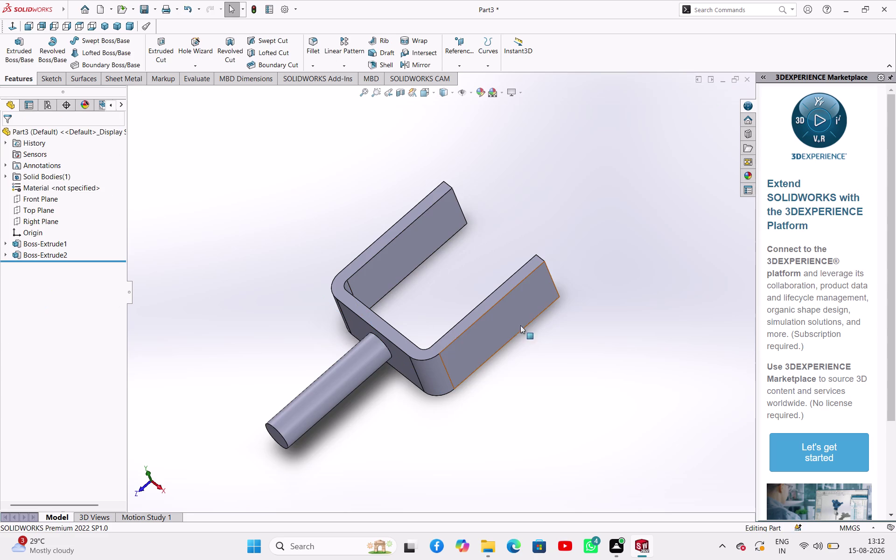
click(512, 319)
Start a sketch on the side face and begin a centerline, then cancel it.
click(551, 291)
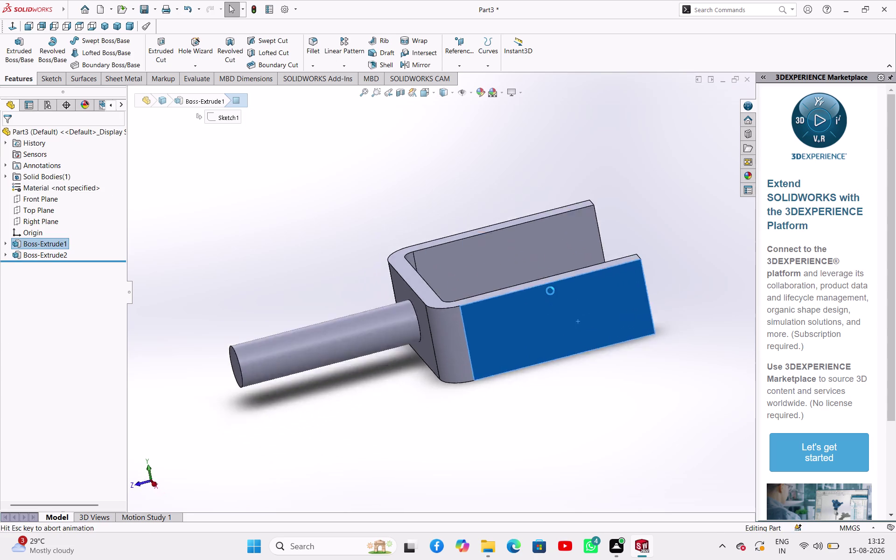
scroll(up, 3)
scroll(down, 3)
scroll(up, 3)
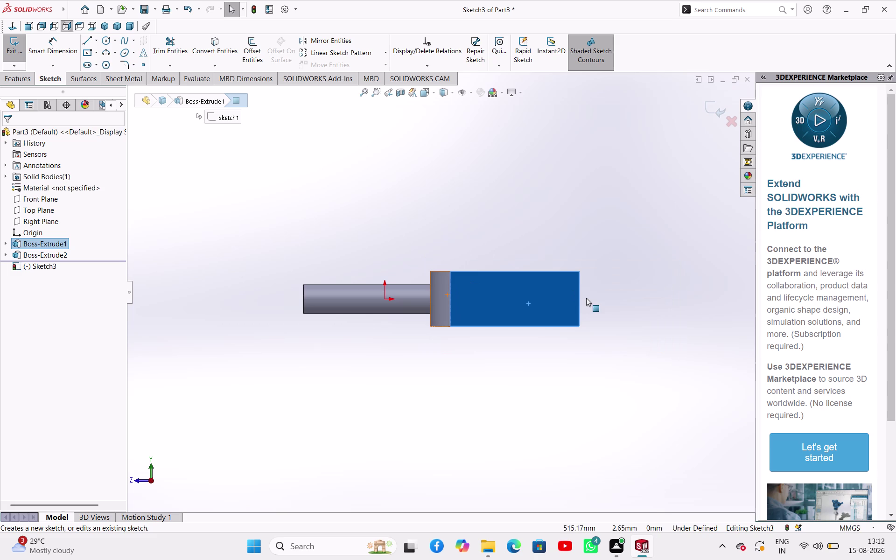
scroll(down, 3)
scroll(down, 3)
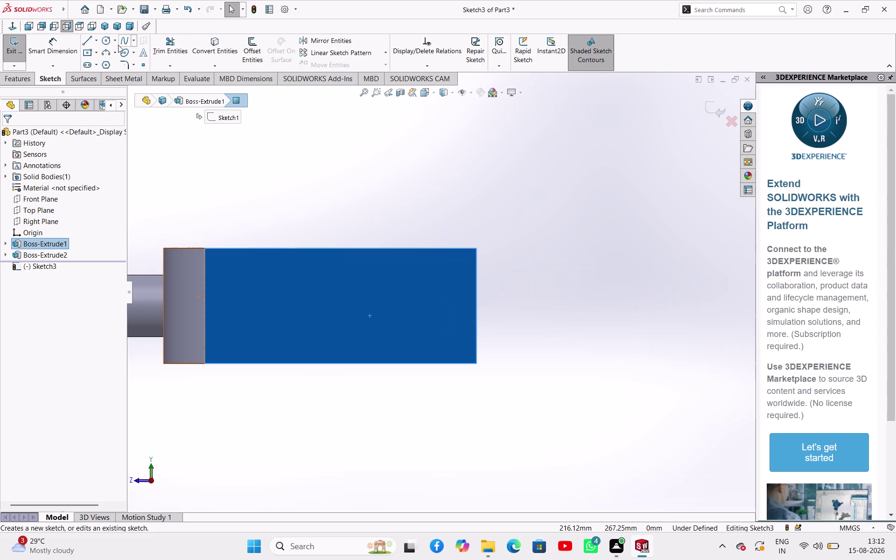
click(94, 43)
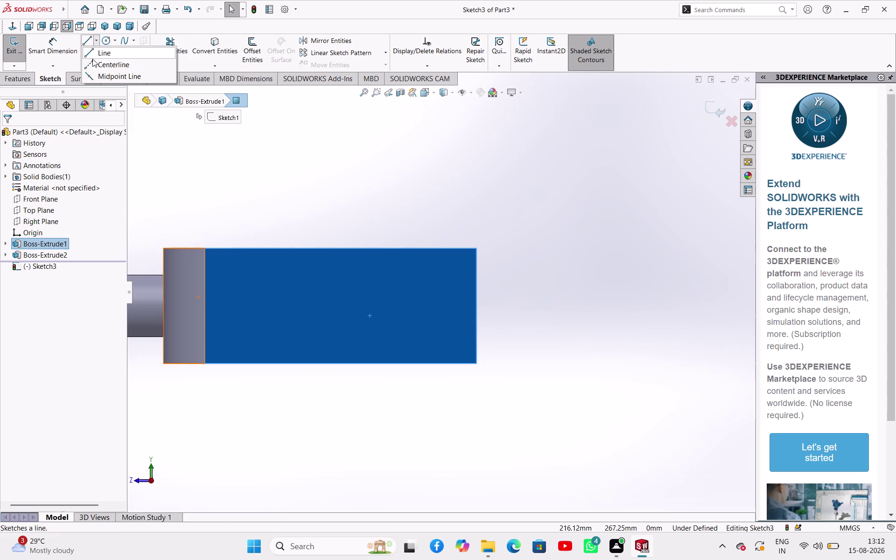
click(95, 66)
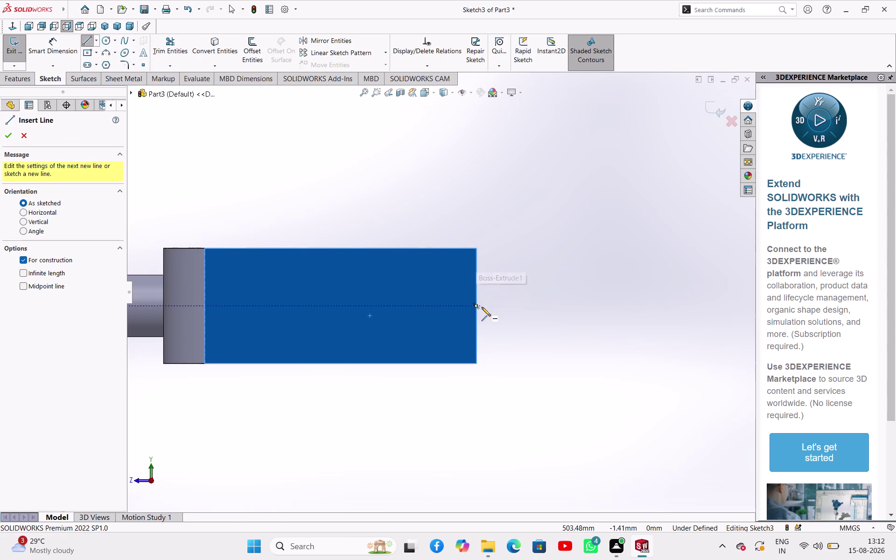
click(477, 307)
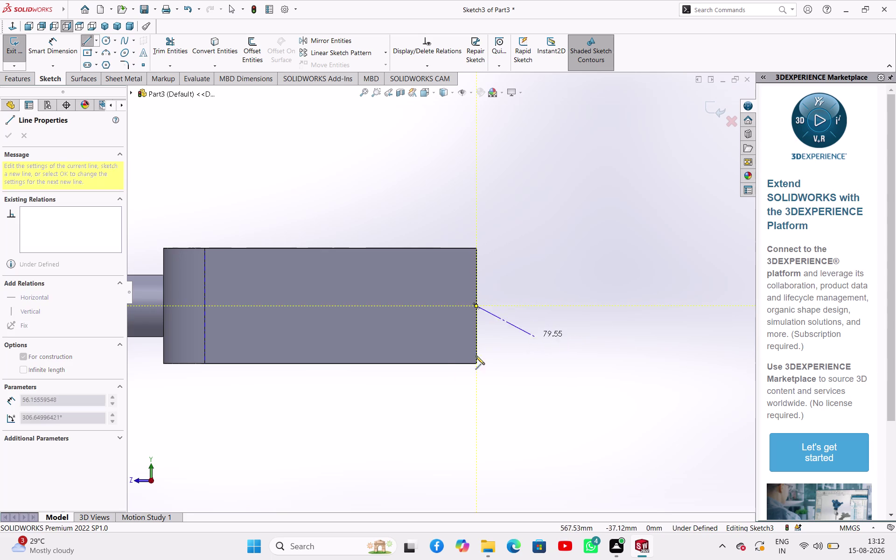
key(Escape)
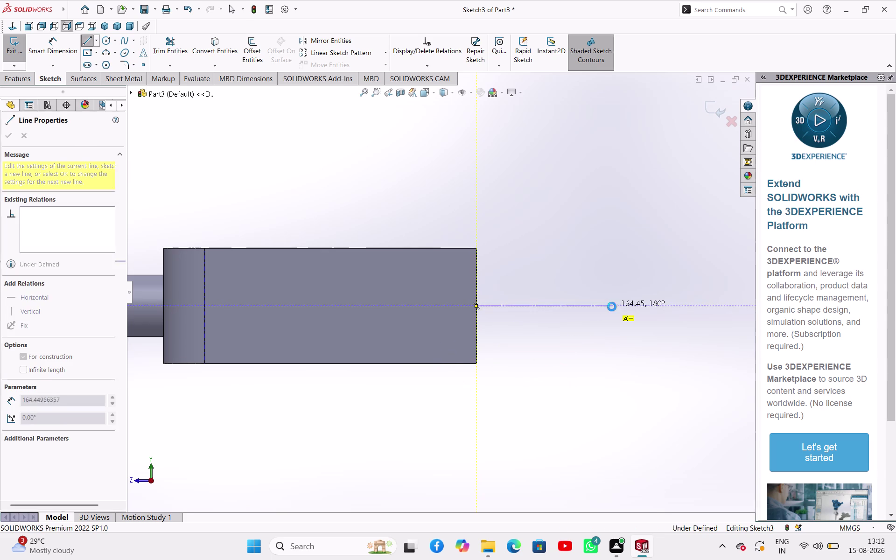
Draw a horizontal midpoint centerline from the right edge midpoint.
click(98, 44)
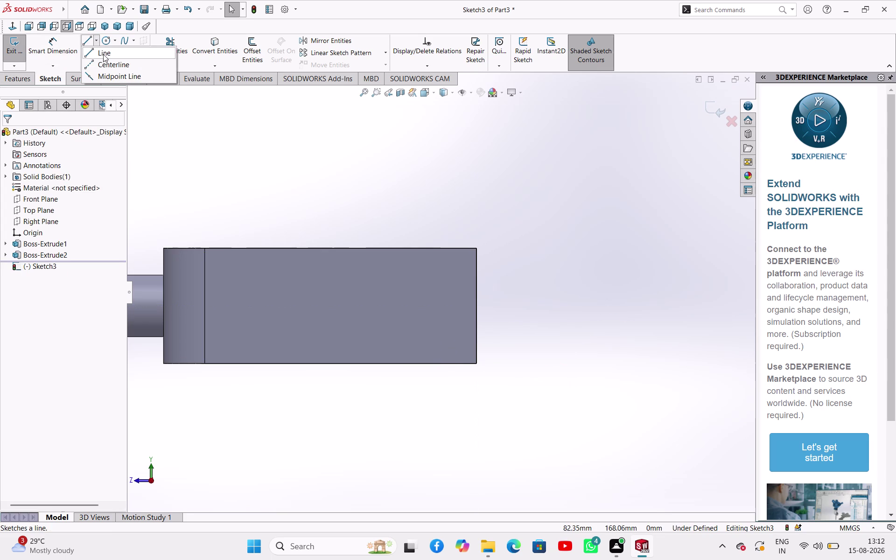
click(106, 63)
click(24, 285)
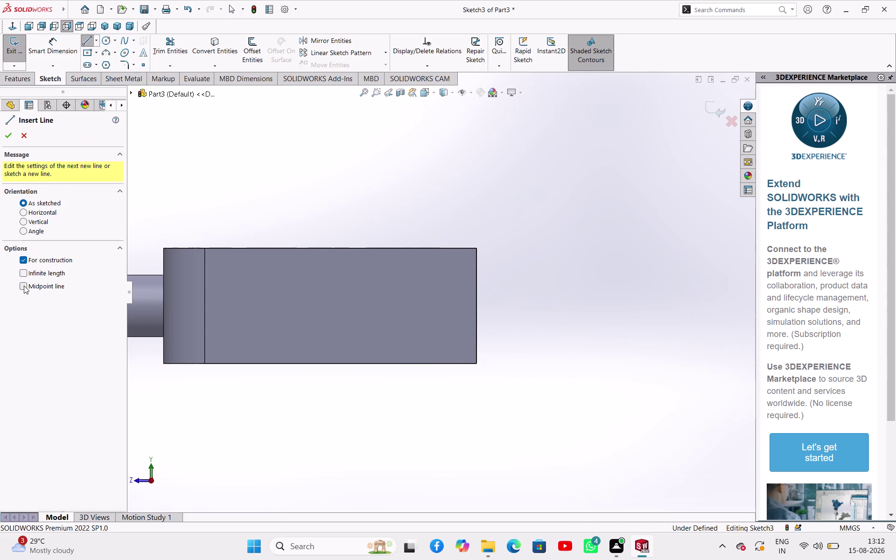
click(477, 306)
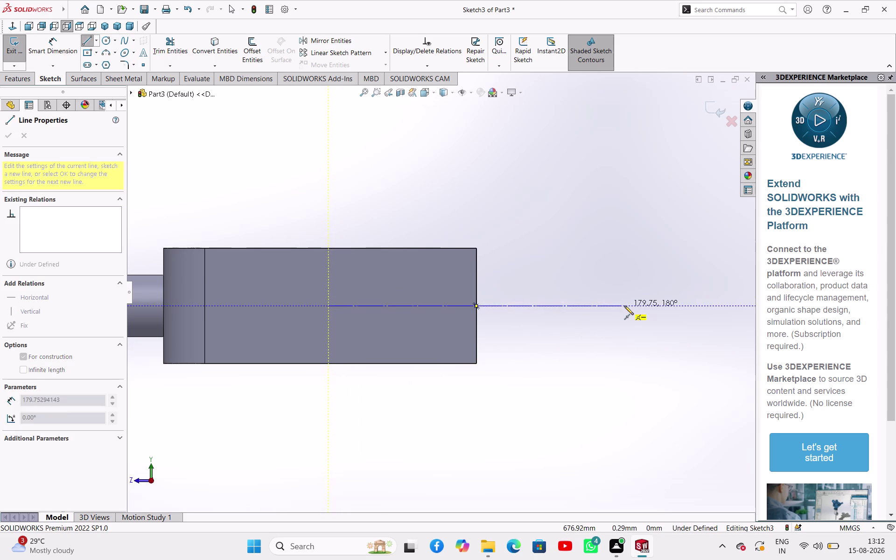
click(624, 306)
right_click(579, 334)
click(591, 342)
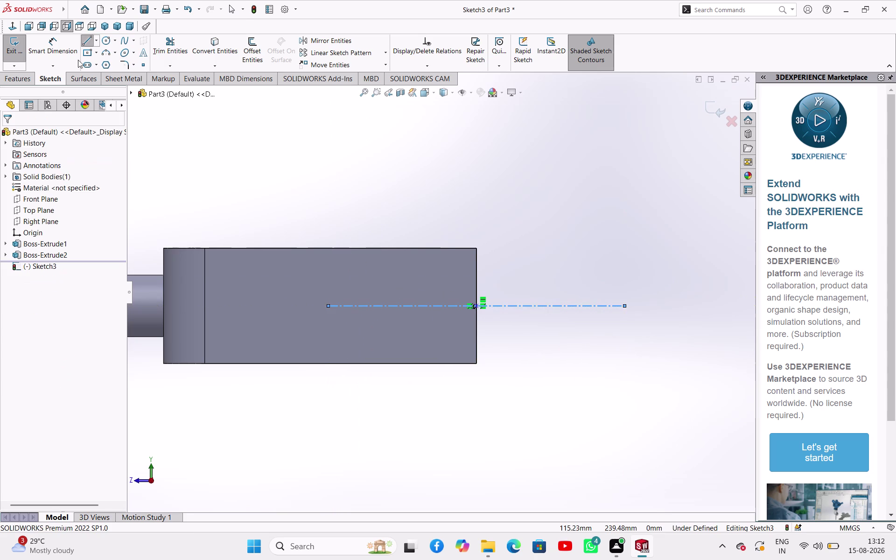
Draw a vertical midpoint centerline through the same edge midpoint, extending below the block.
click(99, 42)
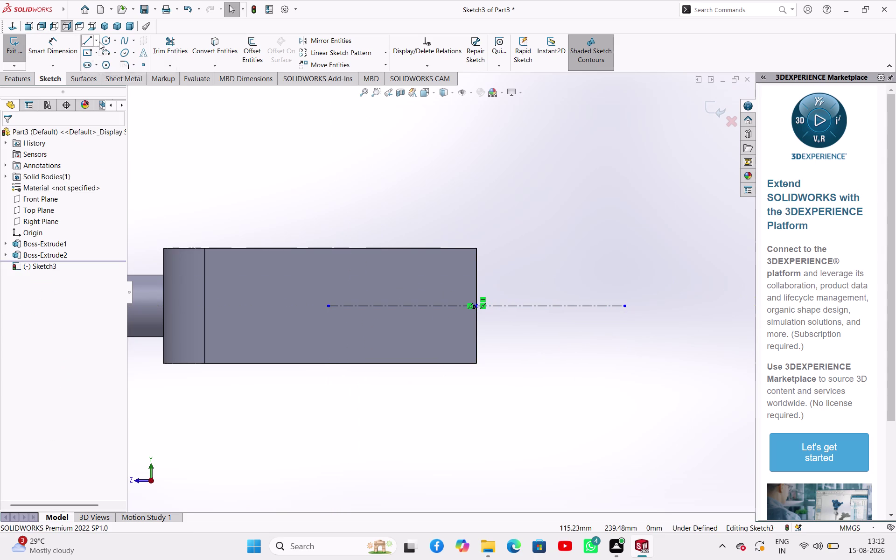
click(98, 62)
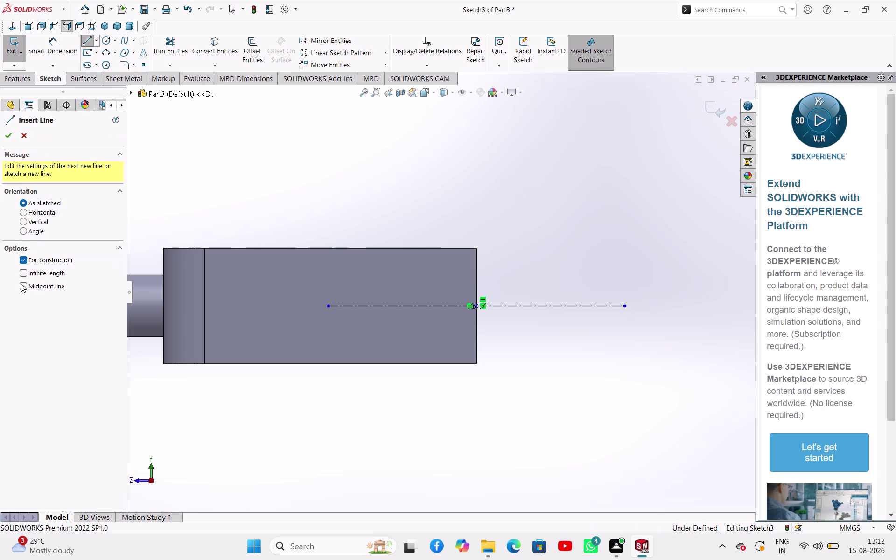
click(21, 284)
click(476, 308)
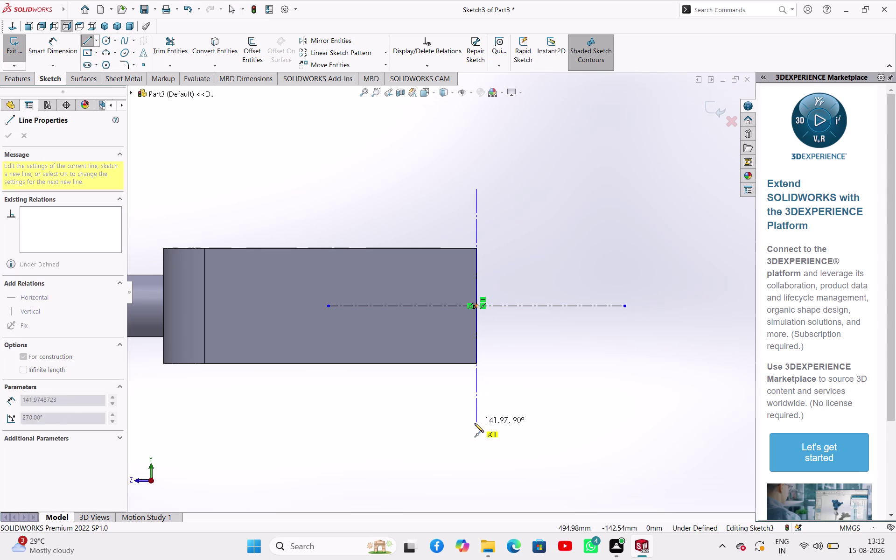
click(475, 423)
right_click(512, 392)
click(526, 400)
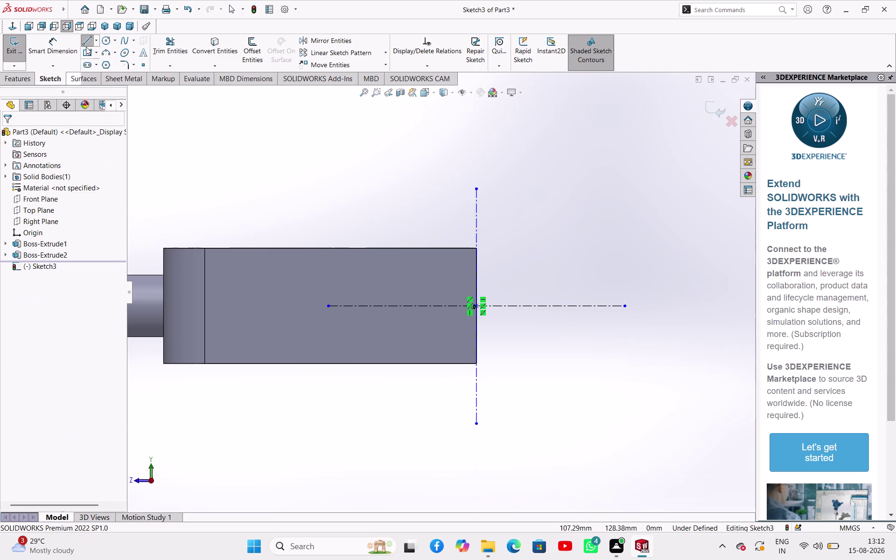
click(108, 53)
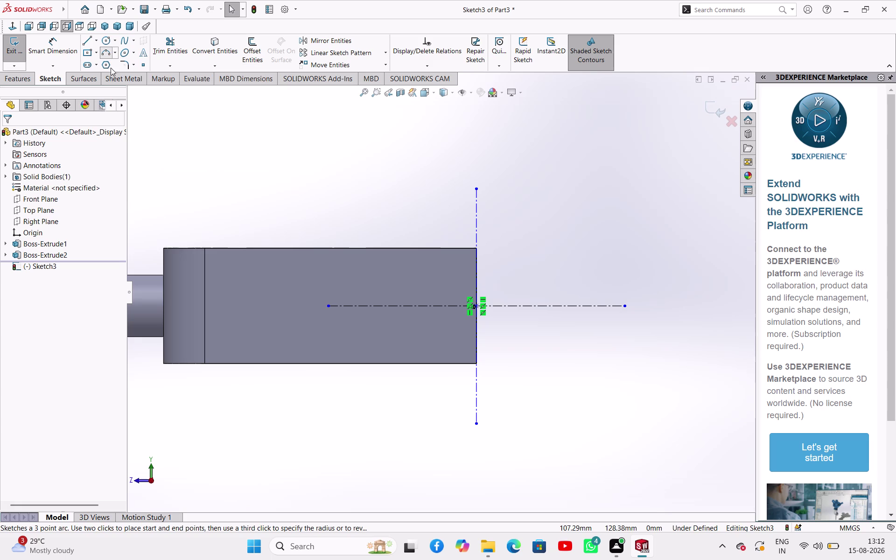
Draw a three-point arc across the block's right edge and dimension it R140.
click(478, 249)
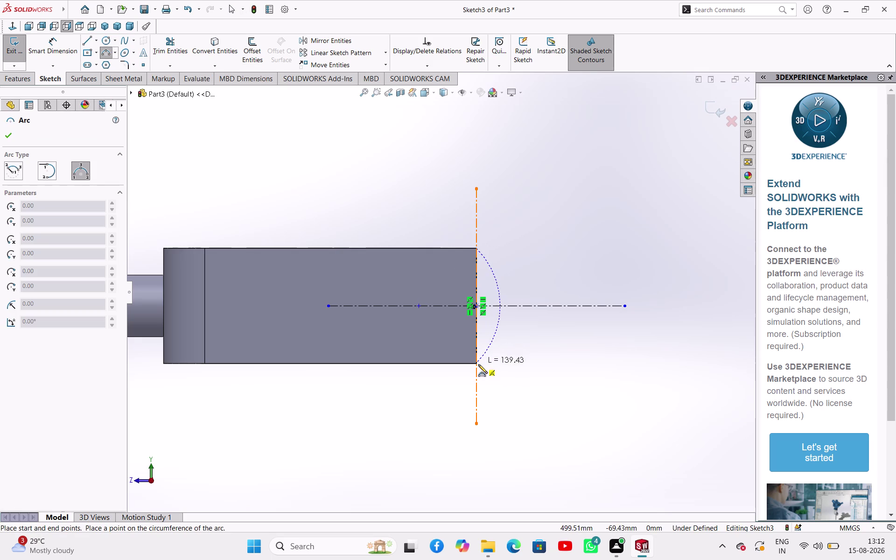
click(476, 365)
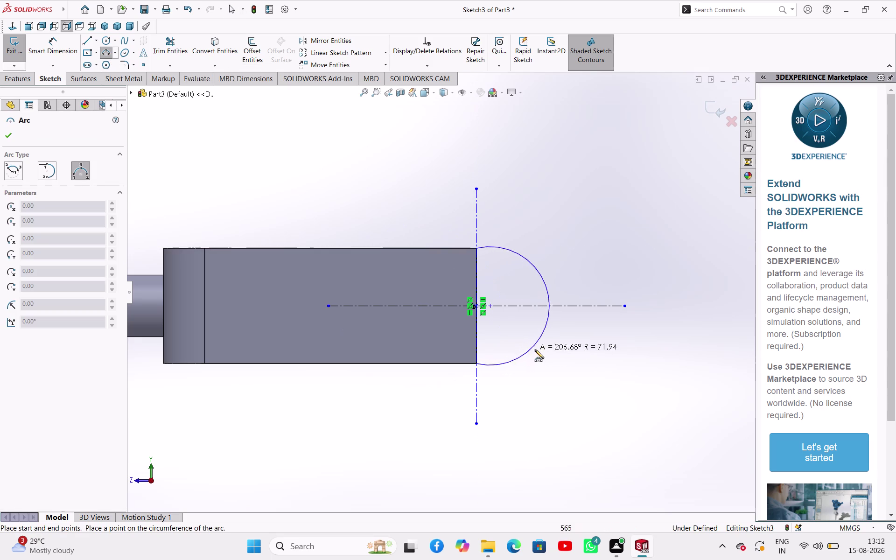
click(547, 342)
right_click(582, 373)
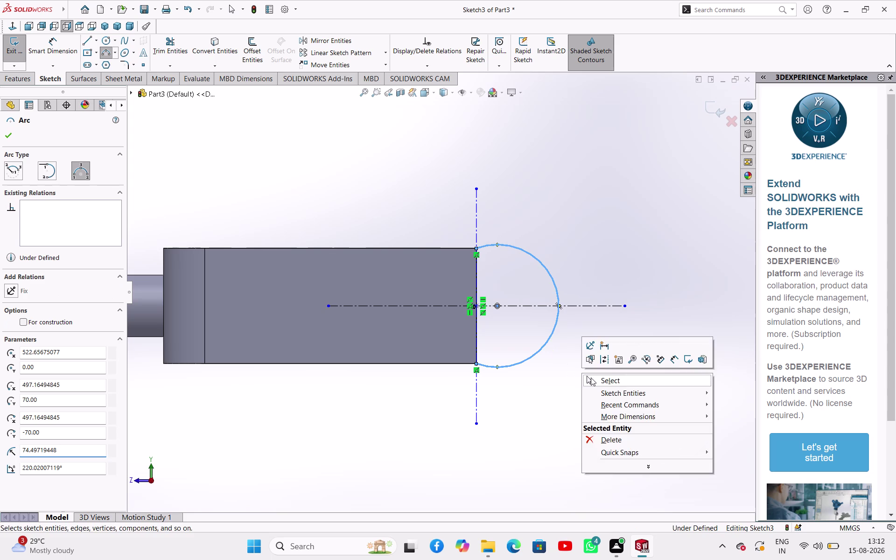
click(591, 378)
right_drag(590, 382, 614, 344)
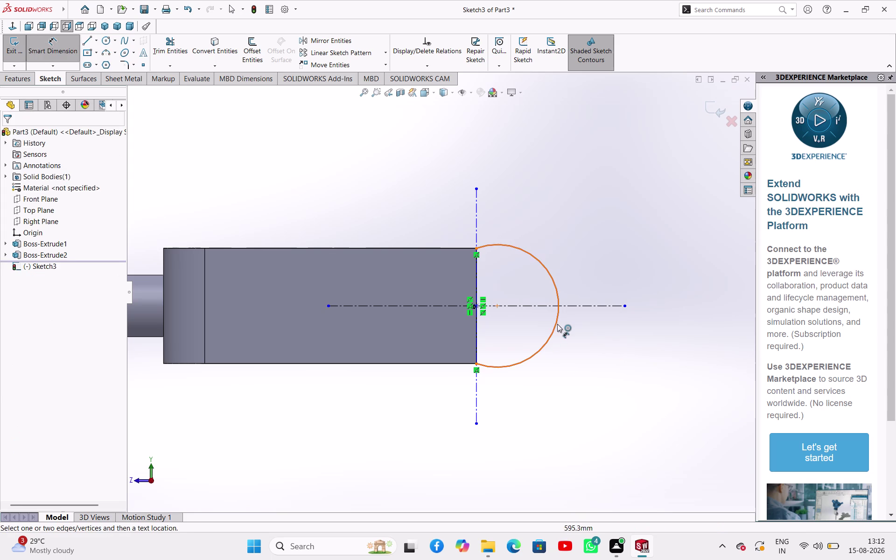
click(558, 324)
click(594, 339)
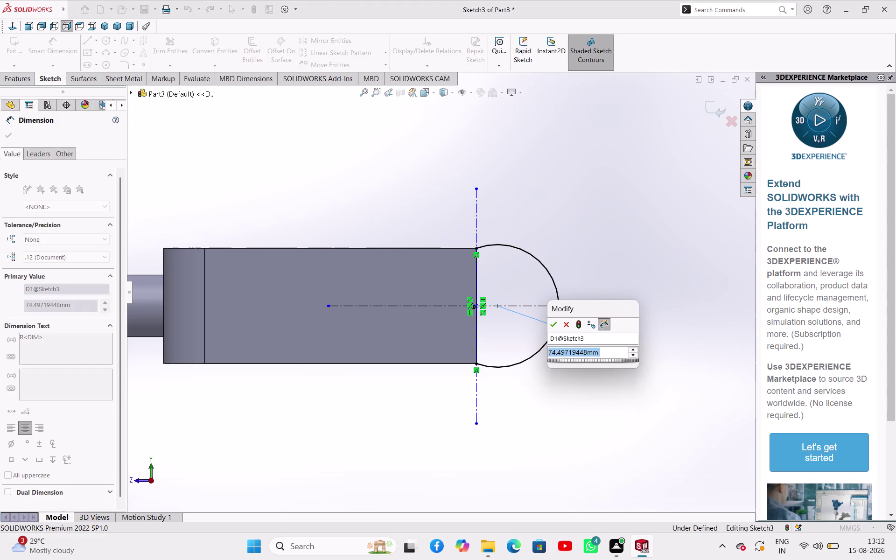
text(14)
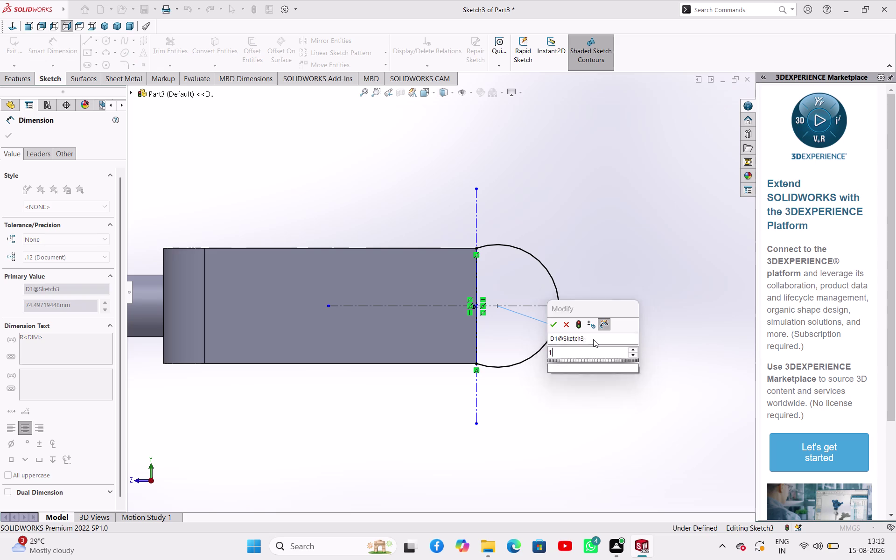
text(0)
key(Return)
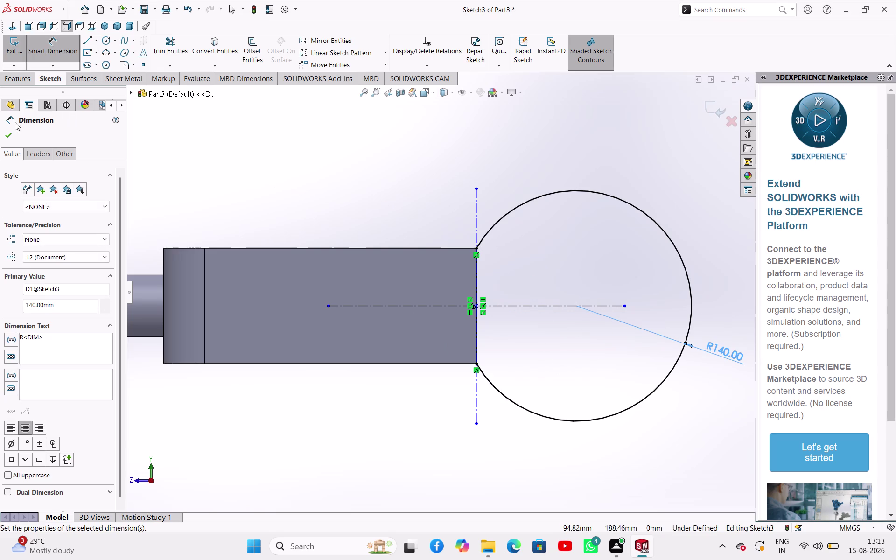
click(8, 141)
Dismiss the save reminder and collapse the marketplace side panel.
click(318, 210)
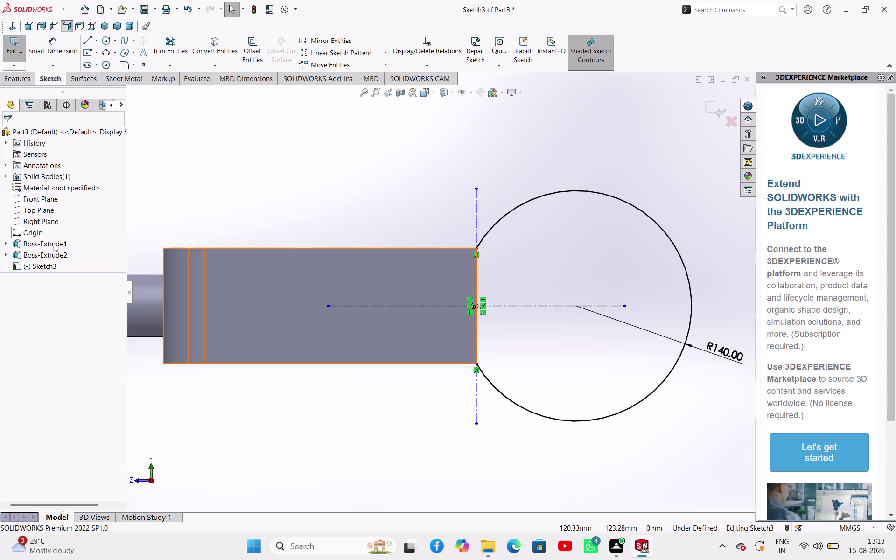
click(54, 243)
click(207, 204)
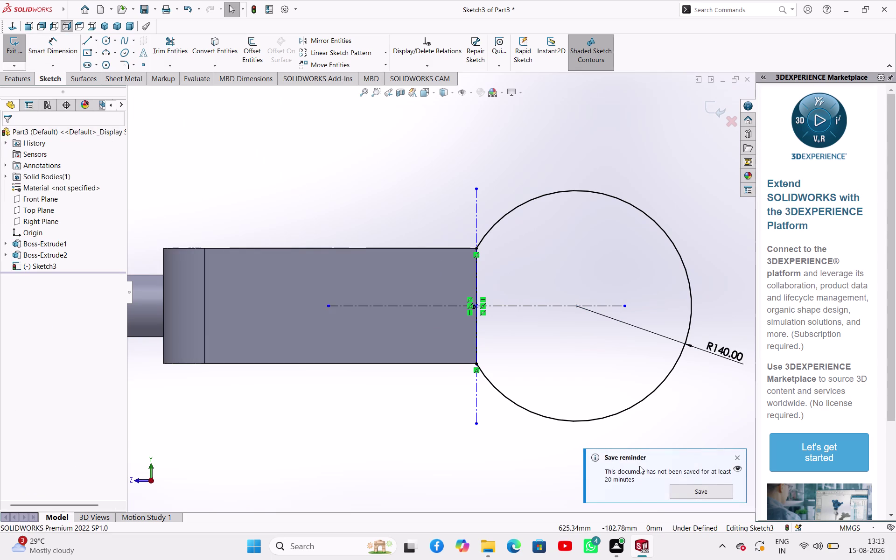
click(739, 456)
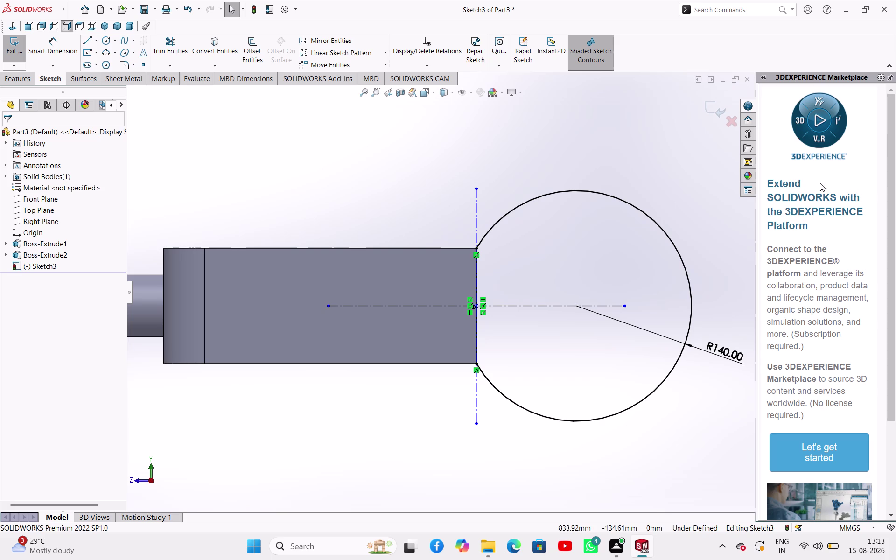
drag(756, 249, 875, 249)
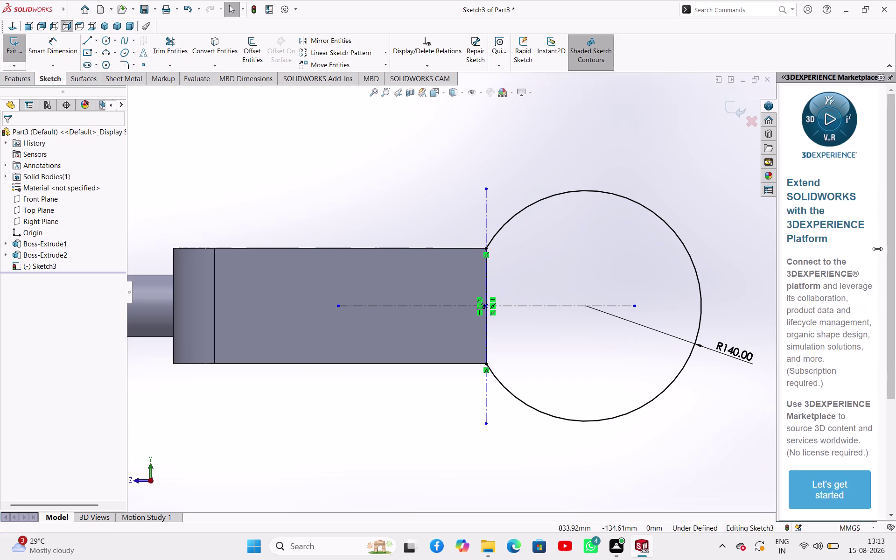
drag(875, 249, 895, 248)
click(292, 186)
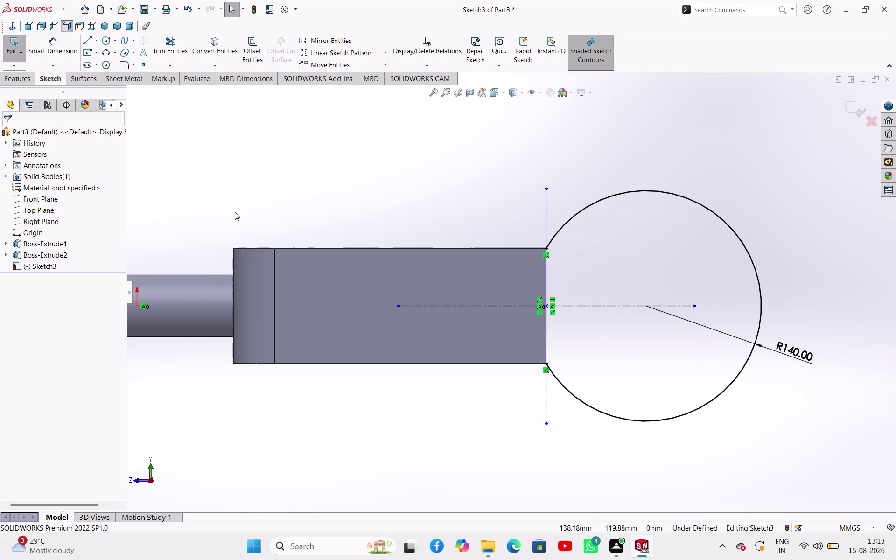
Exit Sketch3 and bring up its shortcut options.
right_click(62, 263)
click(208, 196)
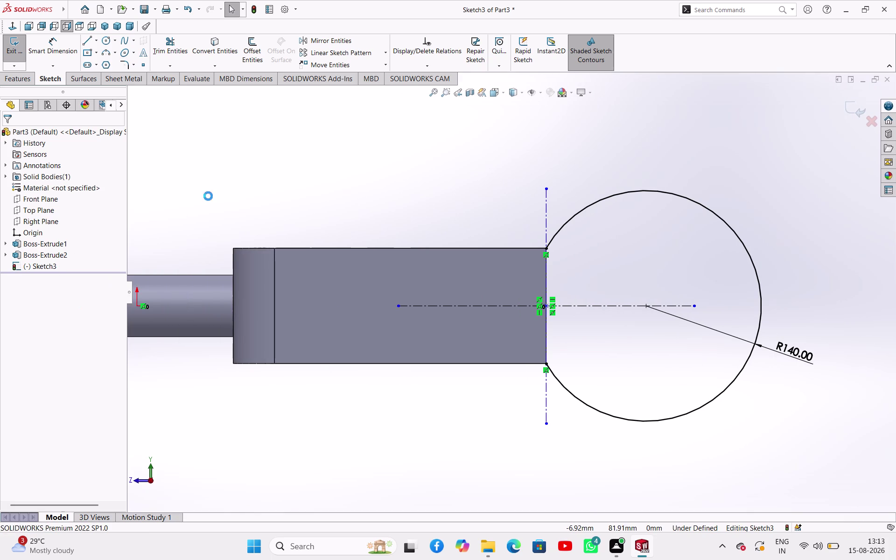
click(9, 57)
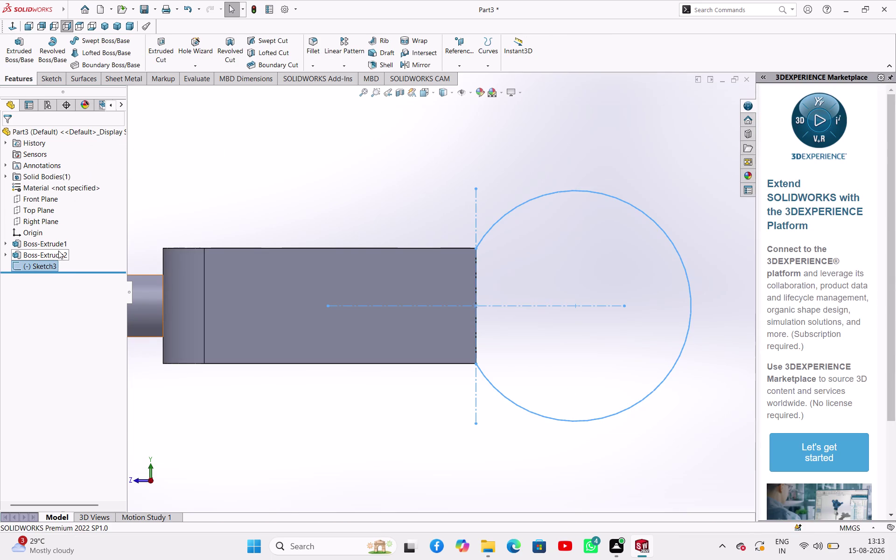
right_click(65, 264)
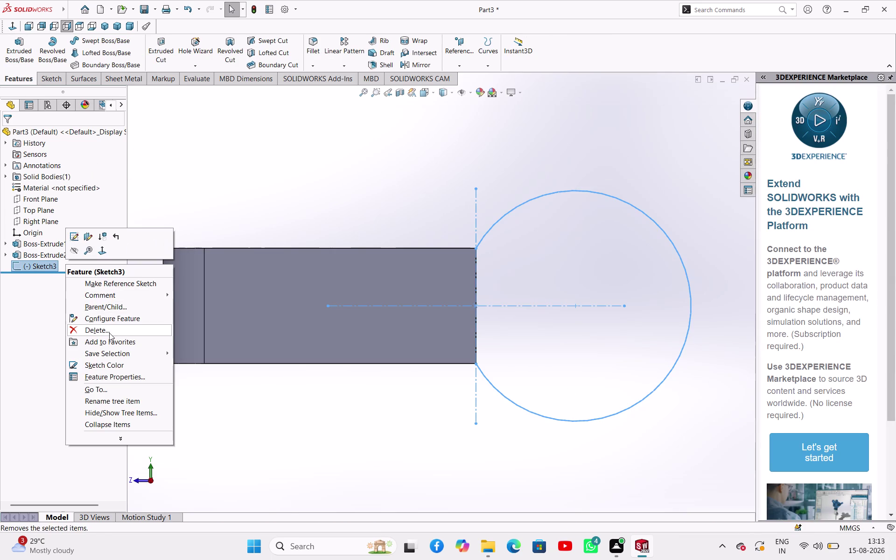
Delete Sketch3, then expand Boss-Extrude1 to reveal and select Sketch1.
click(109, 333)
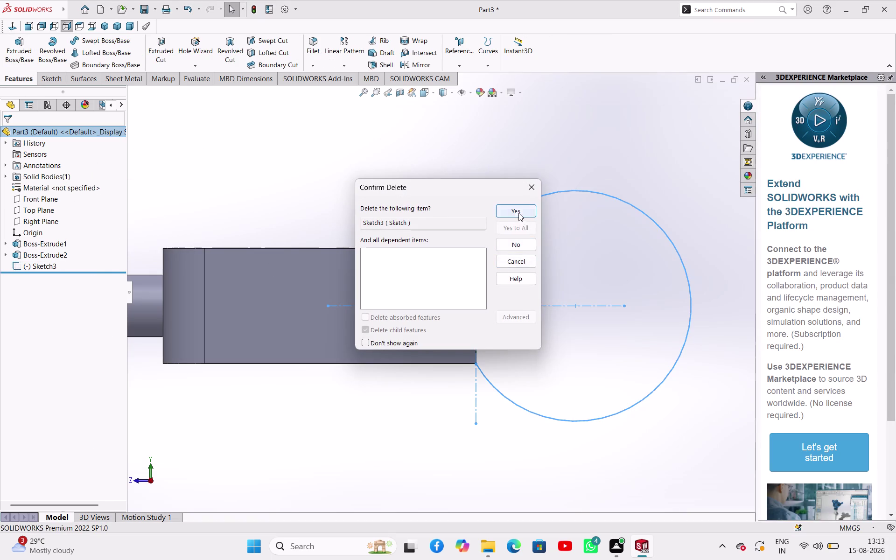
click(518, 213)
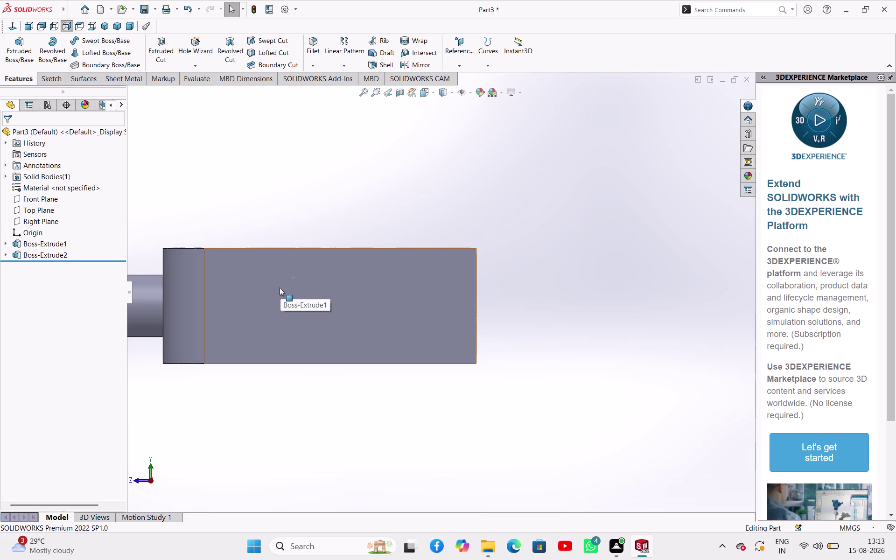
click(31, 245)
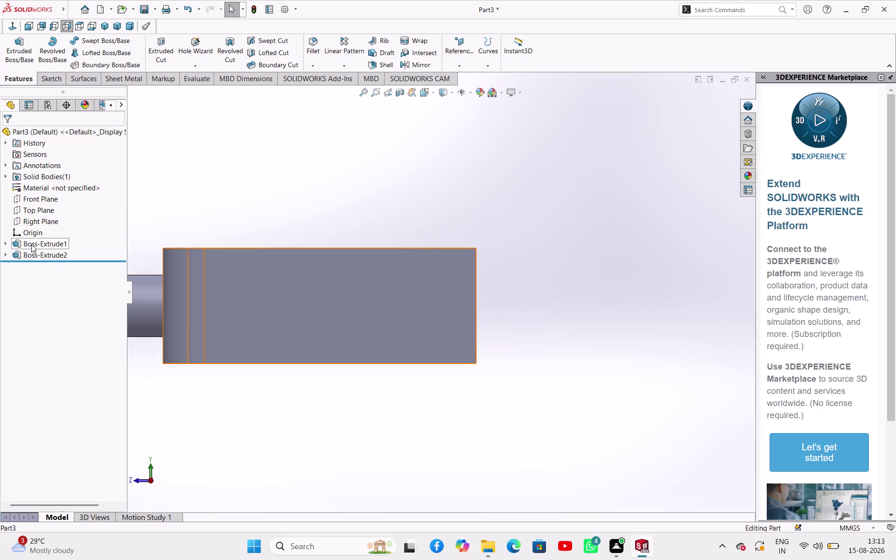
click(44, 221)
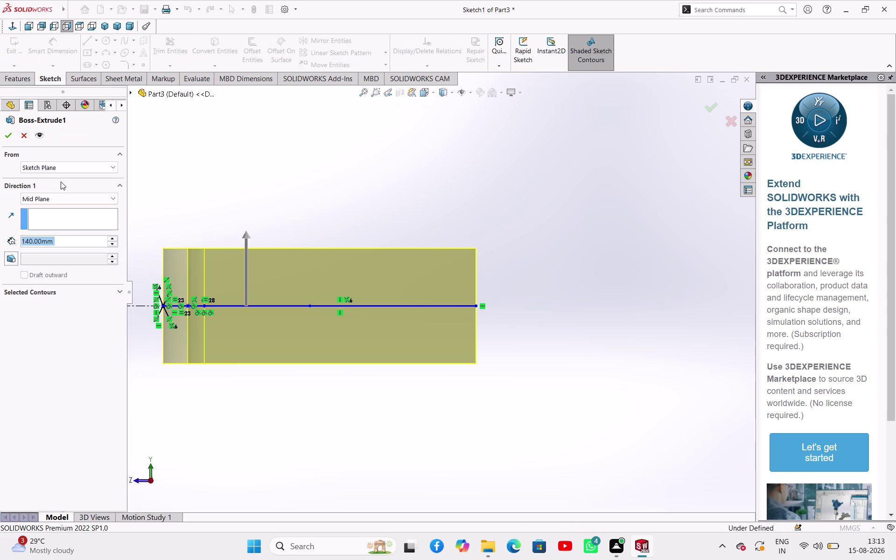
click(3, 134)
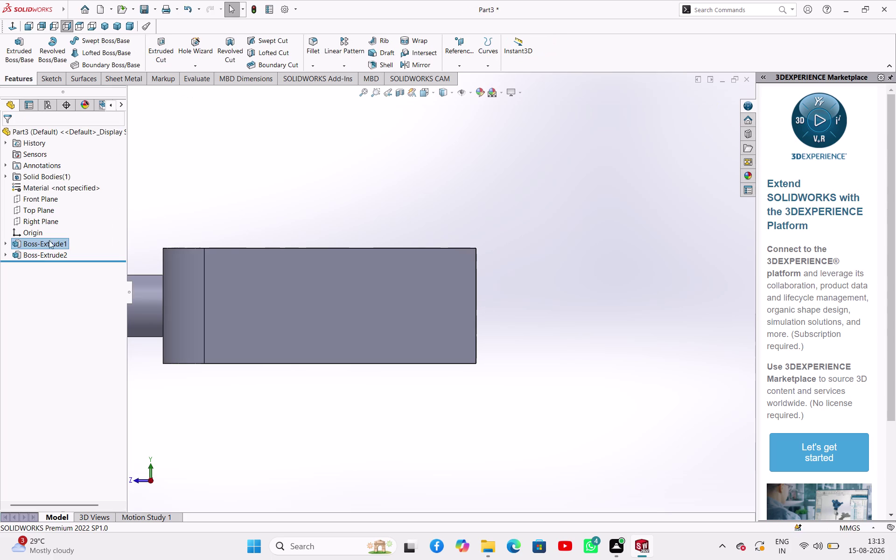
click(7, 245)
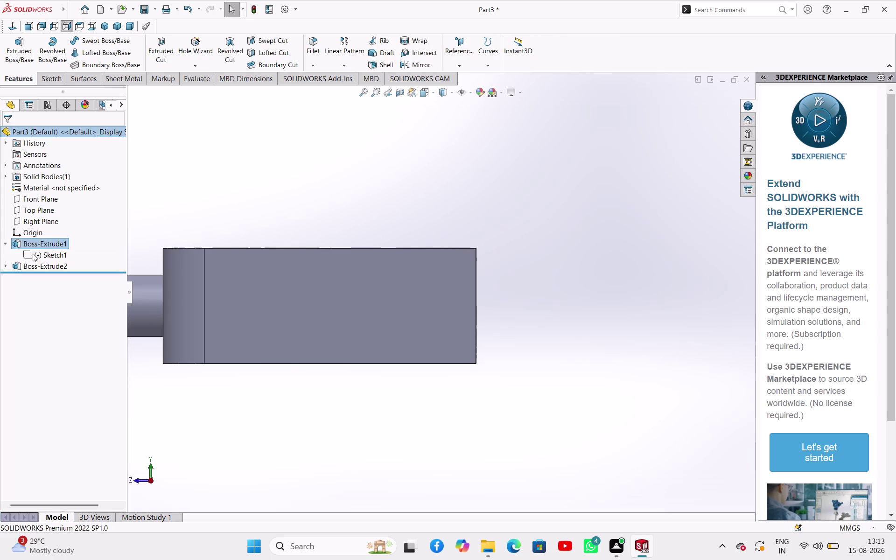
click(33, 254)
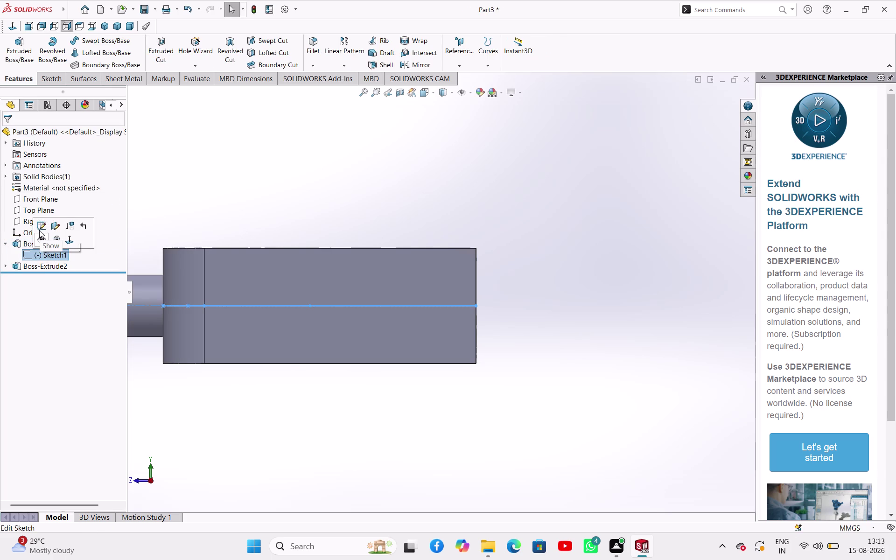
Open the U-profile Sketch1 for editing and exit it without changes.
click(42, 227)
scroll(up, 3)
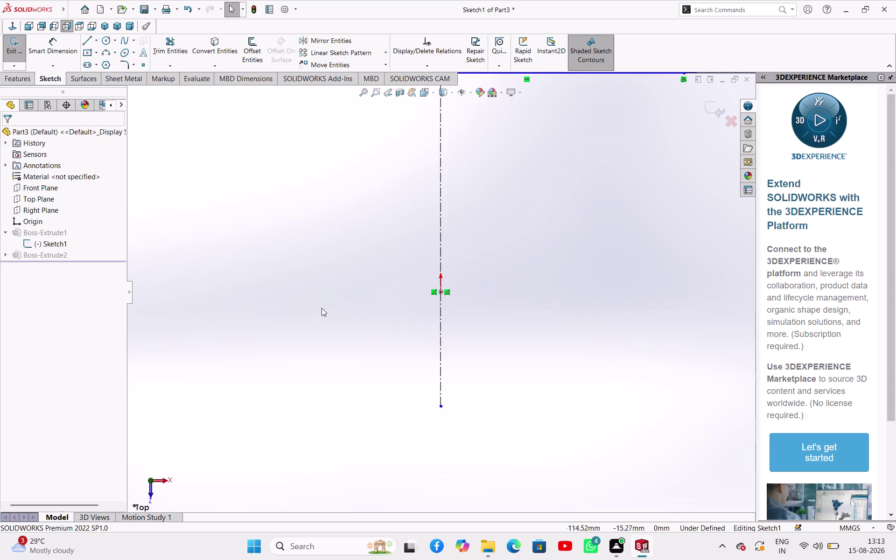
scroll(up, 3)
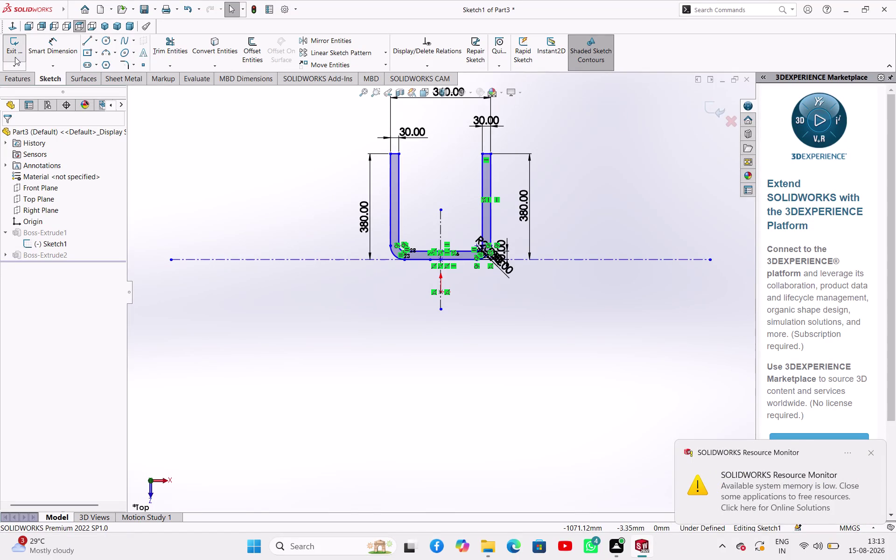
click(16, 55)
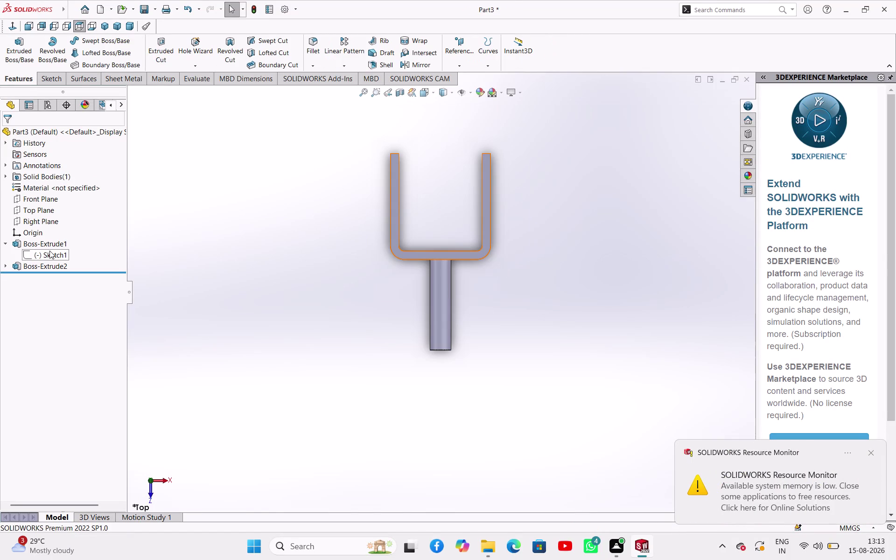
Change Boss-Extrude1's mid-plane depth from 140 mm to 280 mm.
click(45, 246)
click(54, 216)
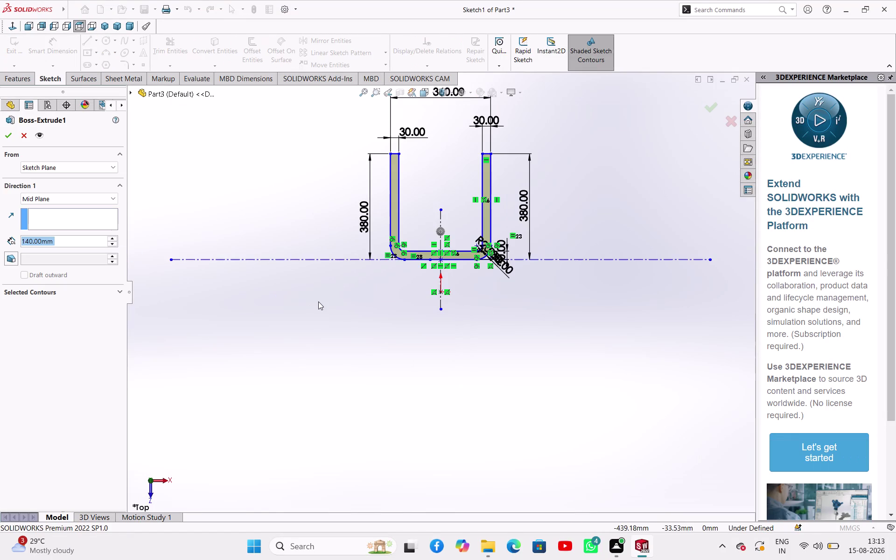
middle_drag(319, 301, 235, 320)
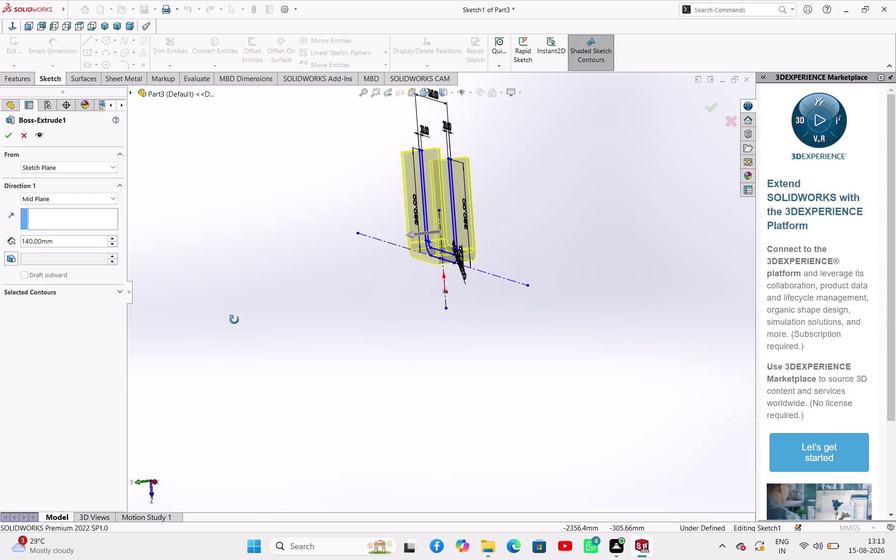
middle_drag(235, 320, 234, 319)
double_click(56, 240)
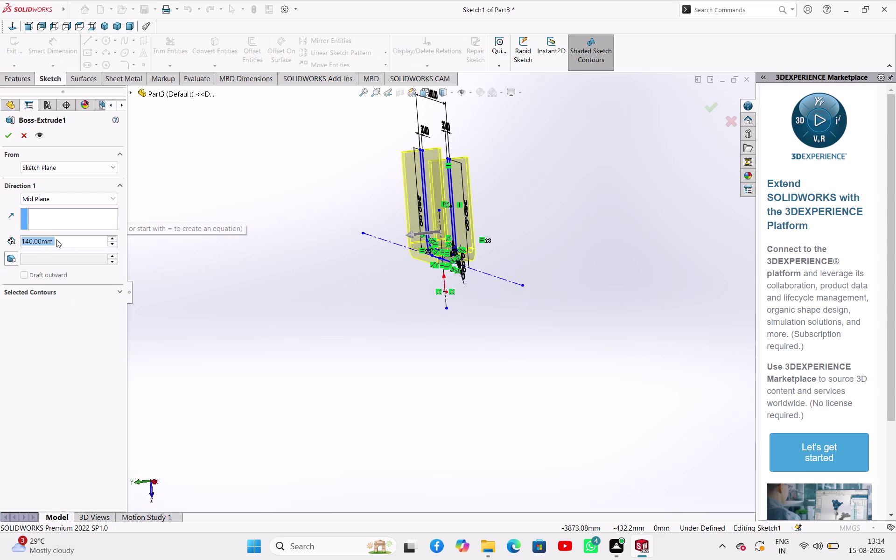
text(28)
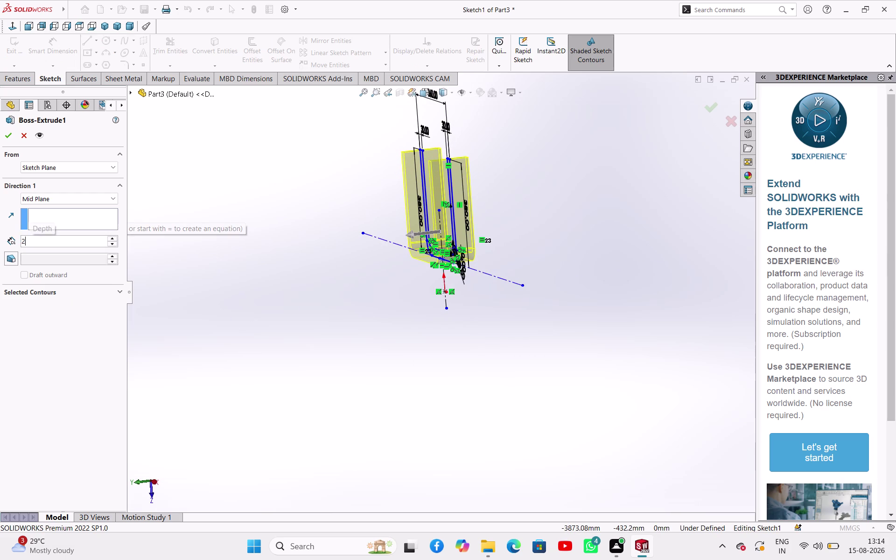
text(0)
key(Return)
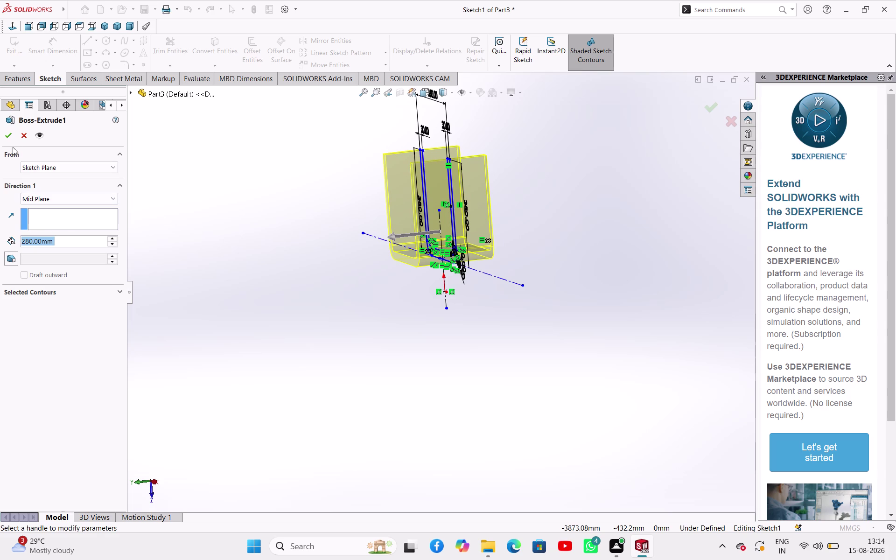
click(10, 136)
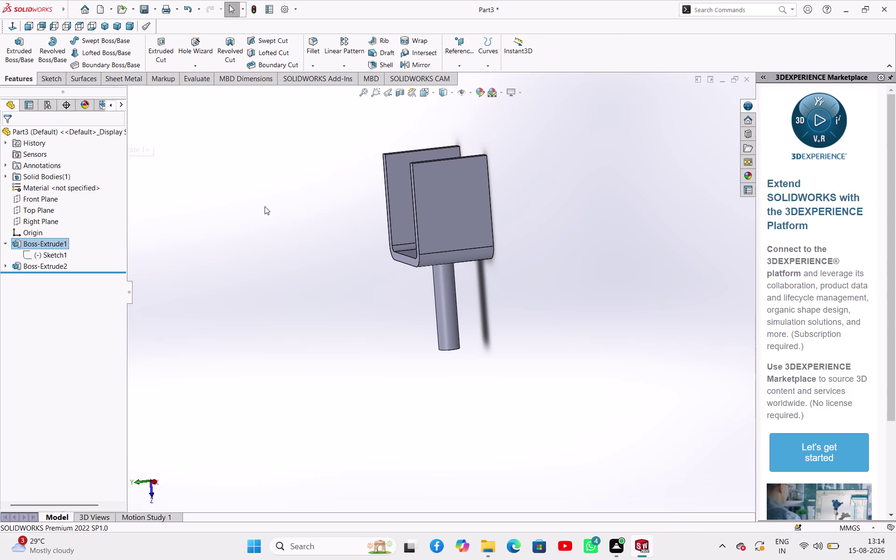
click(436, 209)
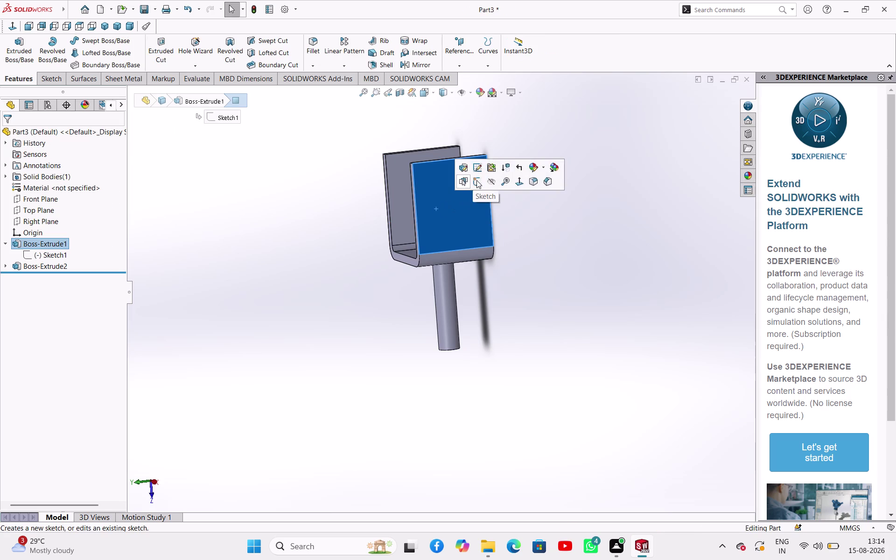
Start a sketch on the wall face with a vertical midpoint centerline at the edge midpoint.
click(477, 180)
scroll(up, 3)
scroll(down, 3)
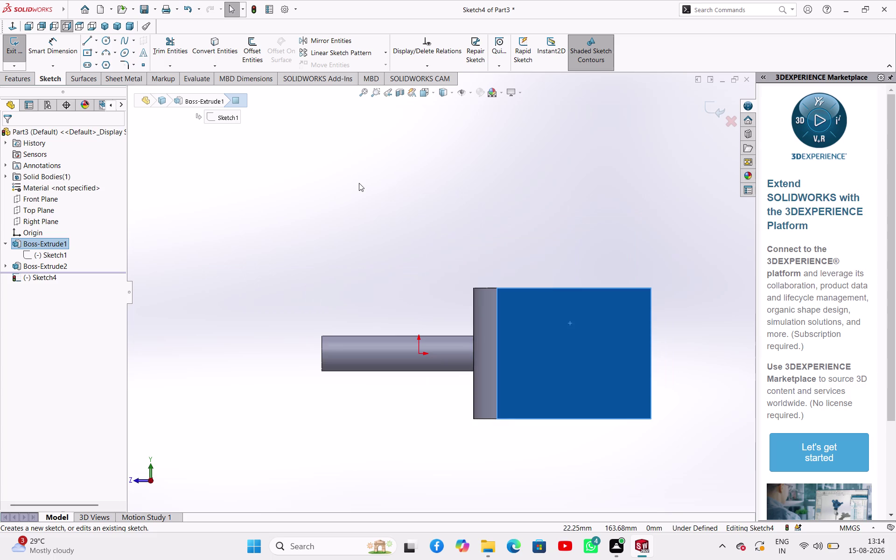
click(95, 40)
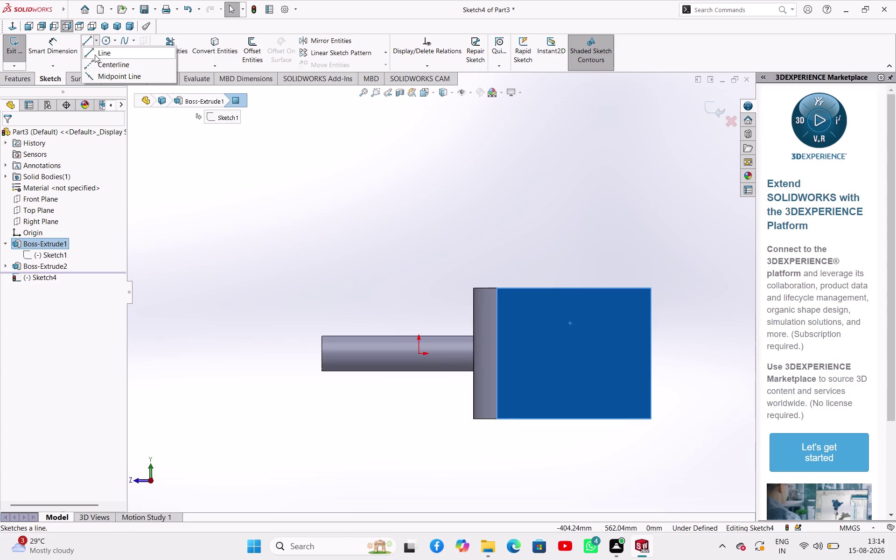
click(96, 64)
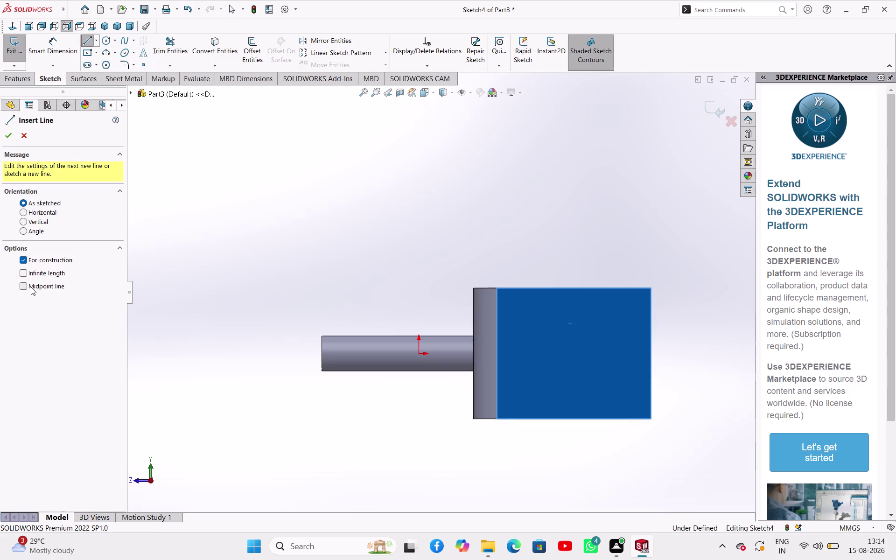
click(31, 288)
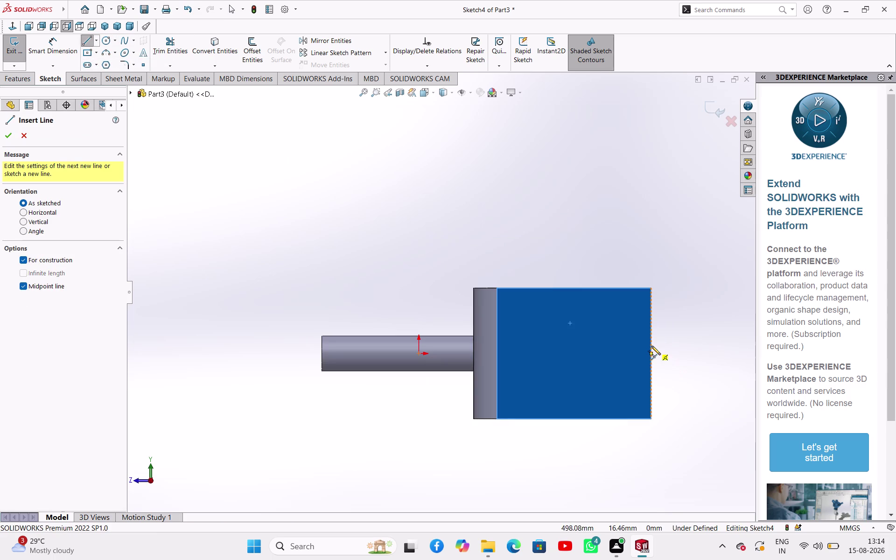
click(653, 353)
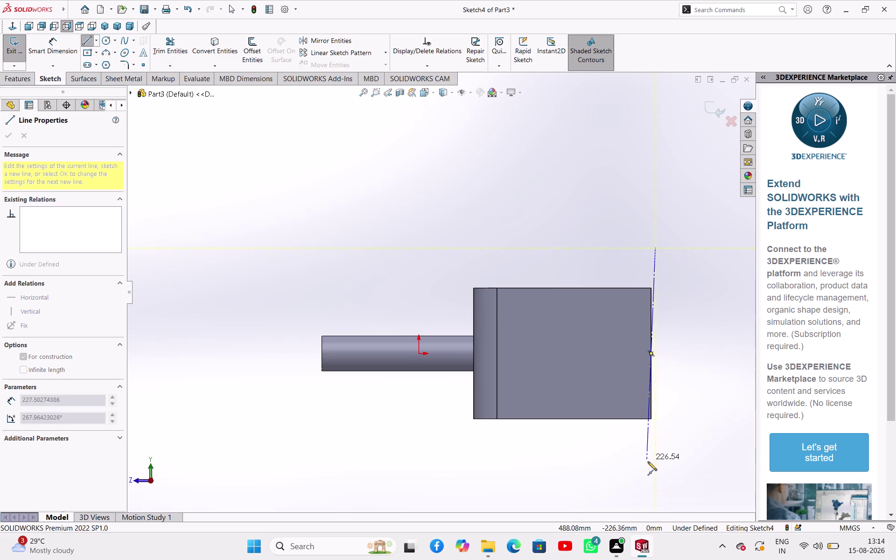
click(650, 467)
right_click(586, 466)
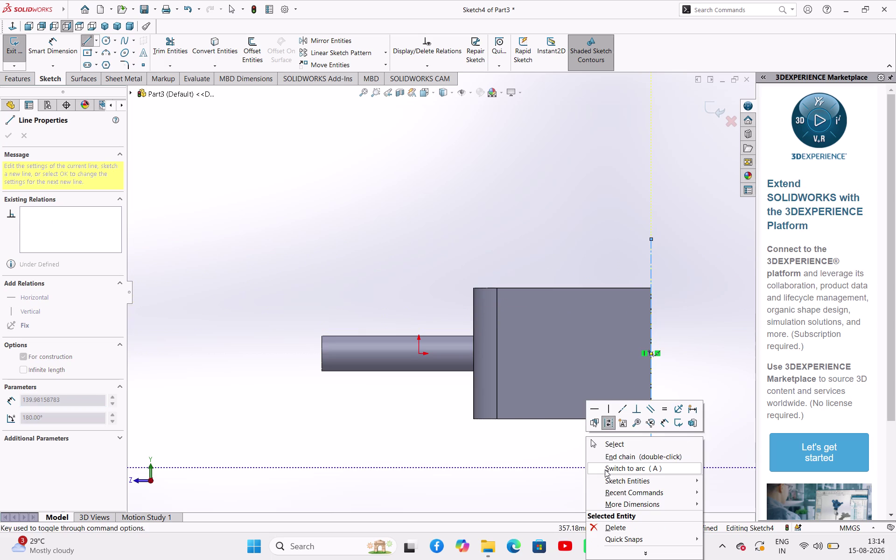
click(610, 447)
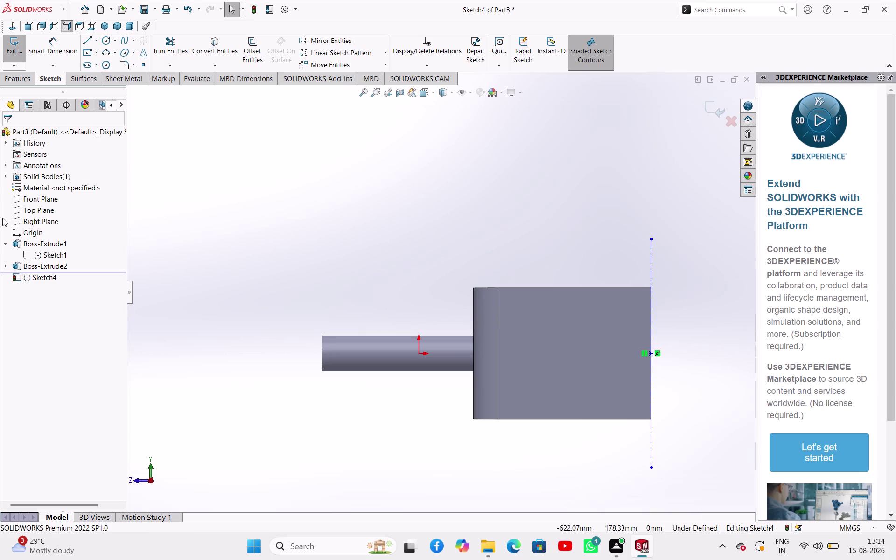
Draw a horizontal centerline from the edge midpoint to past the shaft.
click(99, 44)
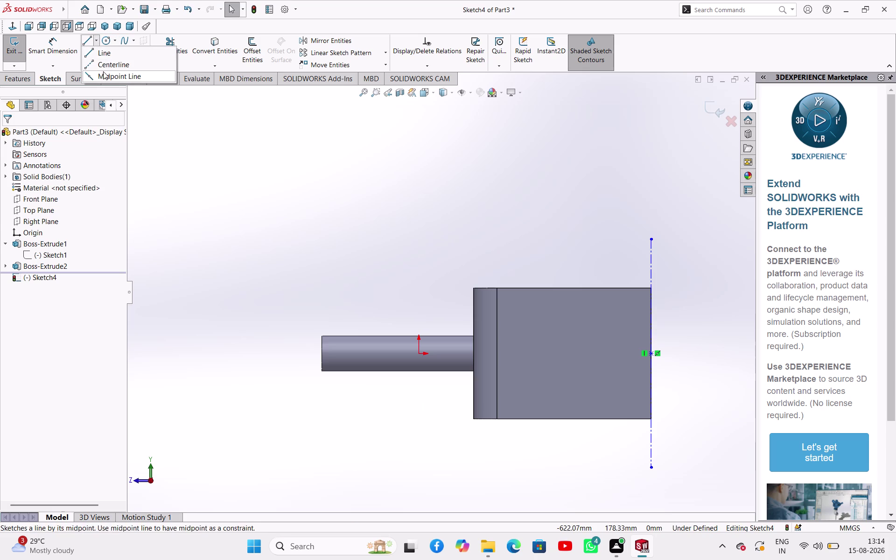
click(105, 63)
click(22, 288)
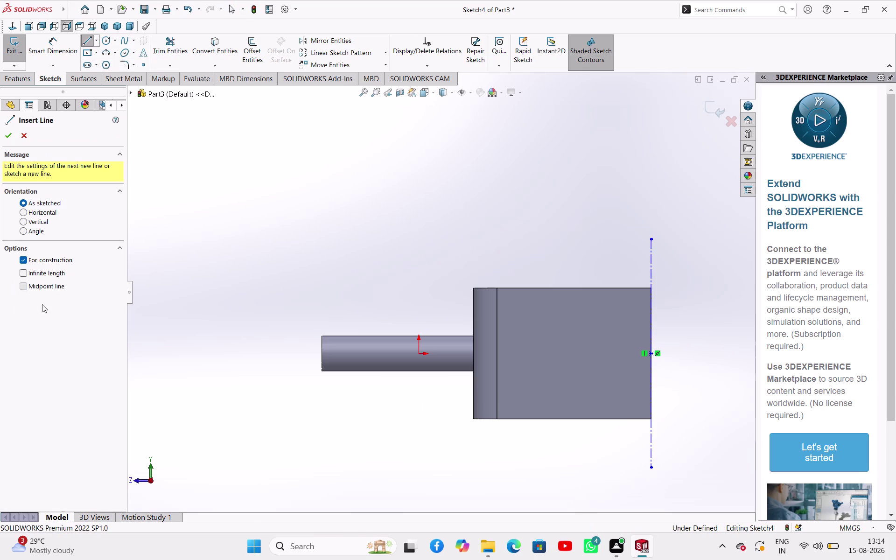
click(653, 354)
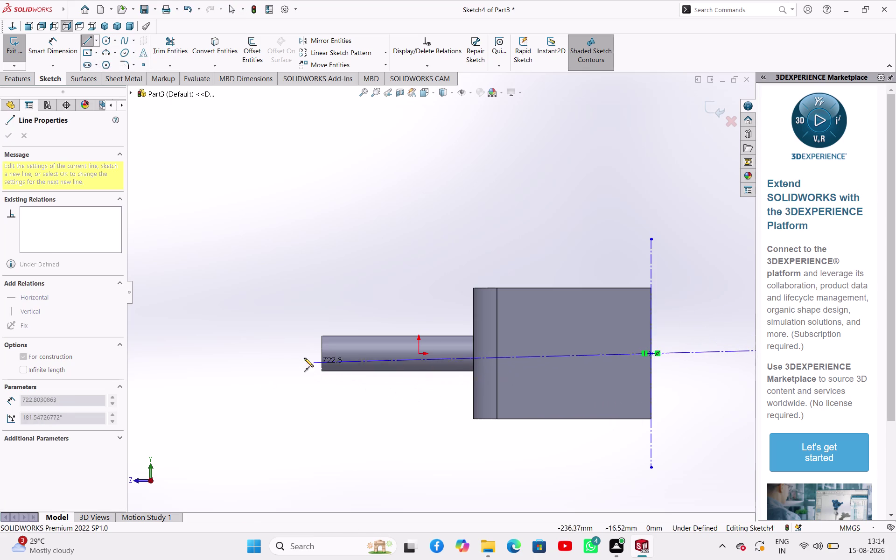
click(281, 353)
right_click(246, 267)
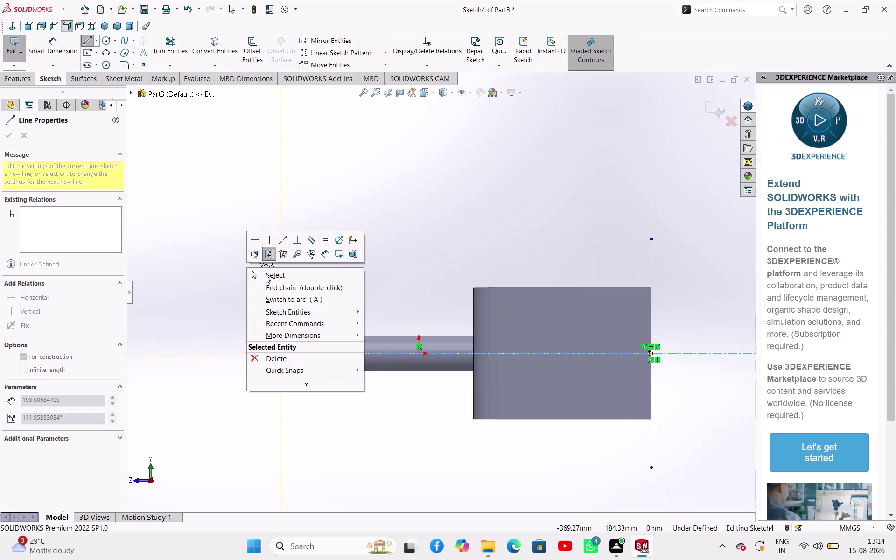
click(267, 276)
click(255, 198)
scroll(up, 3)
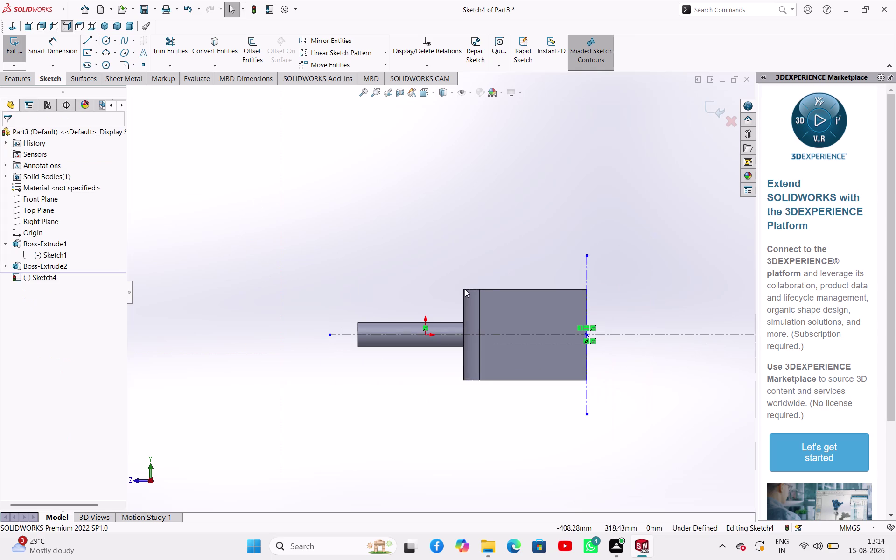
scroll(down, 3)
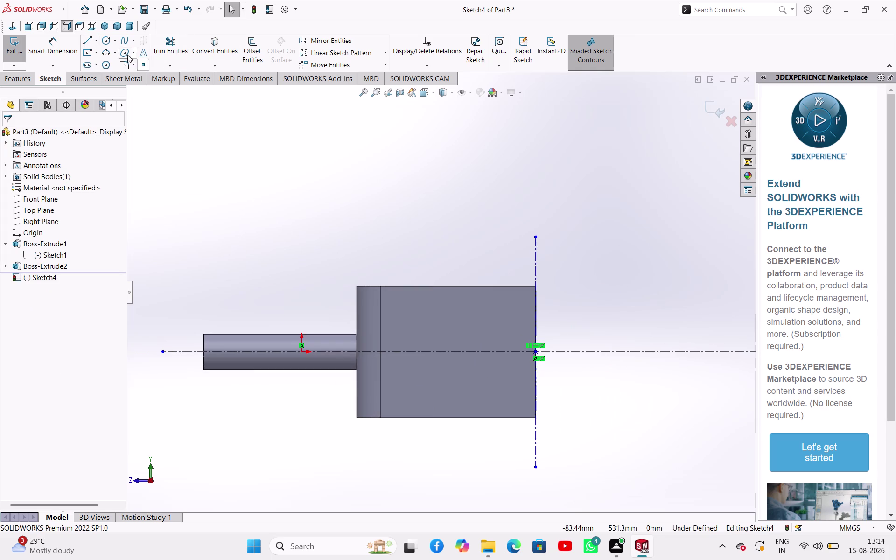
click(114, 54)
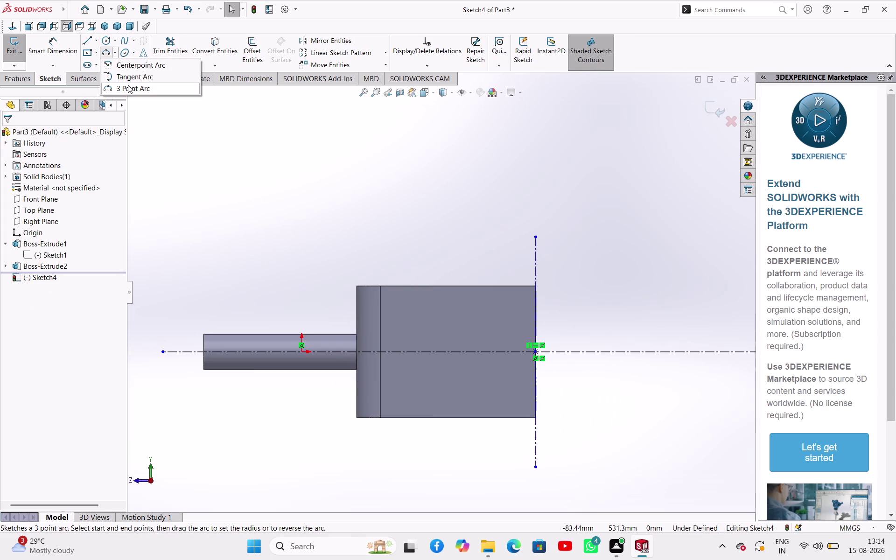
Draw a three-point arc between the wall's top and bottom corners, bulging outward.
click(128, 85)
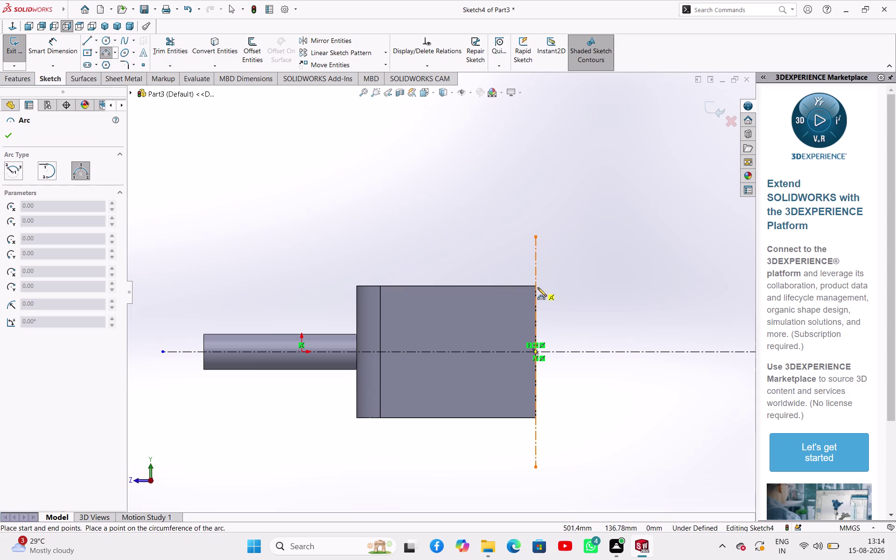
click(536, 285)
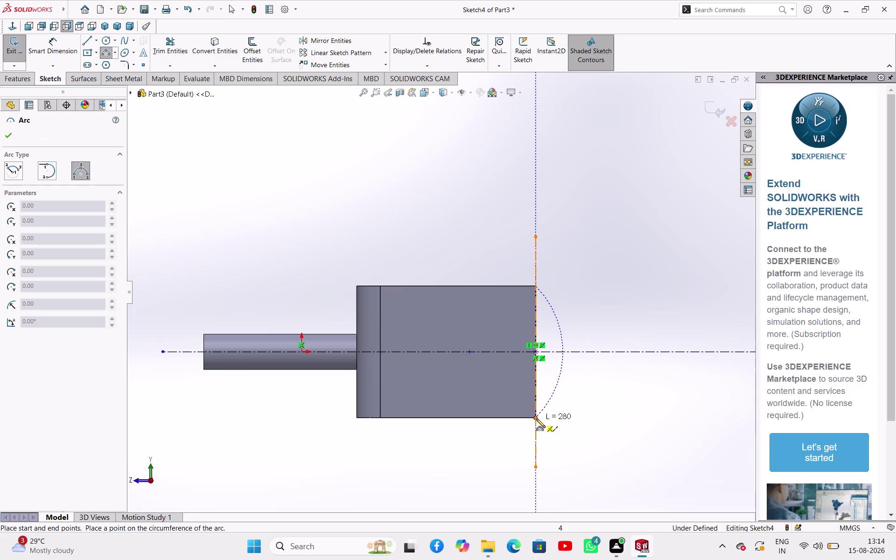
click(536, 419)
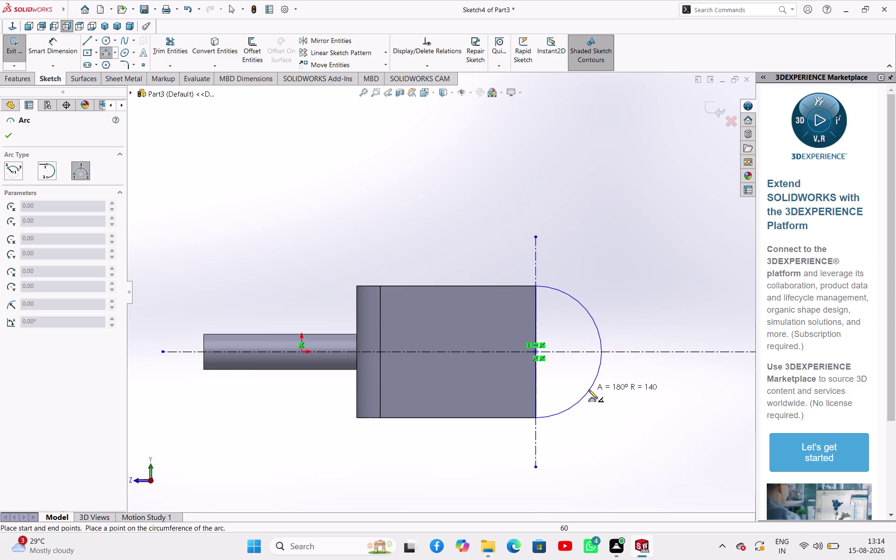
click(620, 397)
Dimension the arc's radius to 140 mm.
right_click(411, 218)
click(425, 222)
right_drag(419, 223, 448, 176)
click(602, 291)
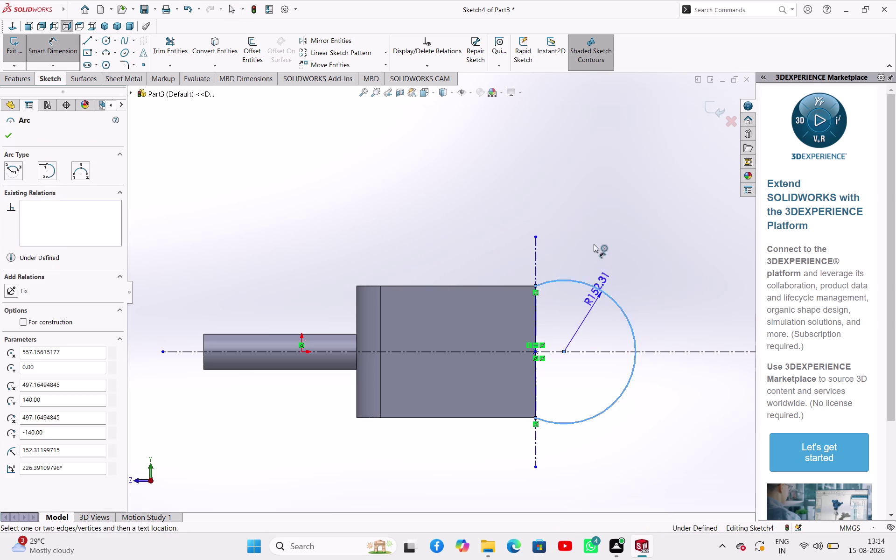
click(594, 243)
text(14)
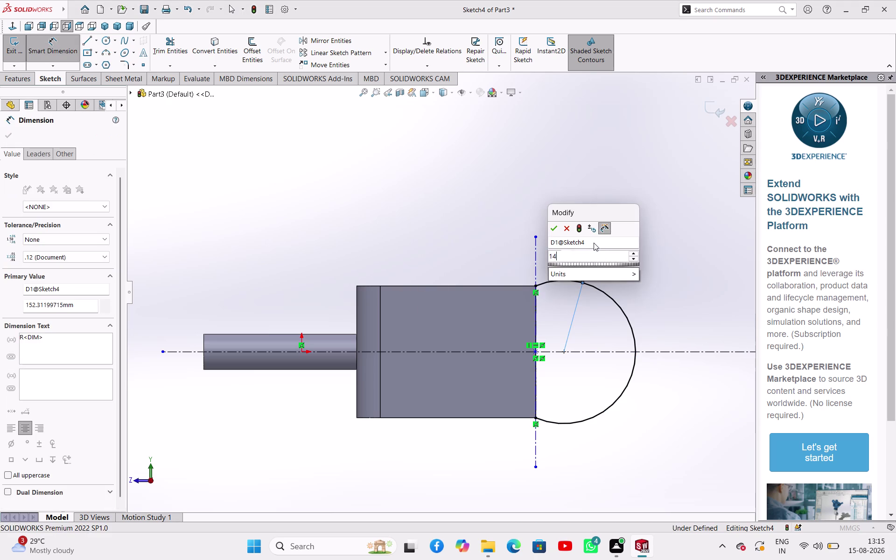
text(0)
key(Return)
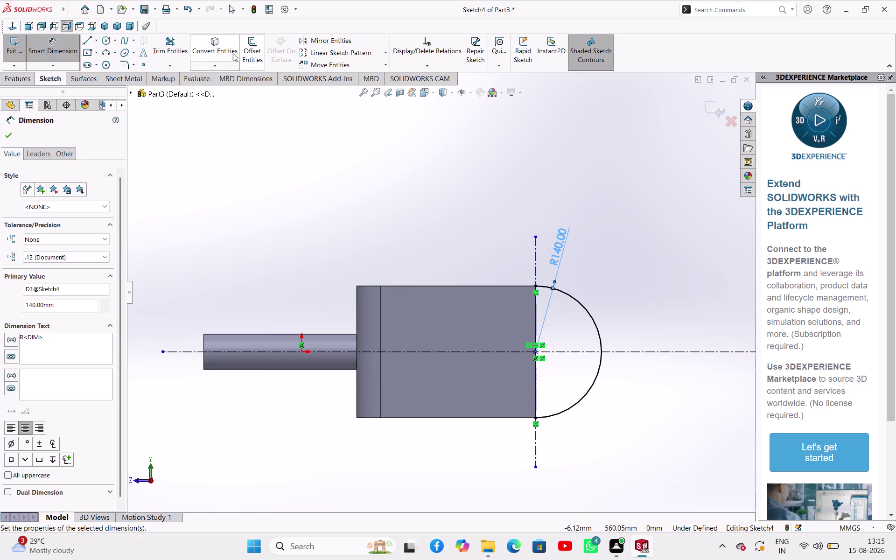
click(220, 50)
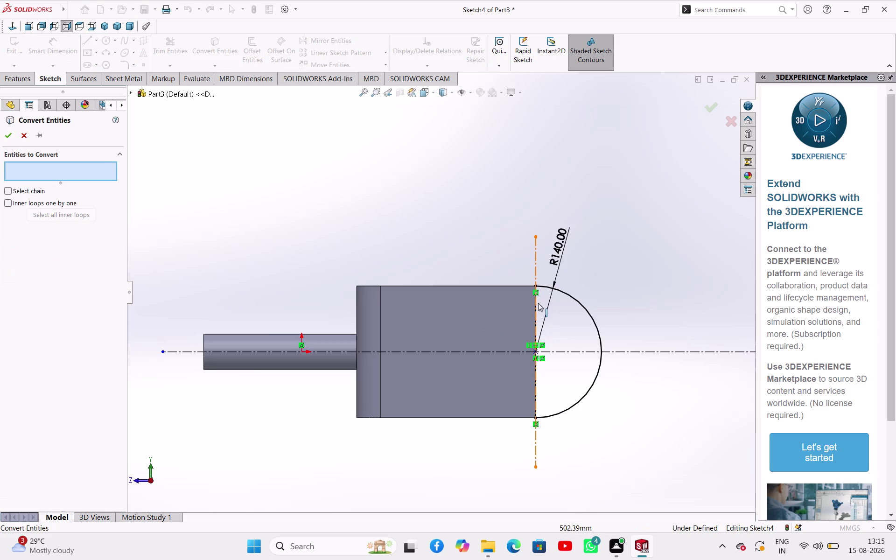
Cancel the first edge conversion and delete a selected sketch entity.
scroll(down, 3)
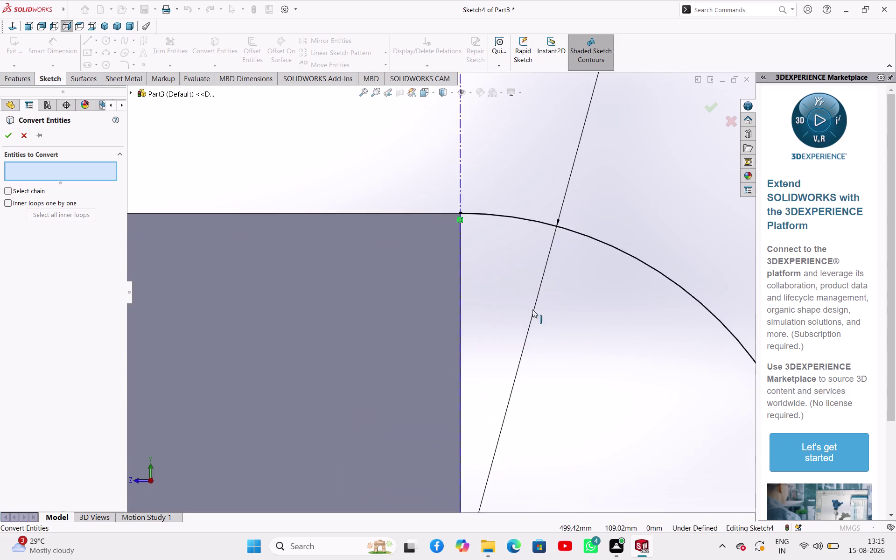
scroll(up, 3)
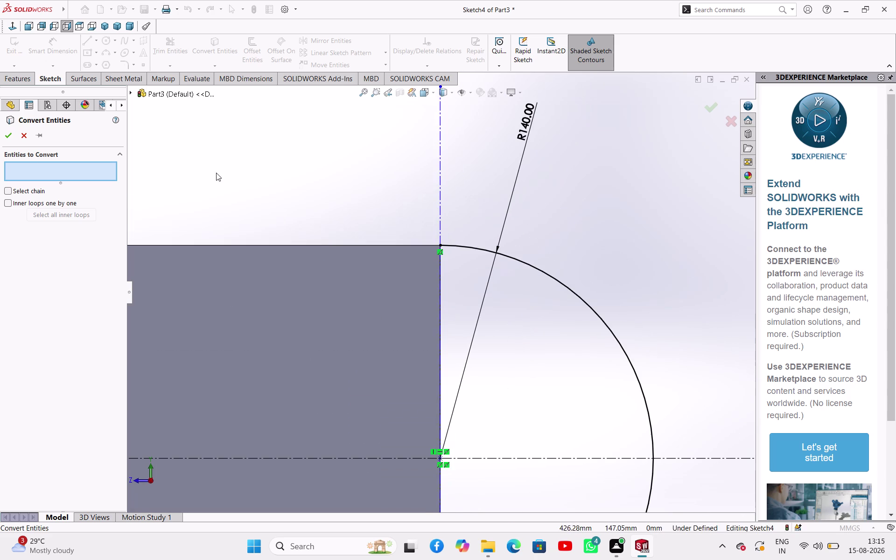
click(8, 134)
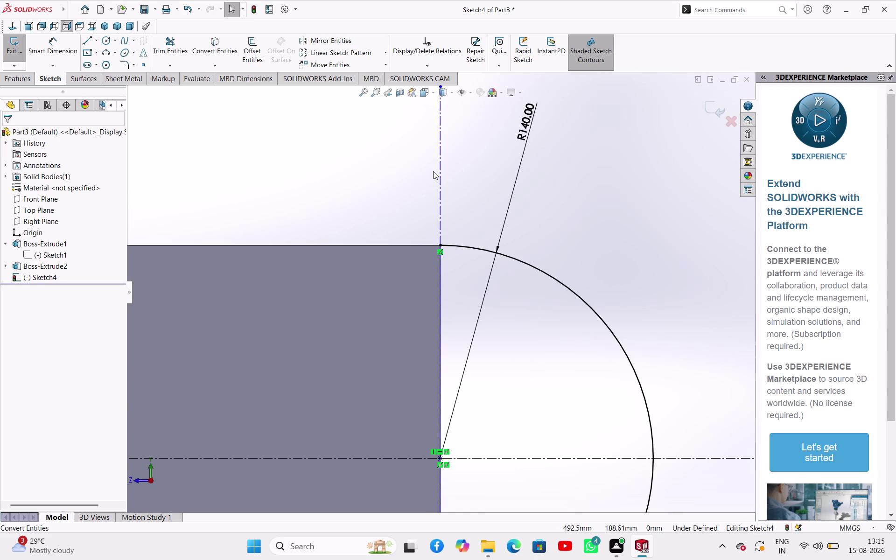
click(441, 178)
key(Delete)
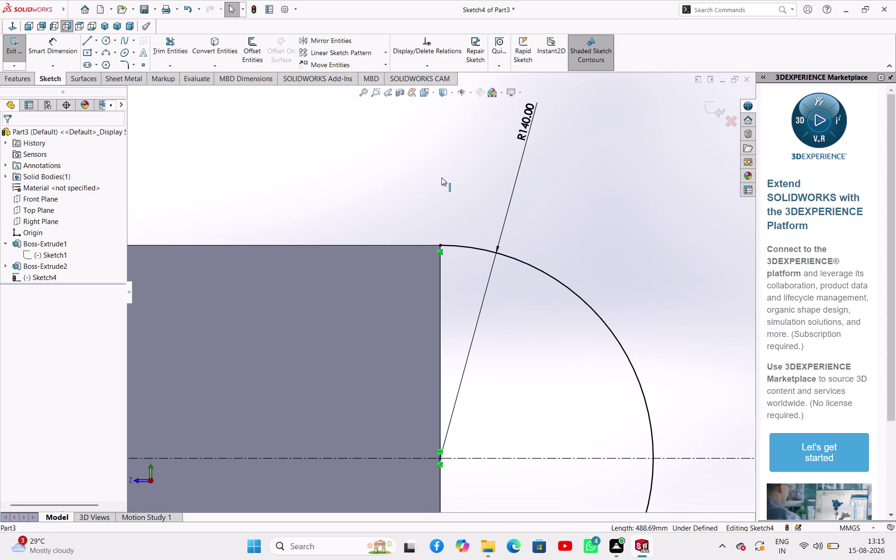
click(254, 58)
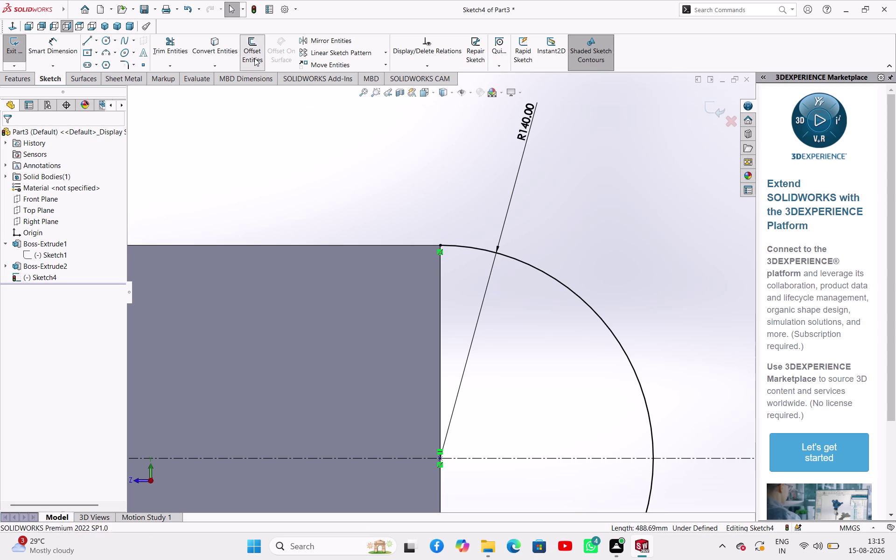
Convert the wall's end edge into the sketch to close the arc, then exit.
click(200, 43)
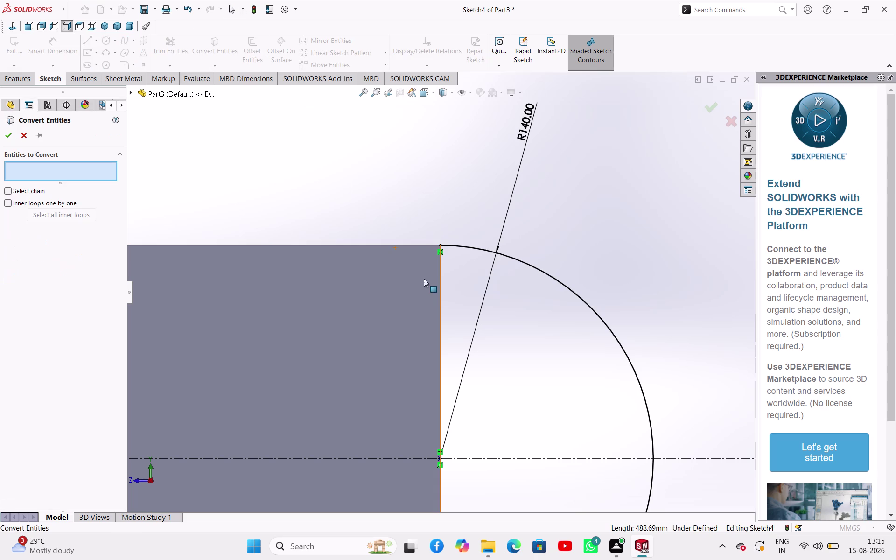
click(440, 294)
scroll(up, 3)
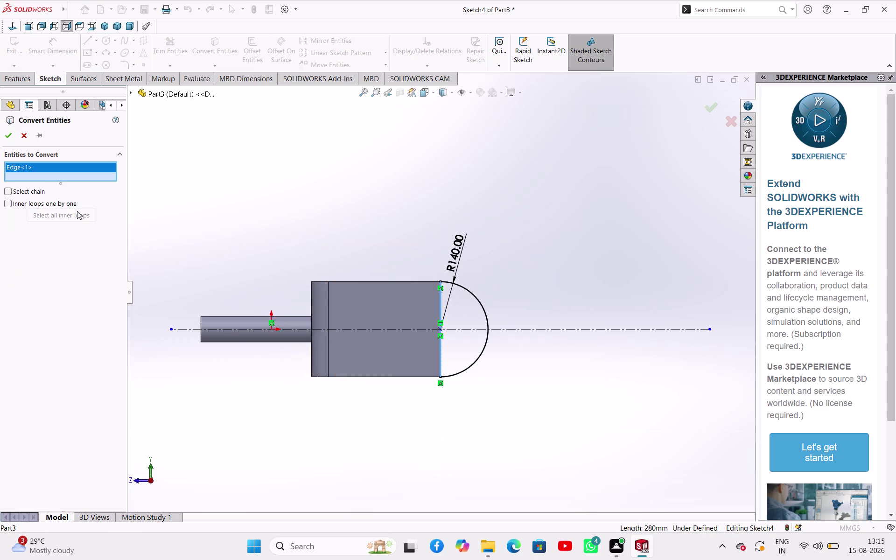
click(13, 140)
click(279, 207)
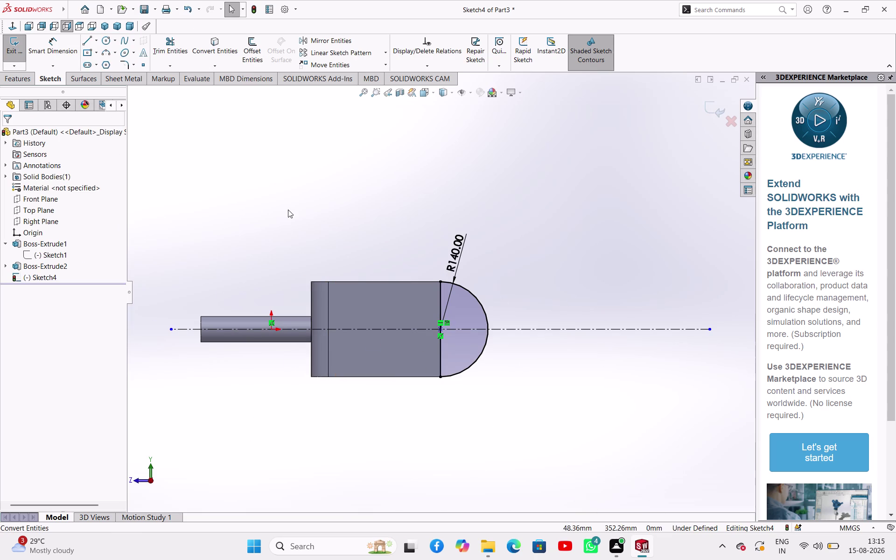
middle_drag(288, 210, 206, 152)
click(15, 56)
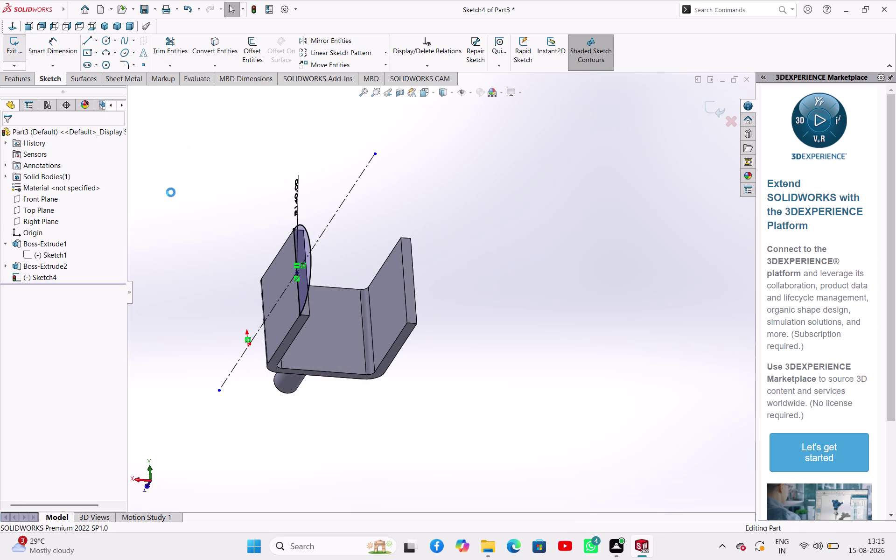
middle_drag(238, 214, 220, 210)
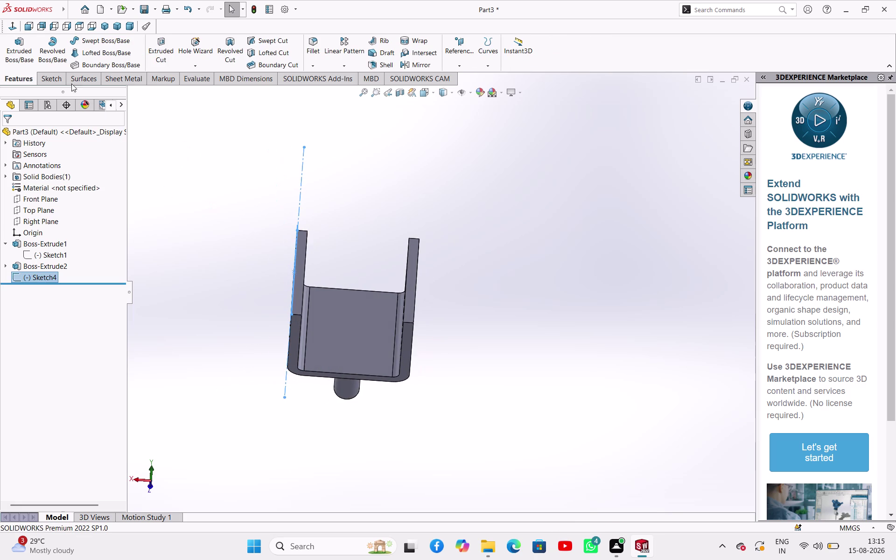
Extrude Sketch4 30 mm in the reversed direction as Boss-Extrude3.
click(20, 48)
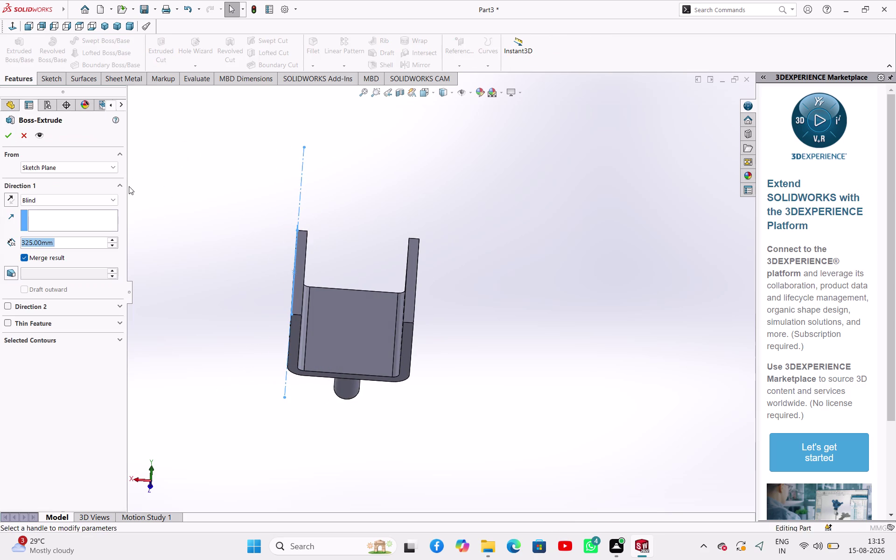
click(8, 199)
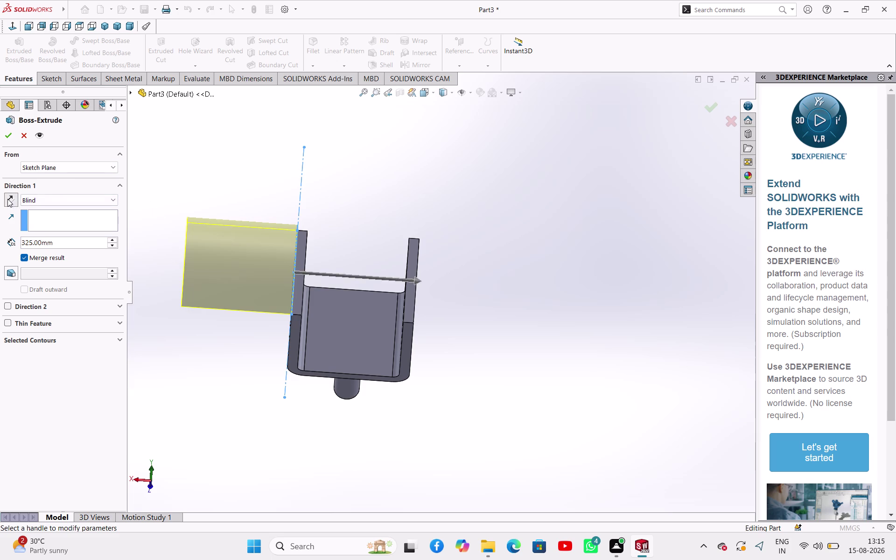
click(66, 237)
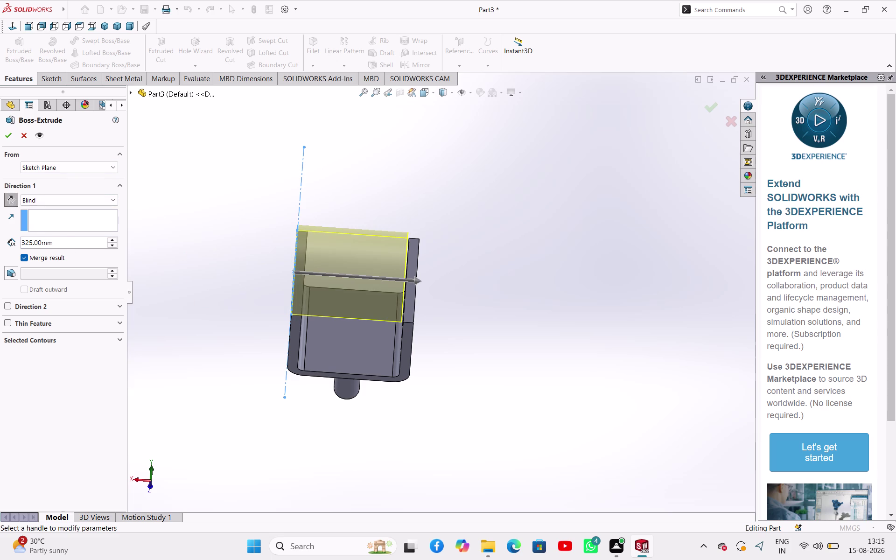
double_click(72, 247)
text(30)
key(Return)
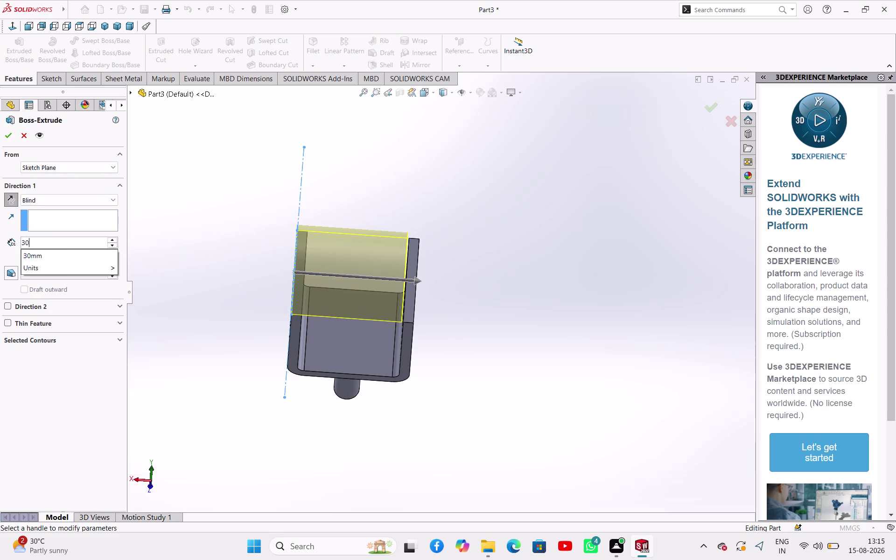
click(5, 134)
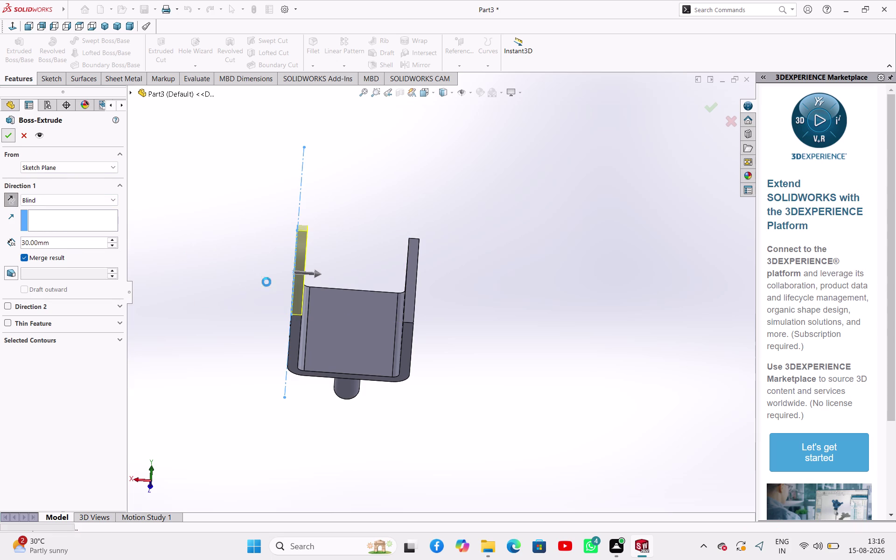
middle_drag(504, 354, 546, 240)
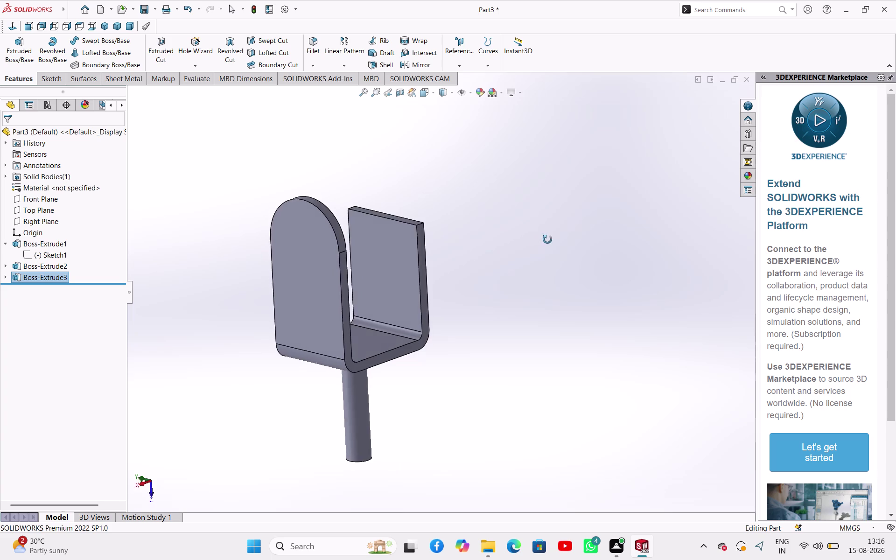
middle_drag(546, 240, 526, 275)
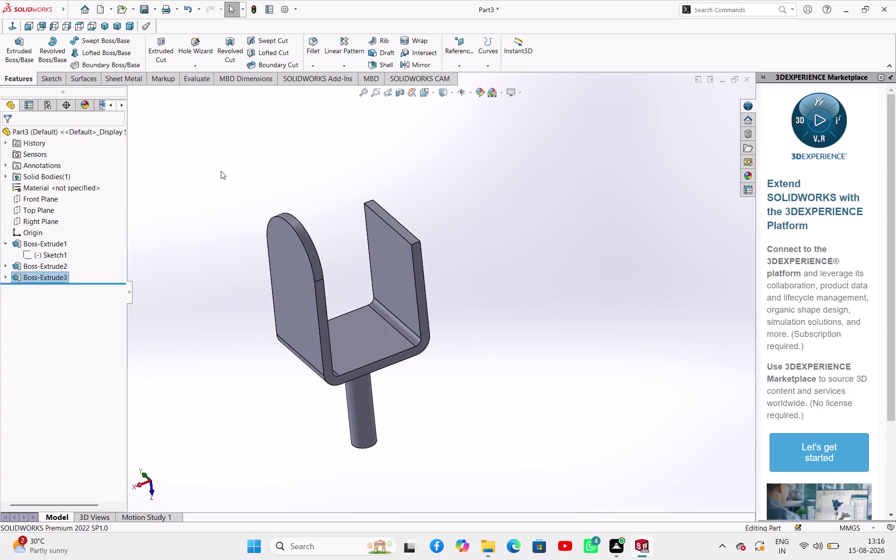
click(221, 171)
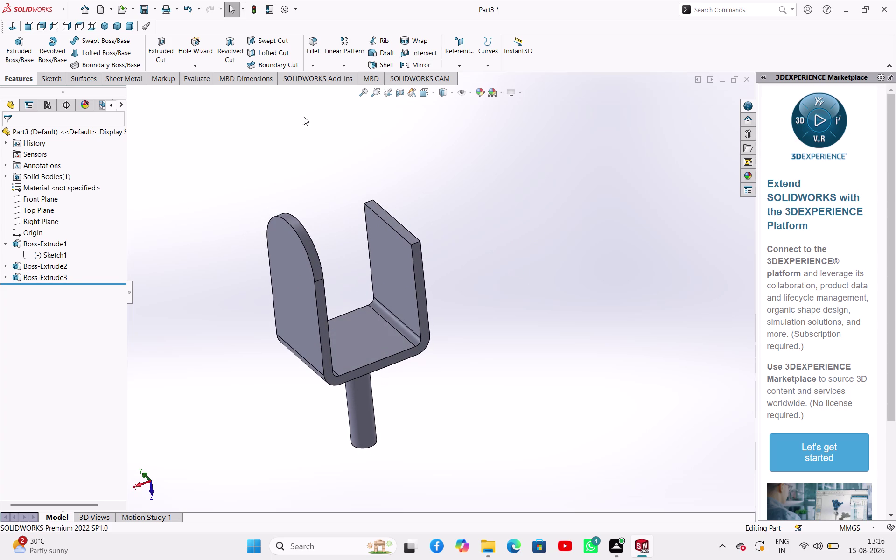
click(417, 62)
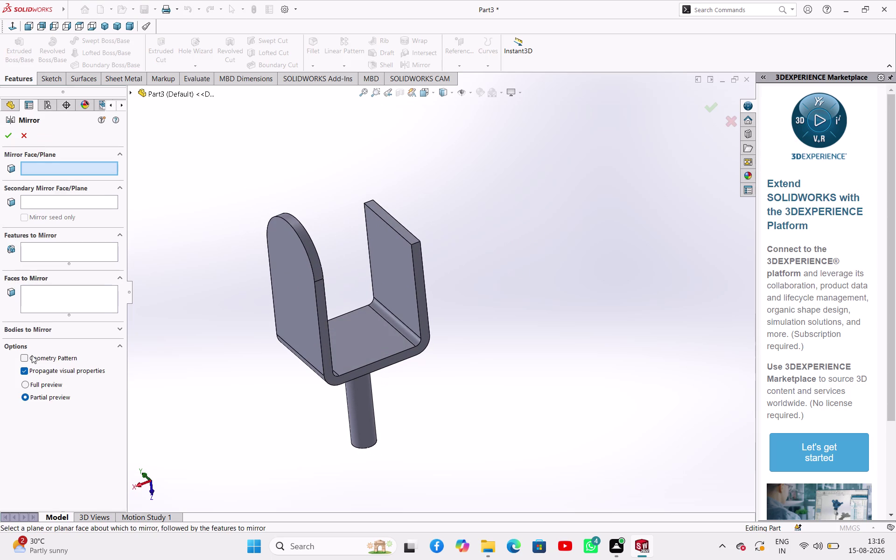
click(132, 92)
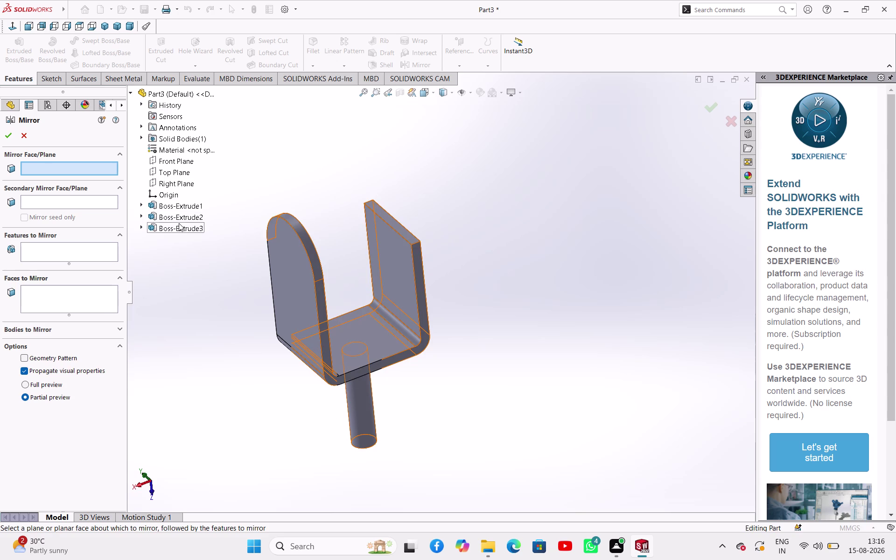
click(167, 228)
click(84, 177)
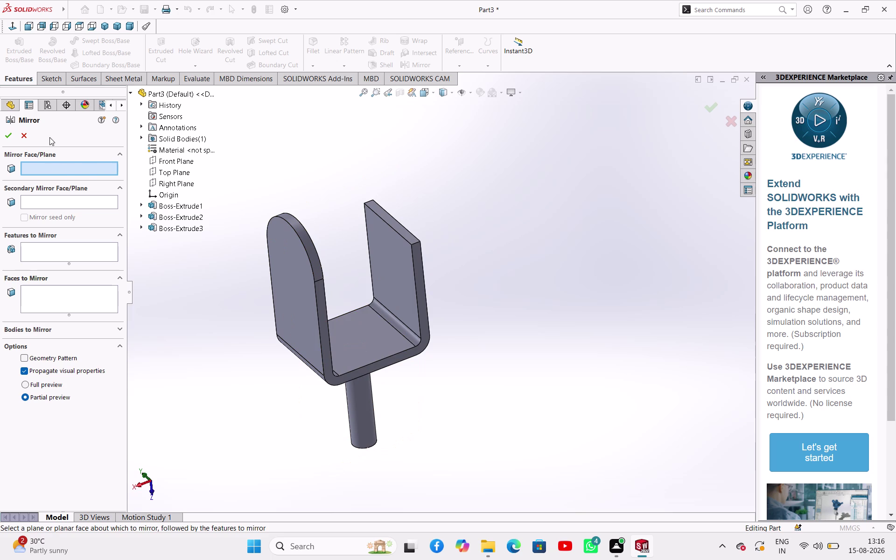
click(27, 141)
click(238, 175)
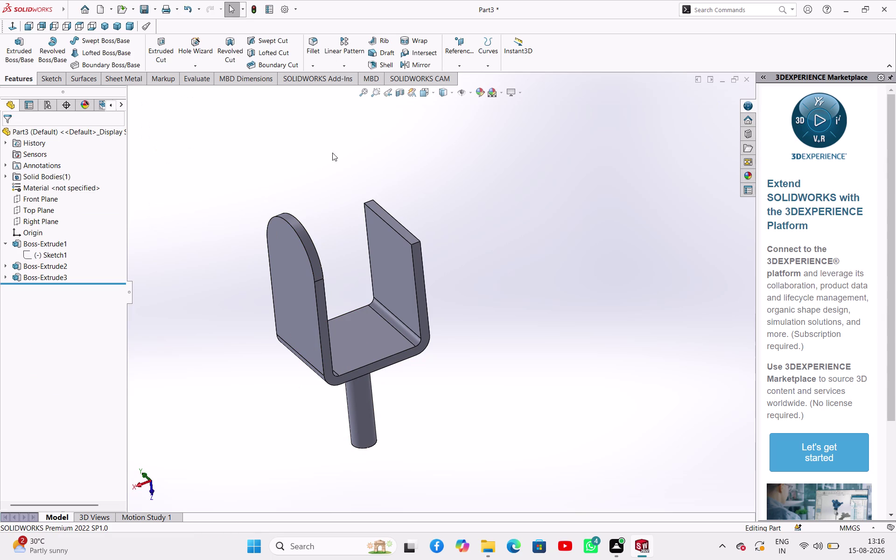
click(310, 252)
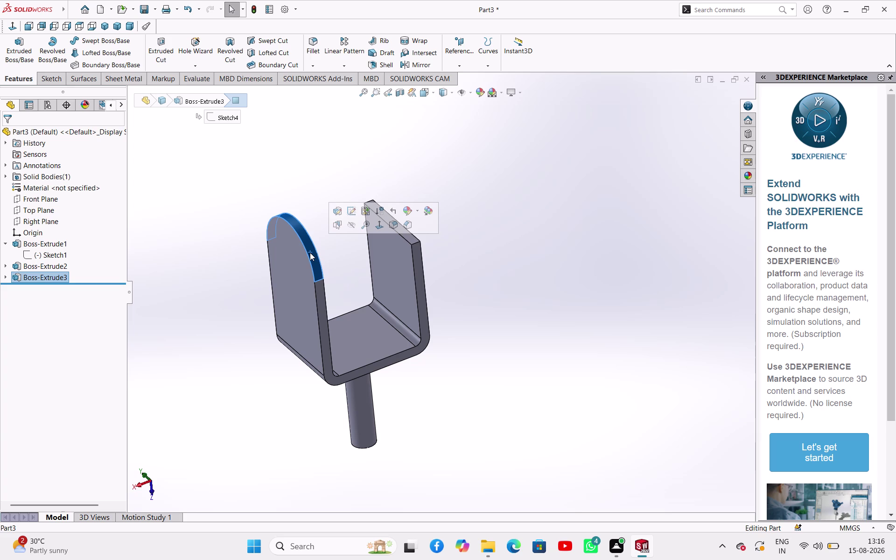
click(226, 178)
middle_drag(578, 320, 458, 365)
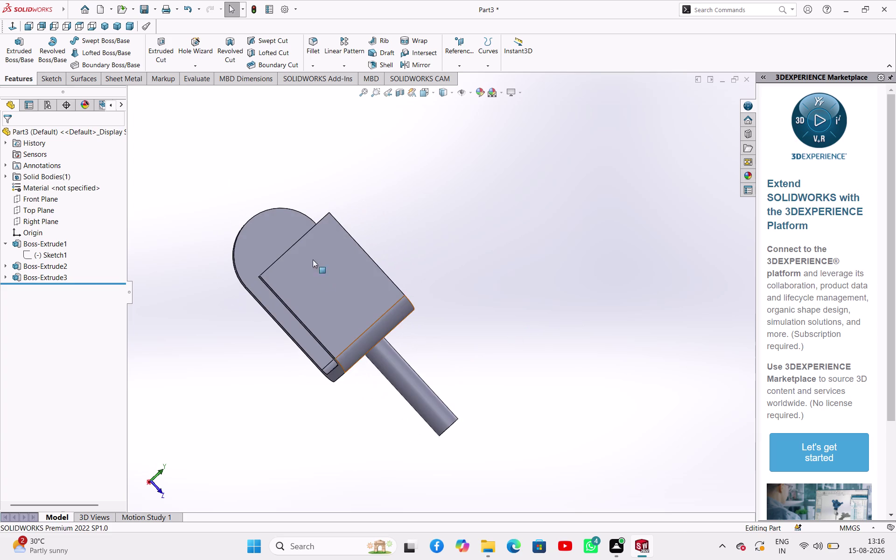
click(324, 263)
click(361, 236)
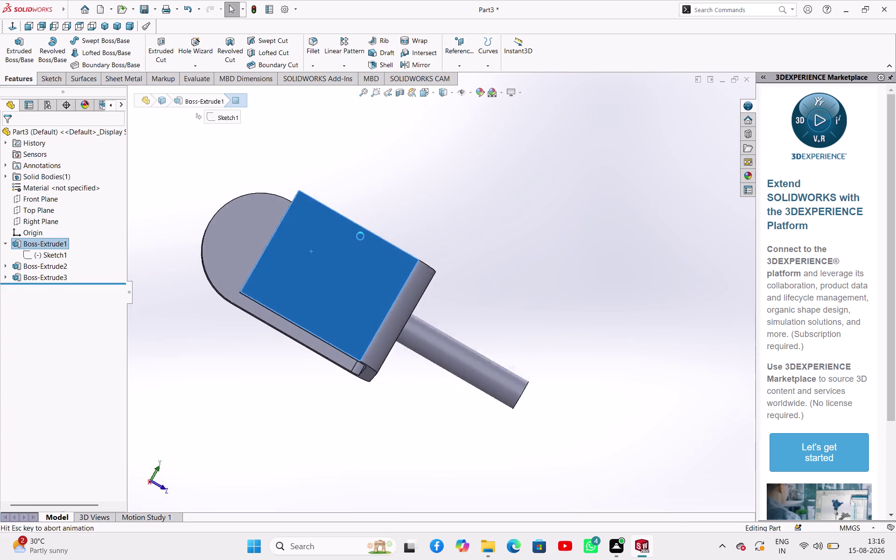
click(335, 149)
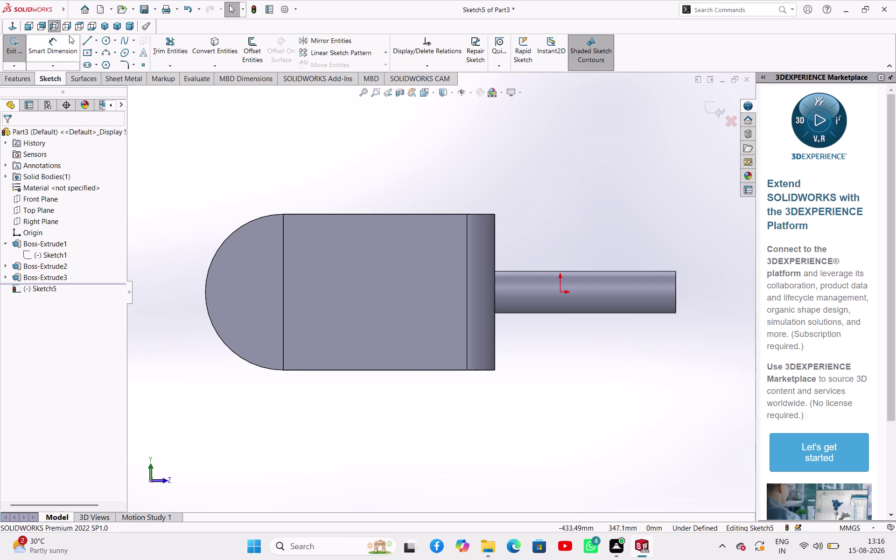
Convert the straight edge and arc of the half-round end into Sketch5, then exit it.
click(208, 50)
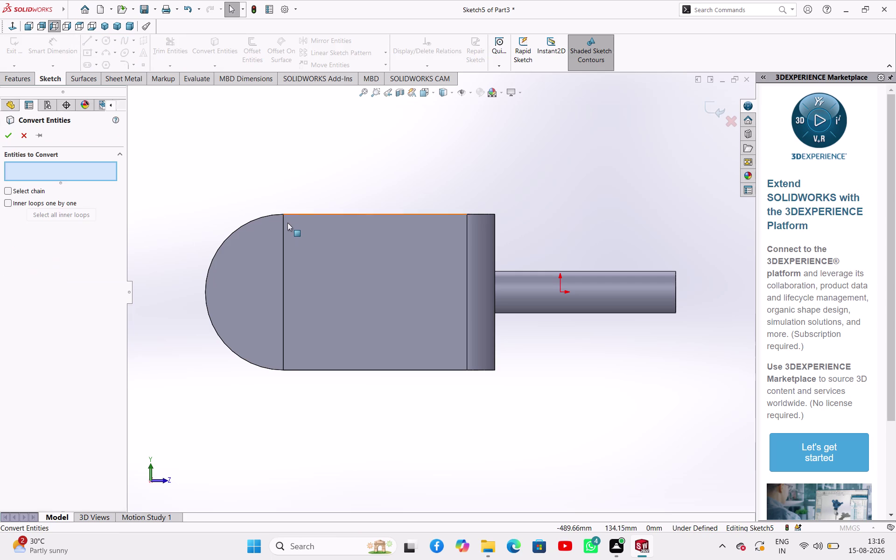
click(284, 233)
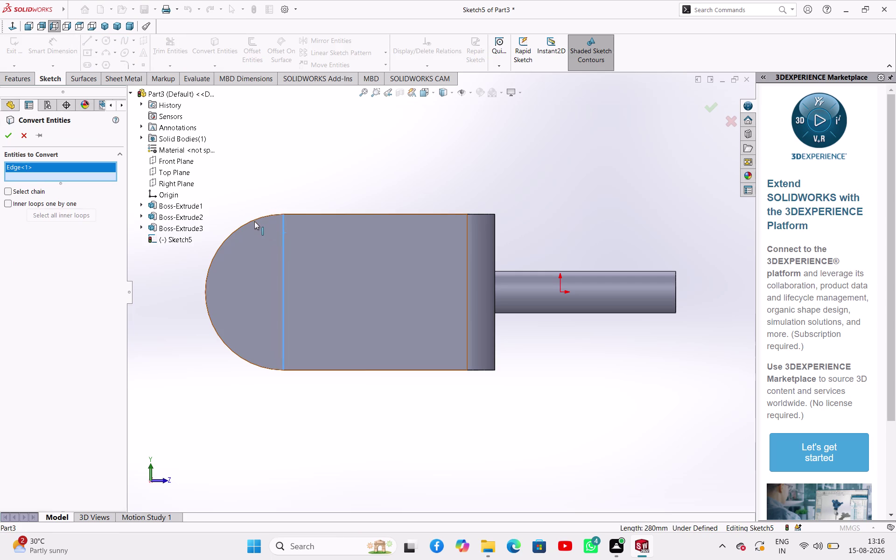
click(255, 221)
click(5, 138)
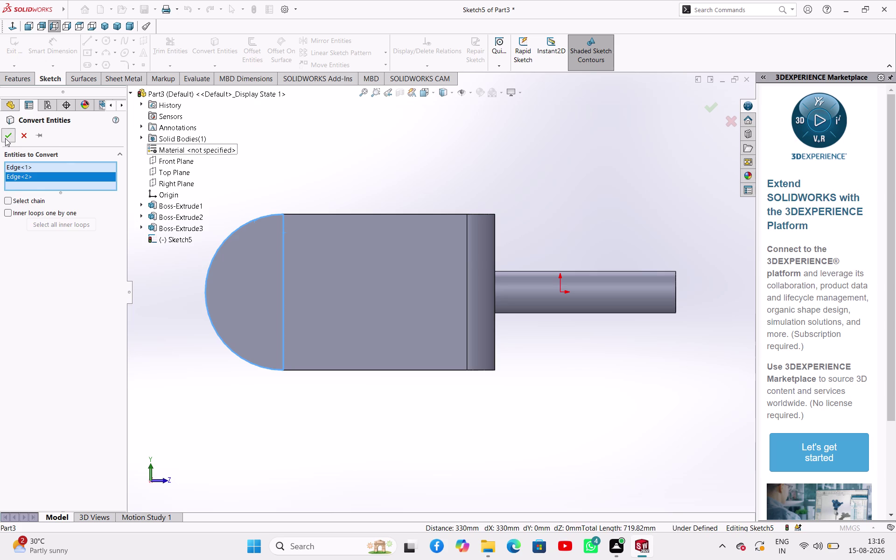
click(284, 157)
middle_drag(287, 156, 352, 98)
click(25, 51)
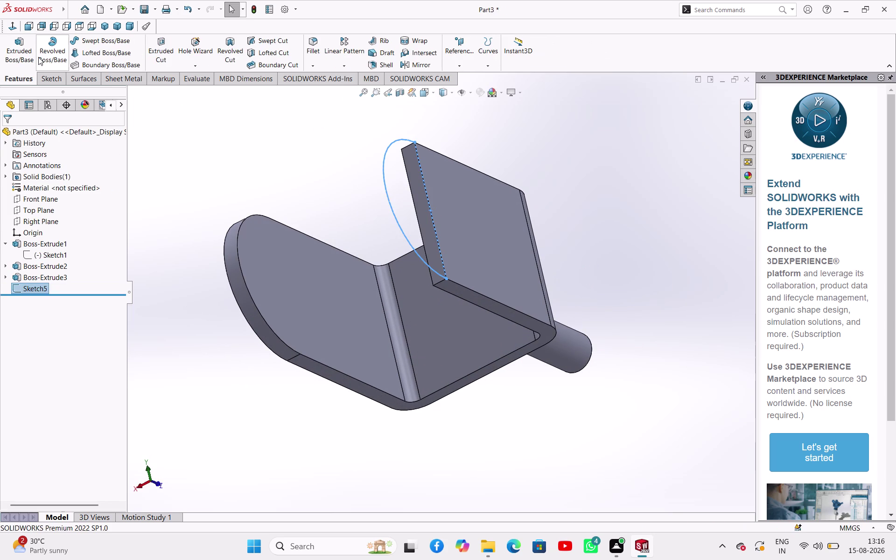
Extrude Sketch5 Blind 30 mm in the reversed direction as Boss-Extrude4.
click(27, 51)
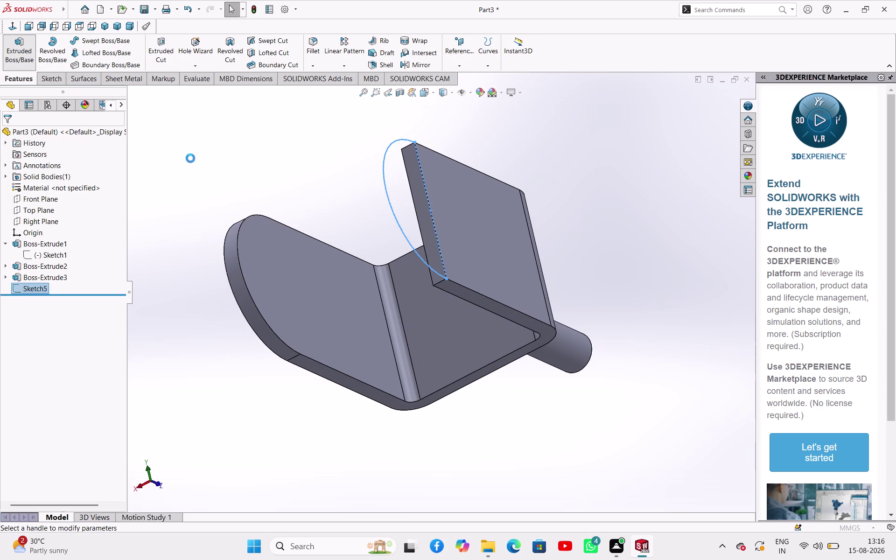
middle_drag(192, 158, 217, 134)
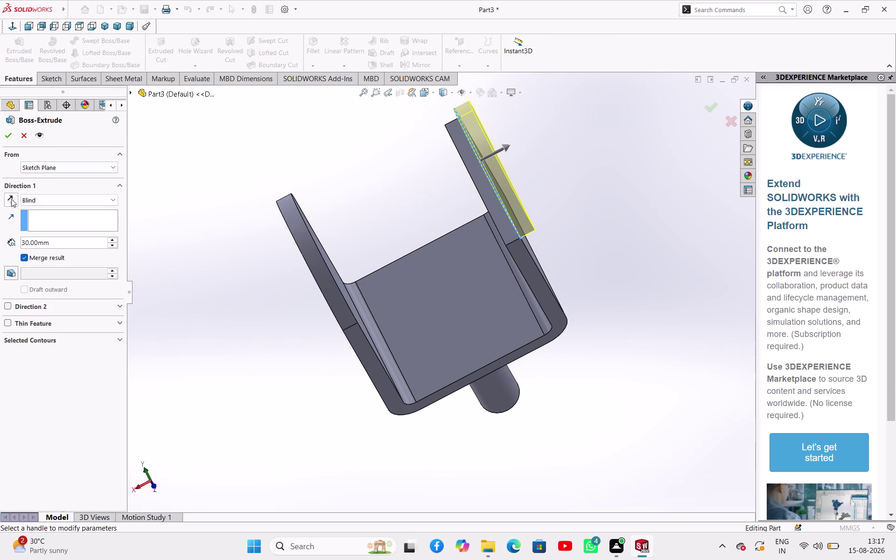
click(13, 201)
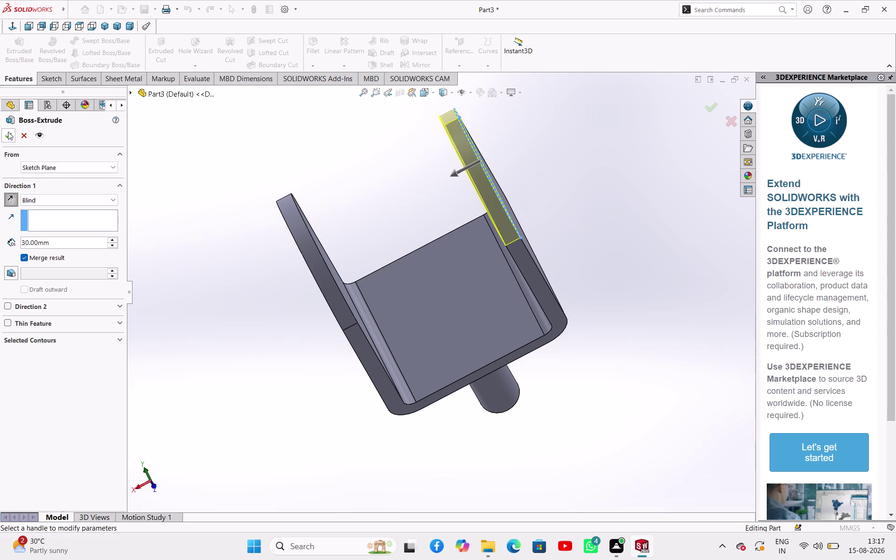
click(8, 132)
click(373, 167)
middle_drag(423, 184, 509, 157)
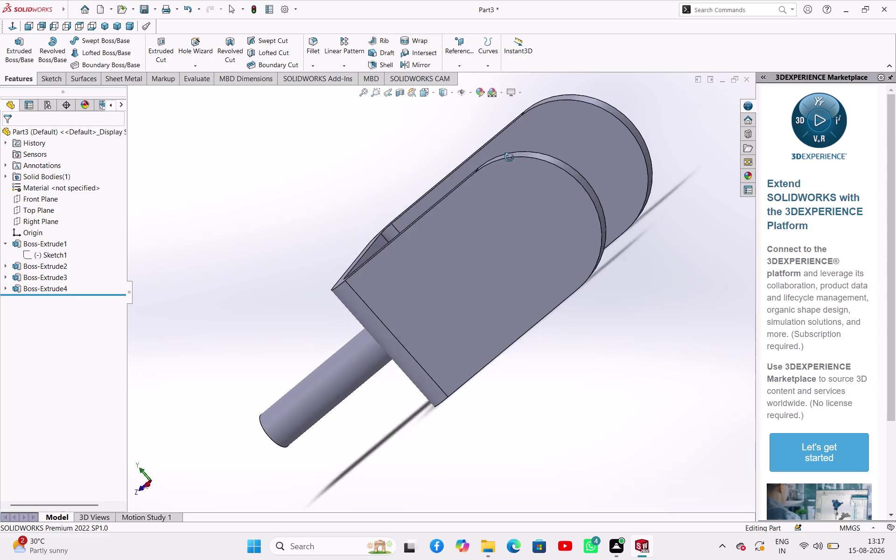
middle_drag(509, 158, 325, 184)
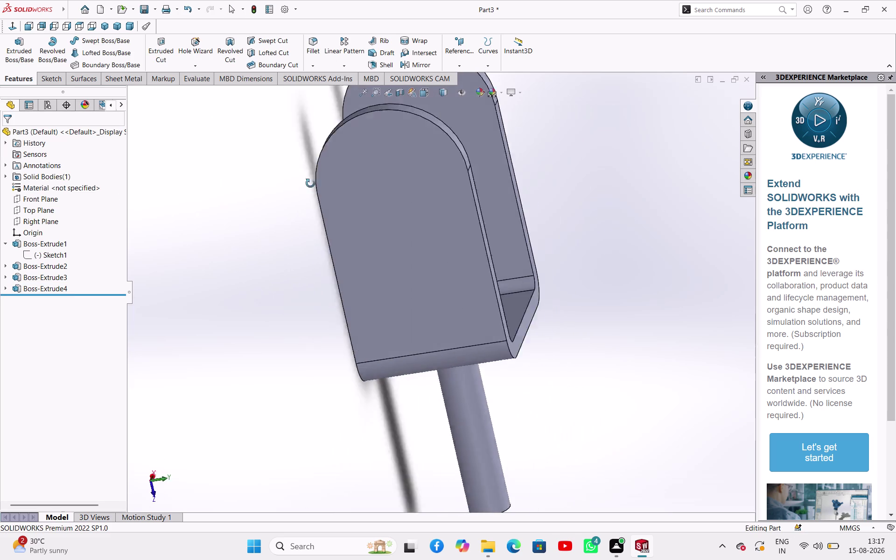
middle_drag(325, 183, 346, 222)
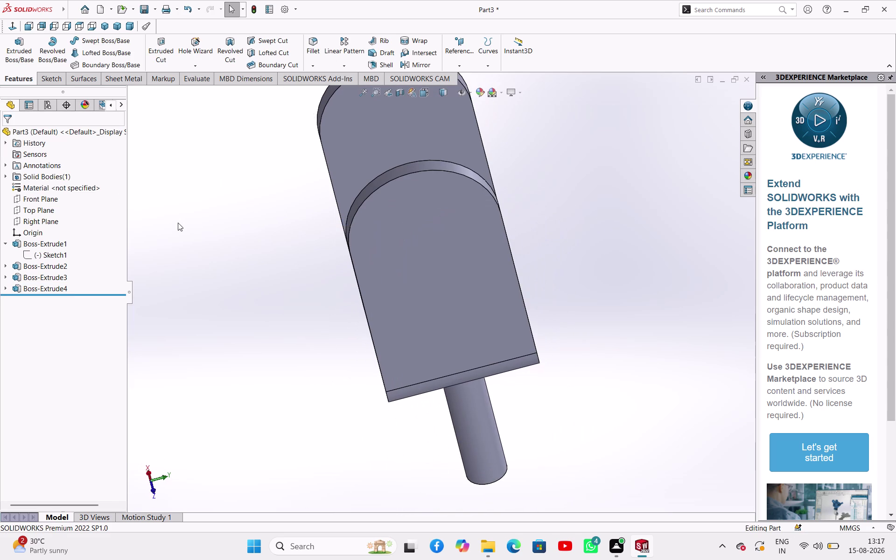
Recheck Boss-Extrude4's 30 mm depth, accept it, and select Sketch5 beneath it.
click(174, 226)
click(57, 289)
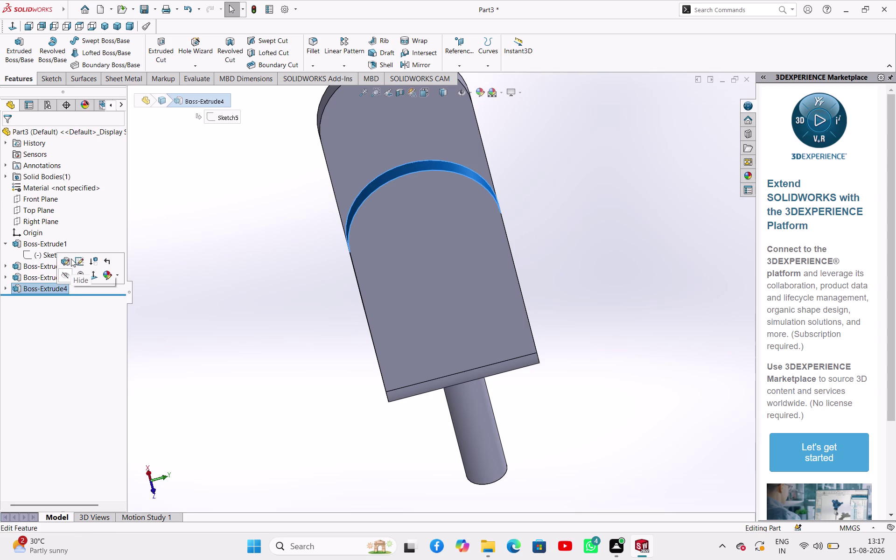
click(71, 258)
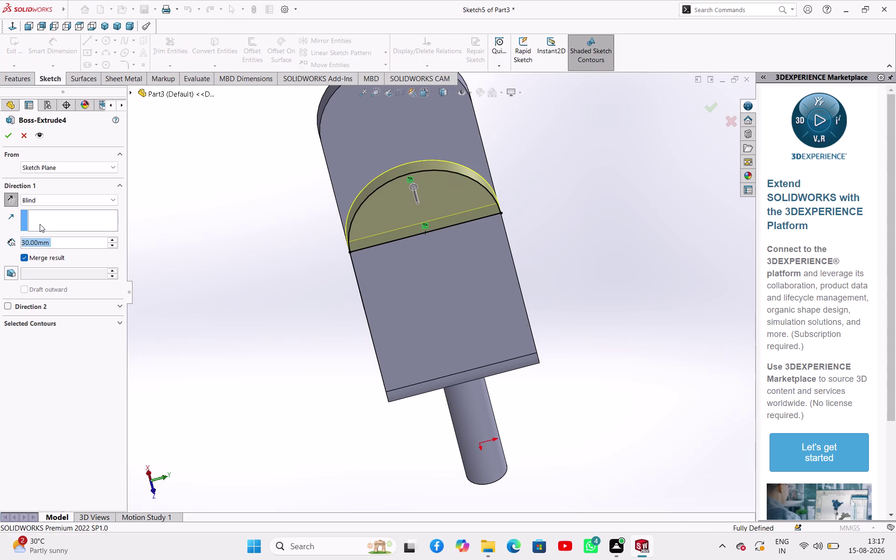
click(13, 135)
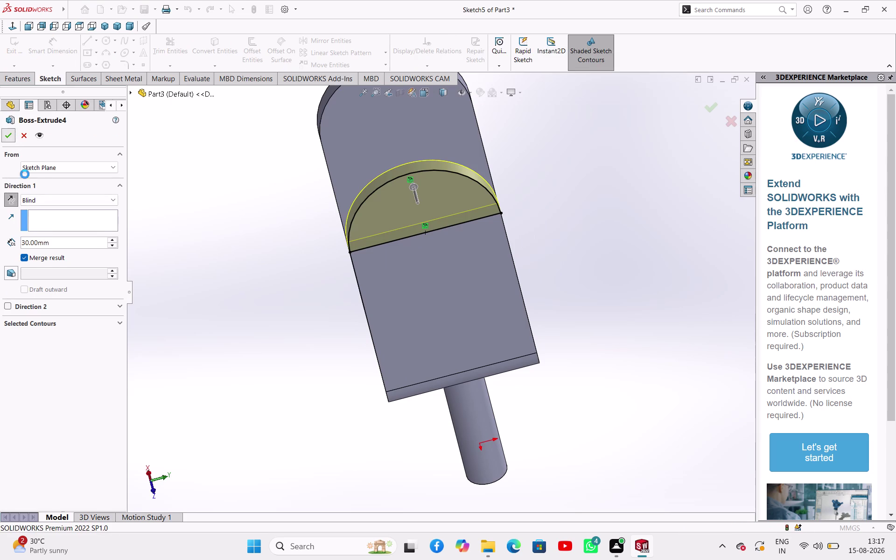
click(175, 258)
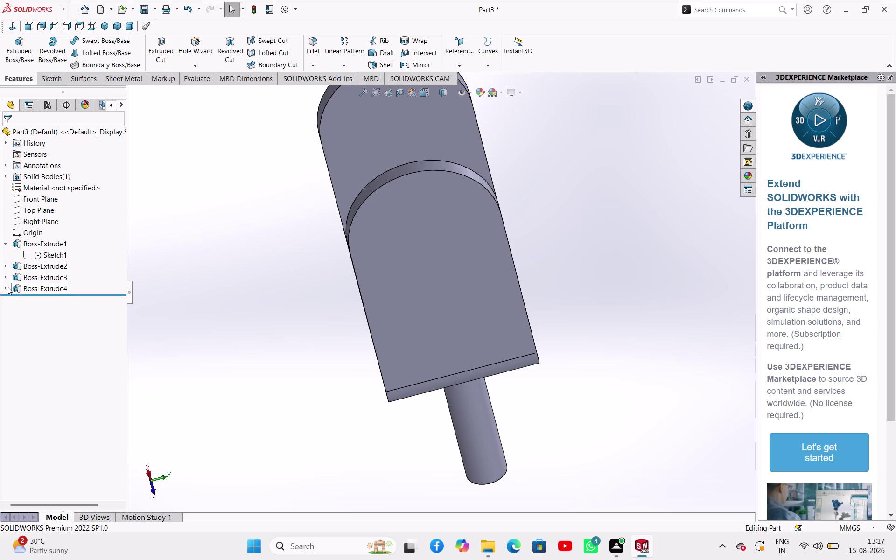
click(4, 287)
click(34, 301)
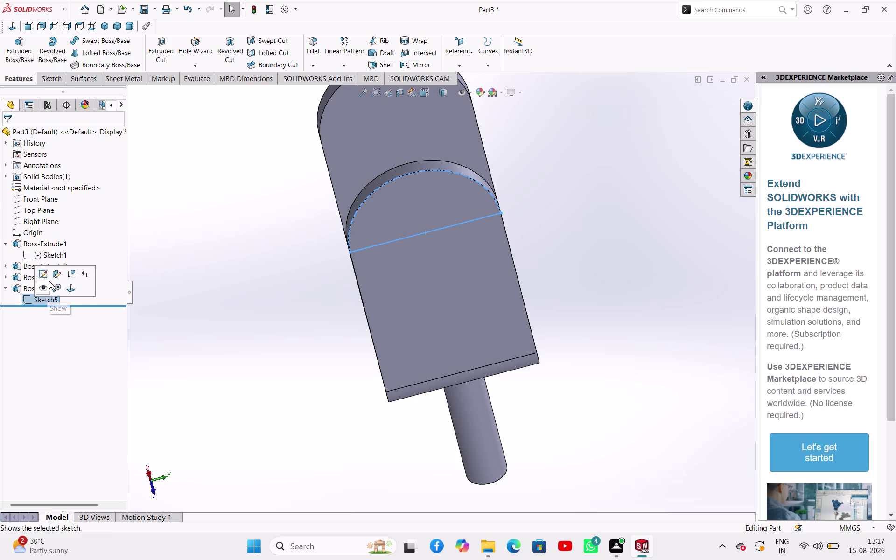
In Sketch5, draw a horizontal midpoint centerline from the edge midpoint past the shaft end.
click(46, 279)
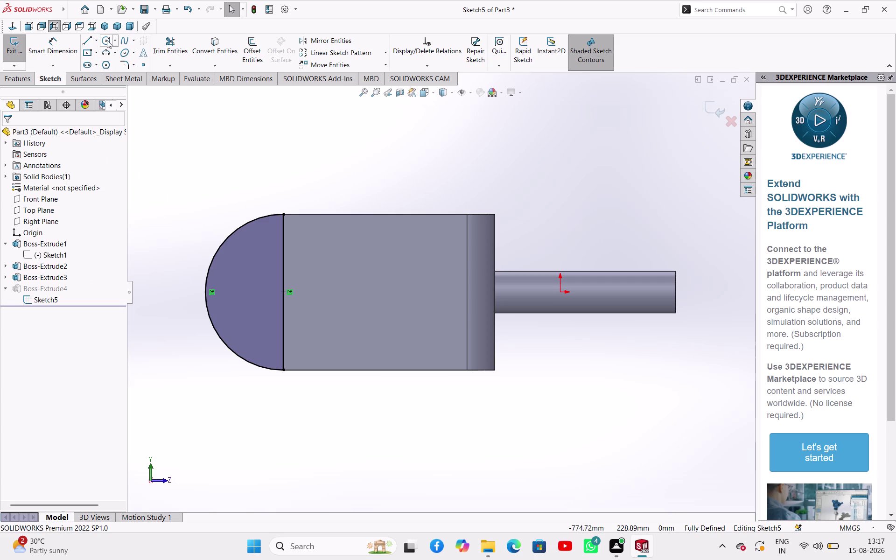
click(94, 40)
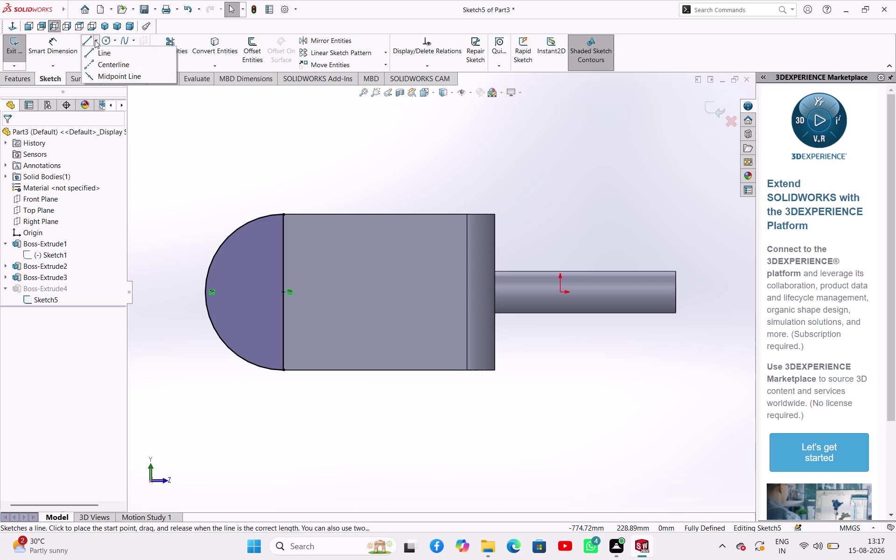
click(100, 64)
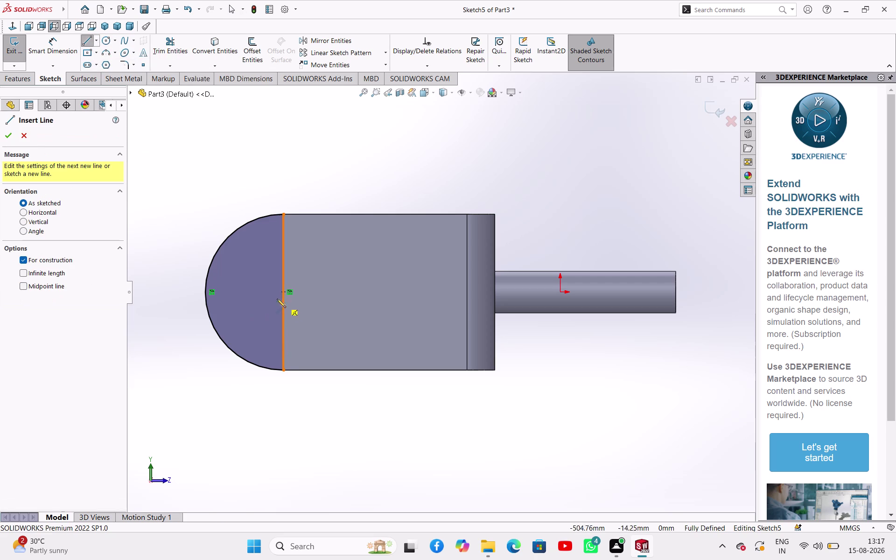
click(38, 289)
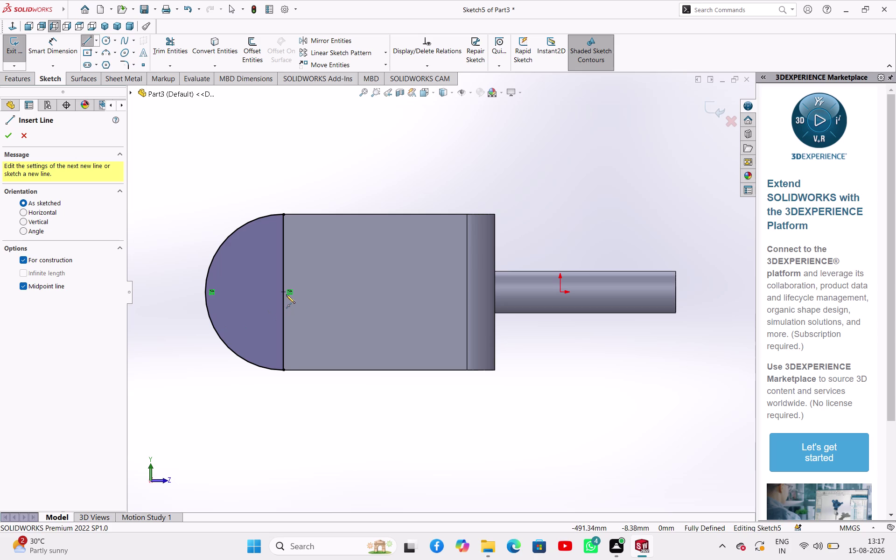
click(283, 294)
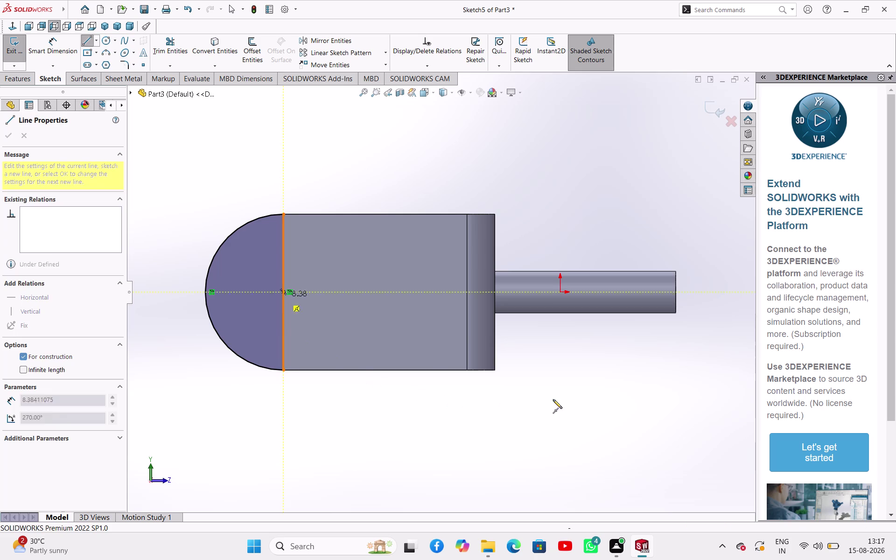
click(701, 291)
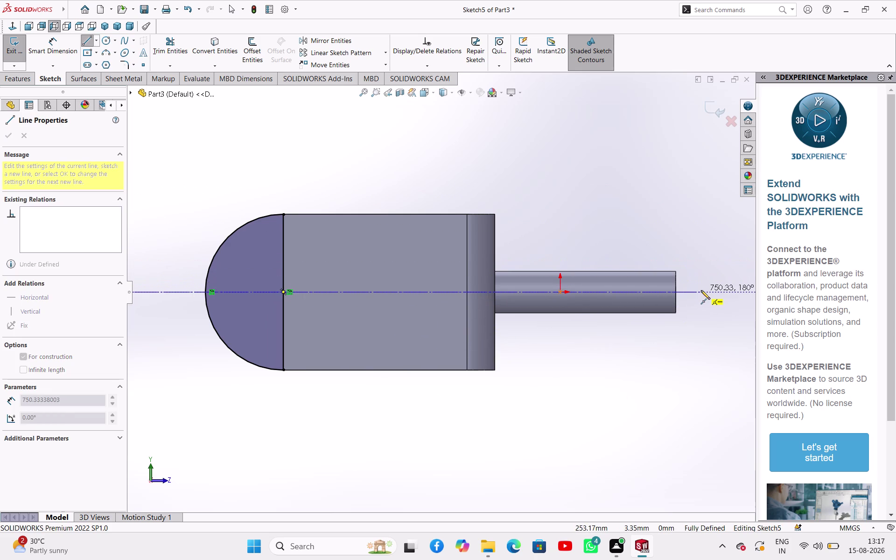
right_click(553, 388)
click(585, 395)
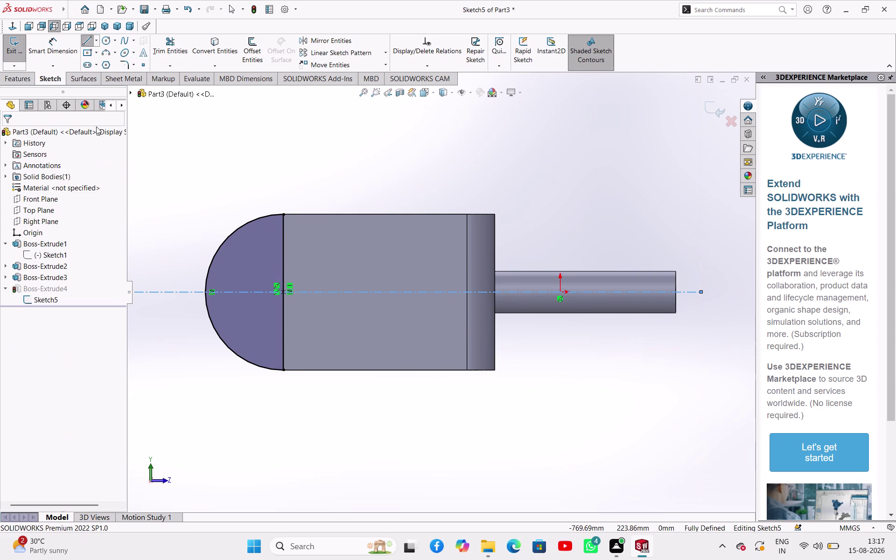
click(104, 40)
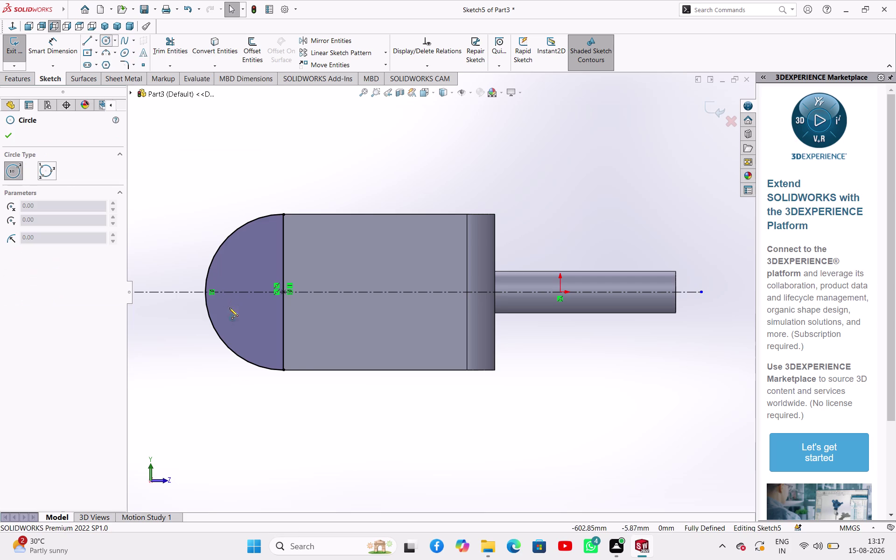
Draw a small circle centred on the edge midpoint of the centerline.
click(282, 292)
click(293, 304)
right_click(182, 197)
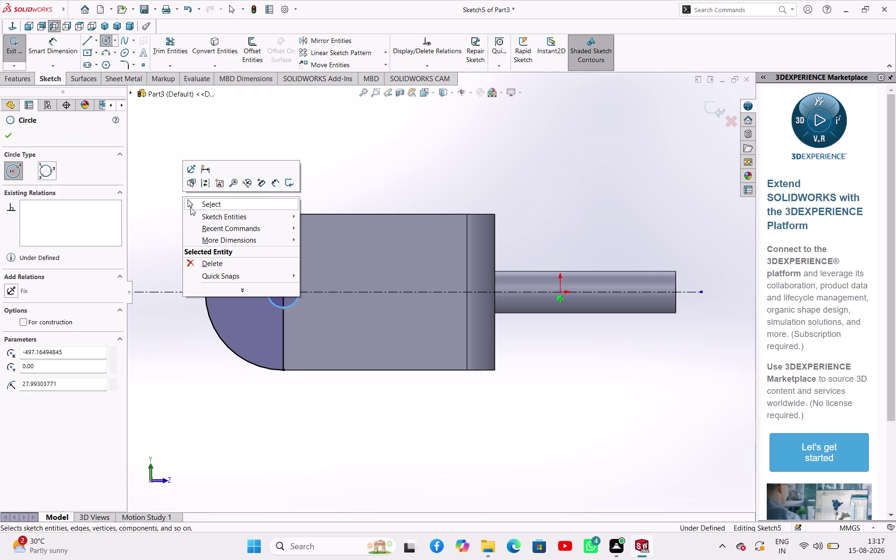
click(190, 207)
click(171, 234)
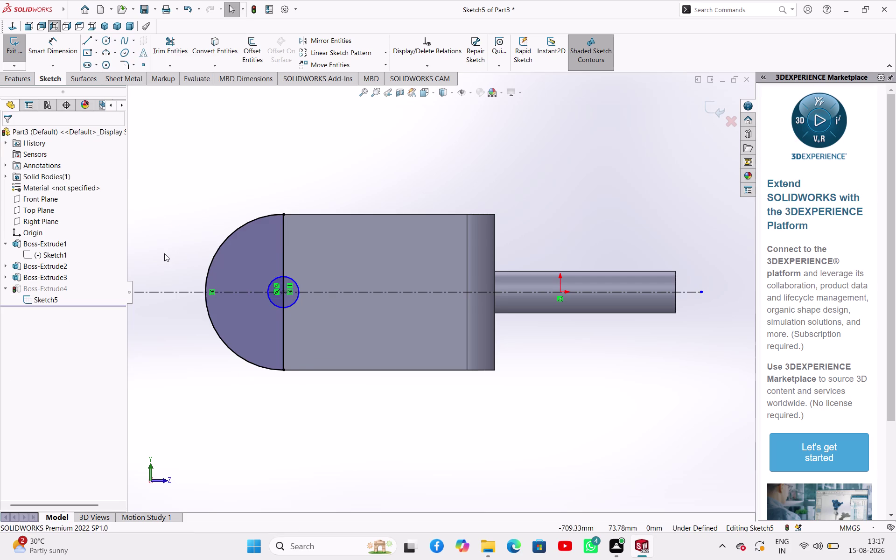
middle_drag(520, 170, 520, 202)
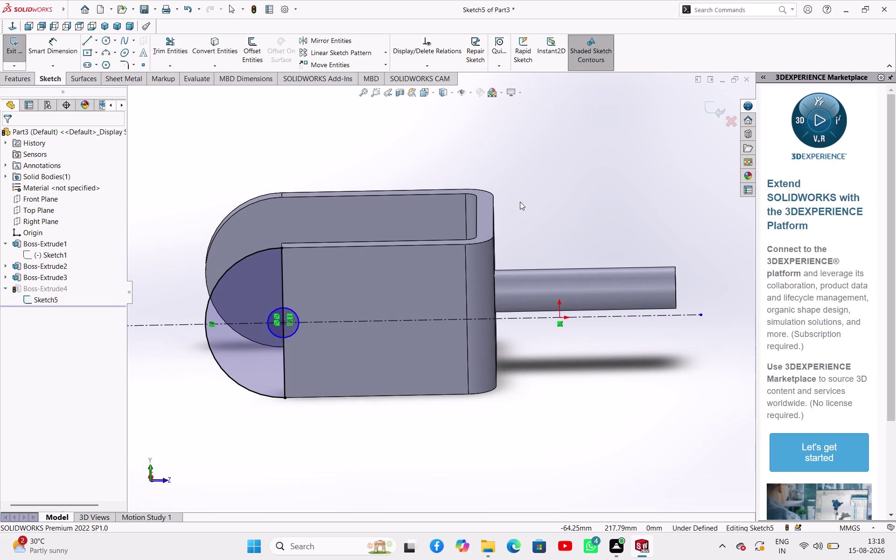
right_drag(567, 211, 595, 126)
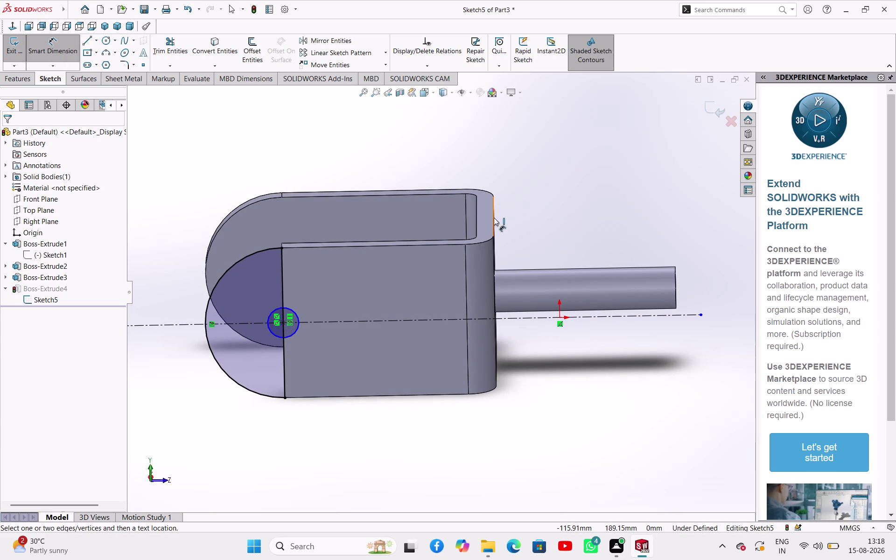
Start a dimension on the far wall's top edge, cancel it, and fit the model.
click(494, 217)
click(284, 321)
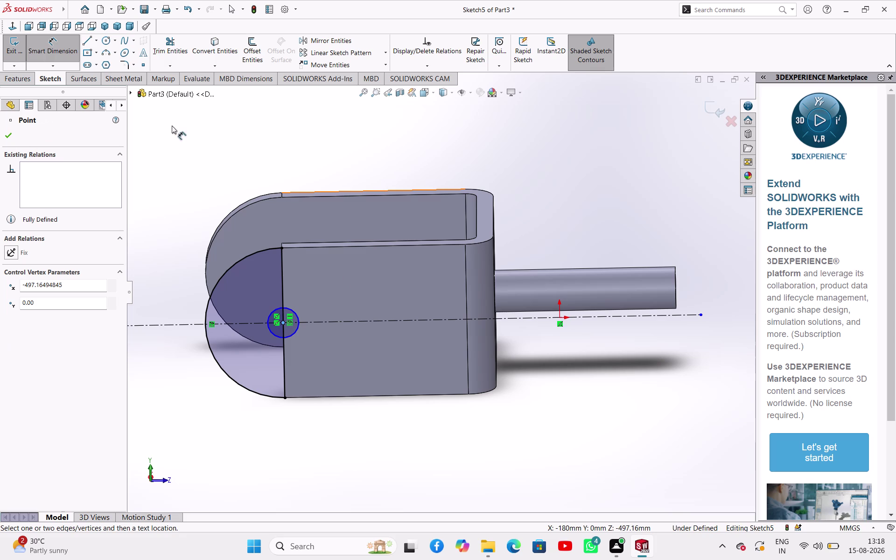
right_click(215, 116)
click(228, 145)
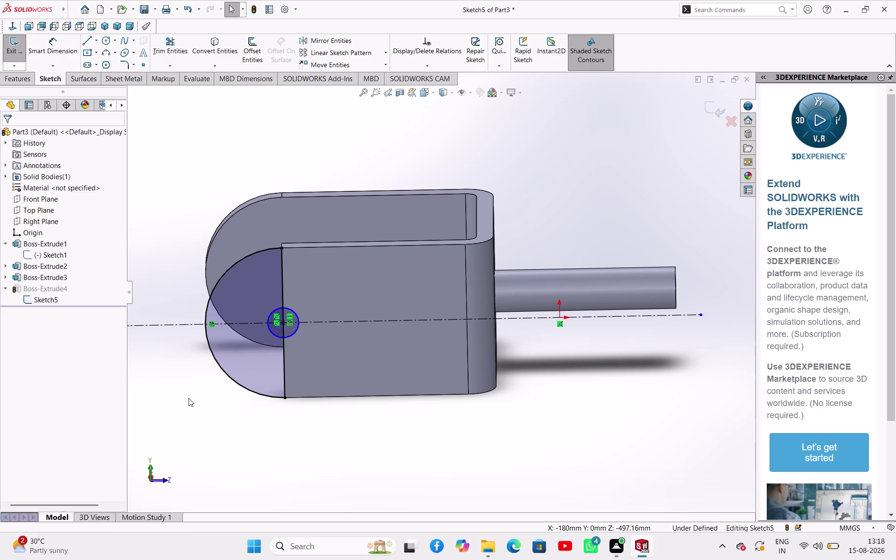
click(364, 94)
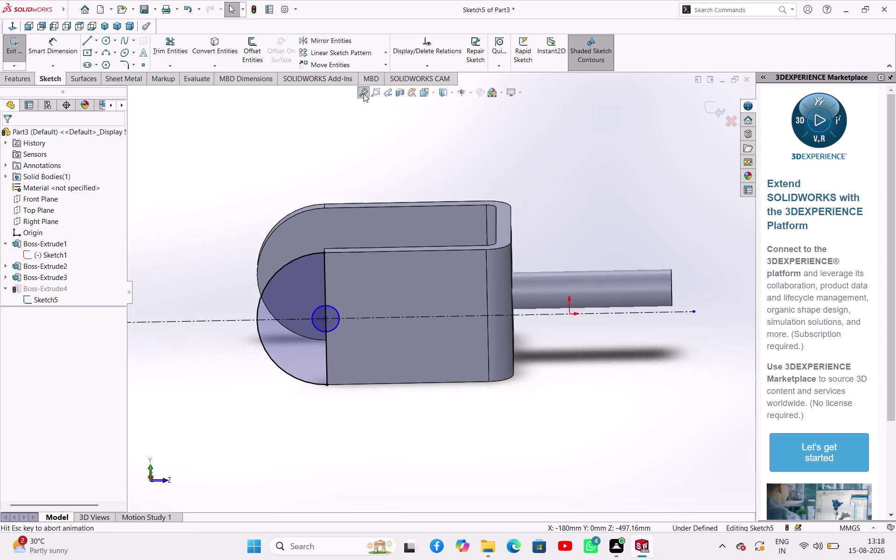
Fit the model and switch to Top, then Right view, centring the part.
click(372, 91)
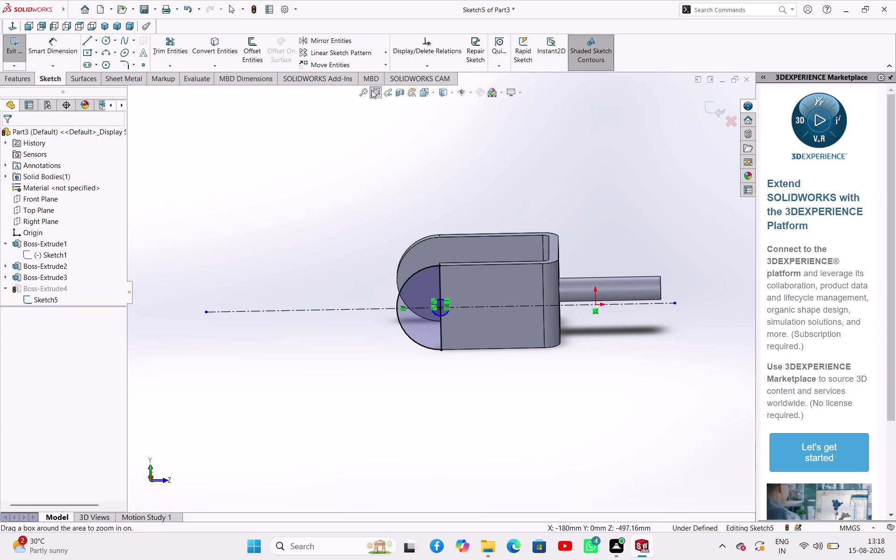
click(365, 89)
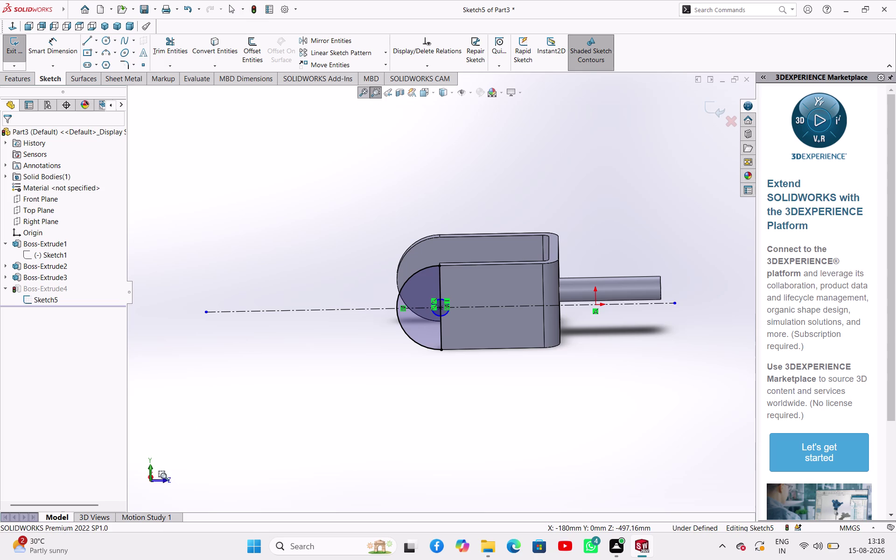
right_click(205, 384)
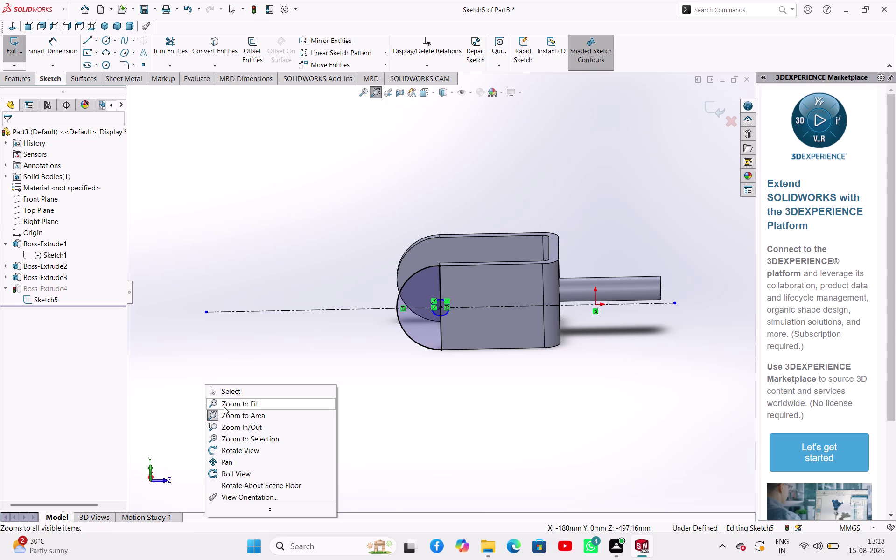
click(226, 391)
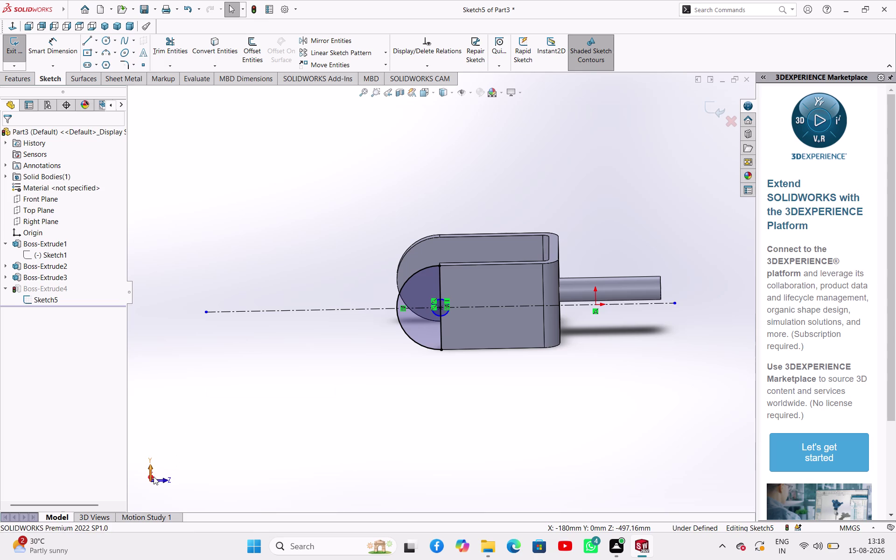
click(154, 477)
click(153, 488)
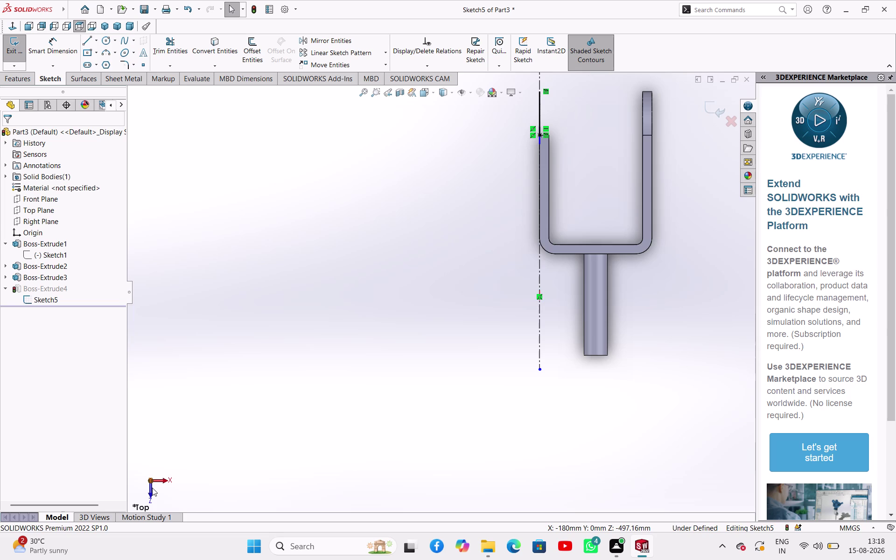
click(161, 481)
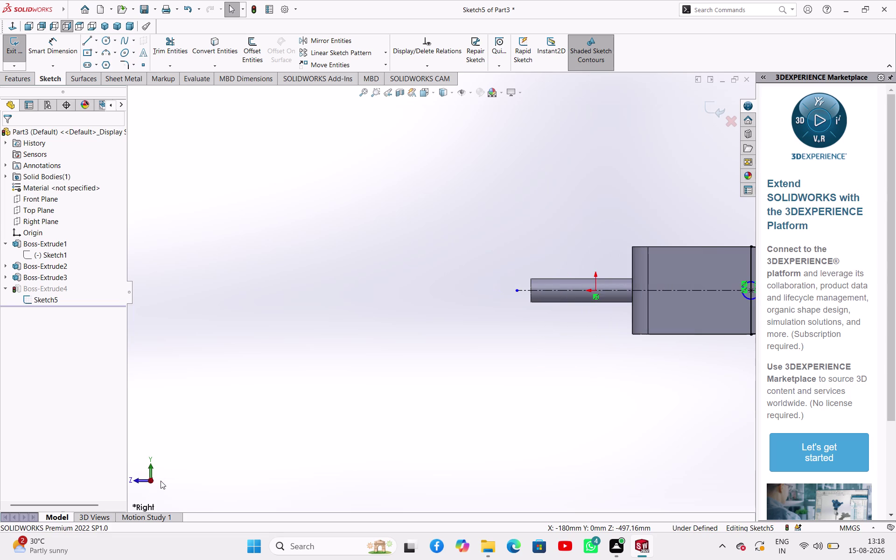
scroll(up, 3)
scroll(down, 3)
right_drag(457, 437, 497, 394)
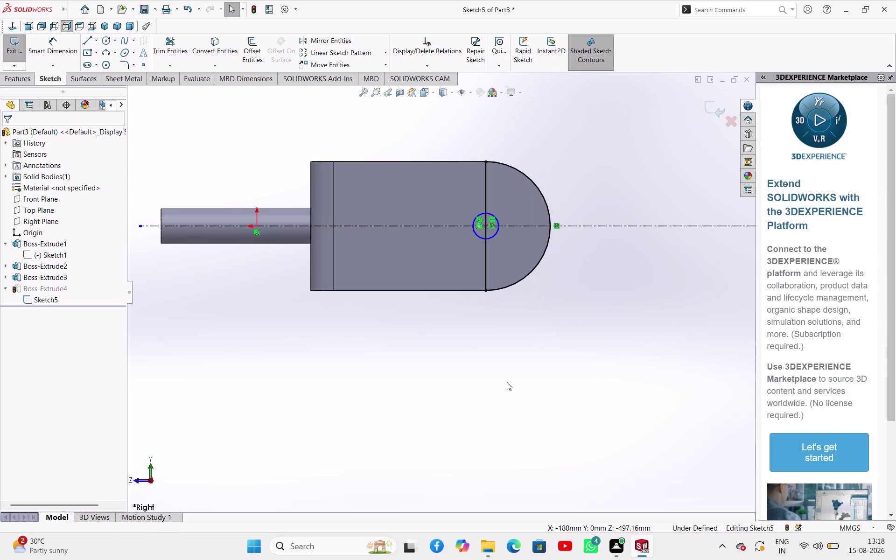
right_drag(496, 394, 545, 334)
Dimension the circle's centre line 380 mm from the bracket's far end edge.
click(487, 226)
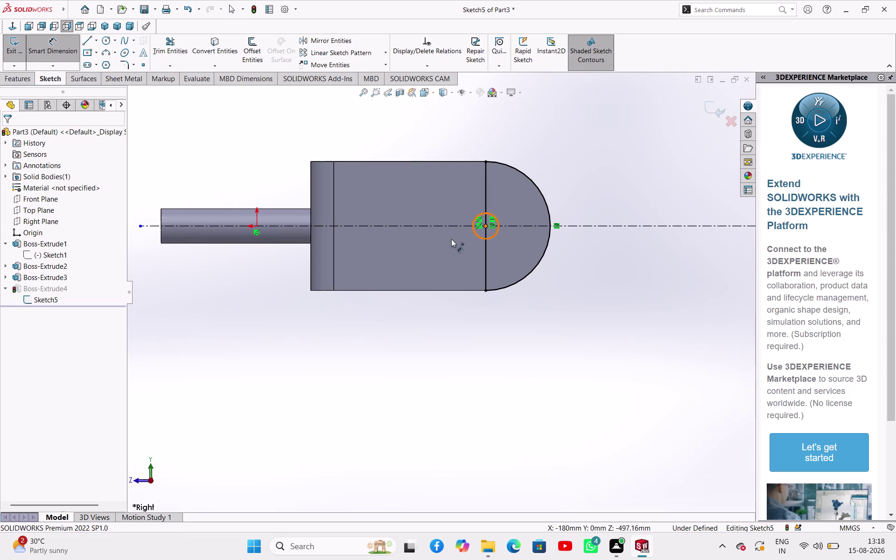
click(310, 189)
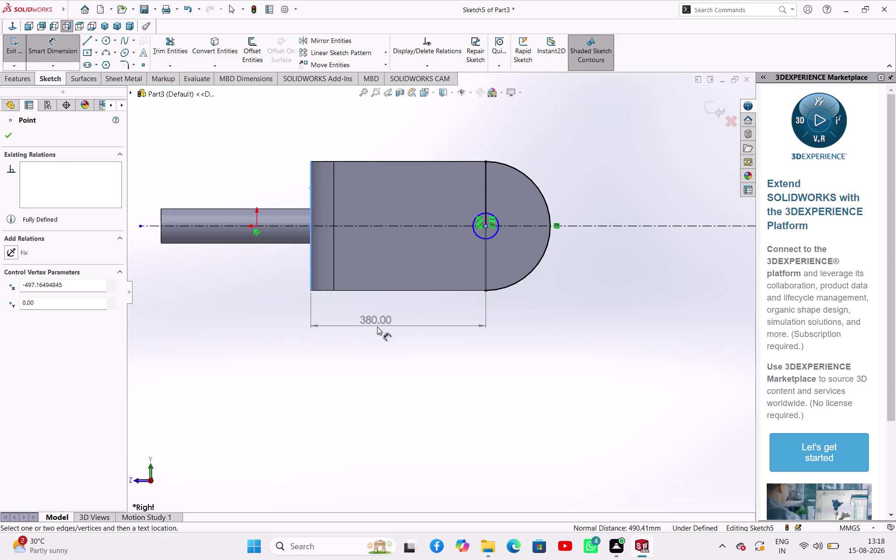
click(377, 327)
click(503, 273)
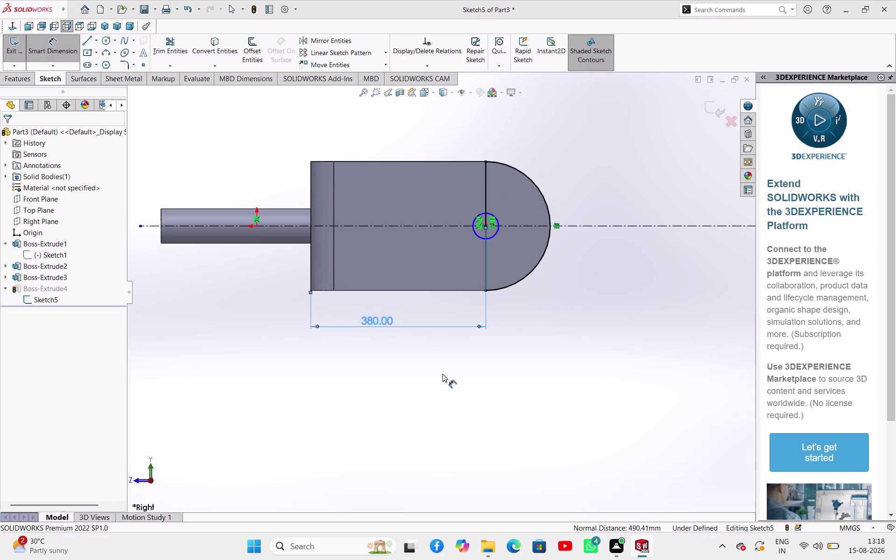
middle_drag(444, 374, 405, 362)
middle_drag(347, 356, 328, 346)
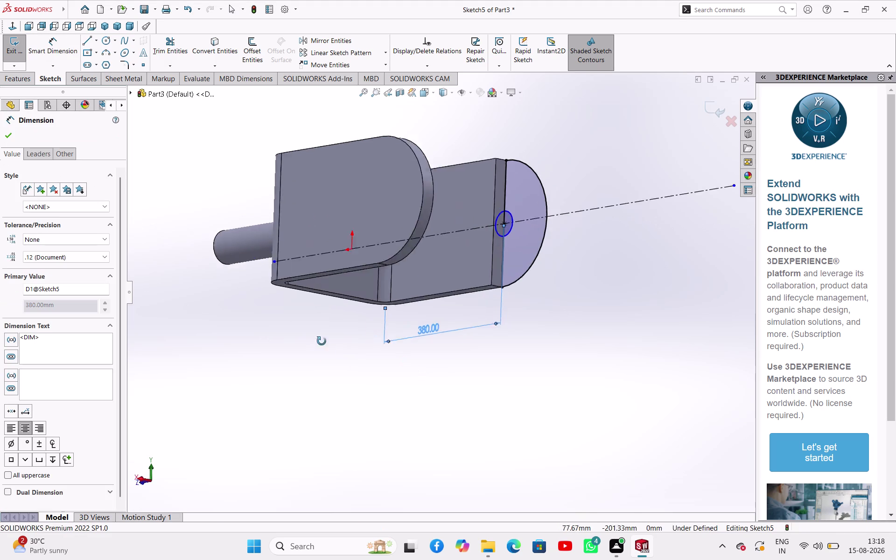
middle_drag(328, 345, 248, 288)
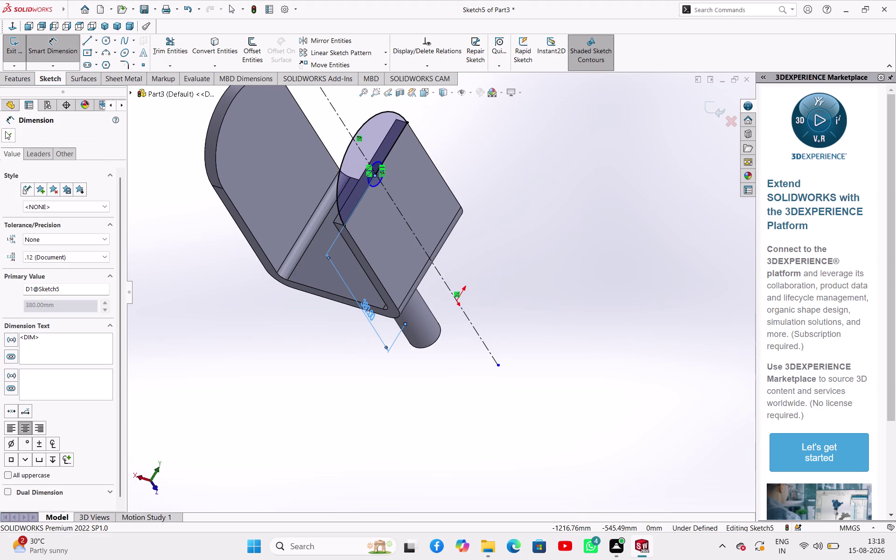
click(6, 132)
scroll(up, 3)
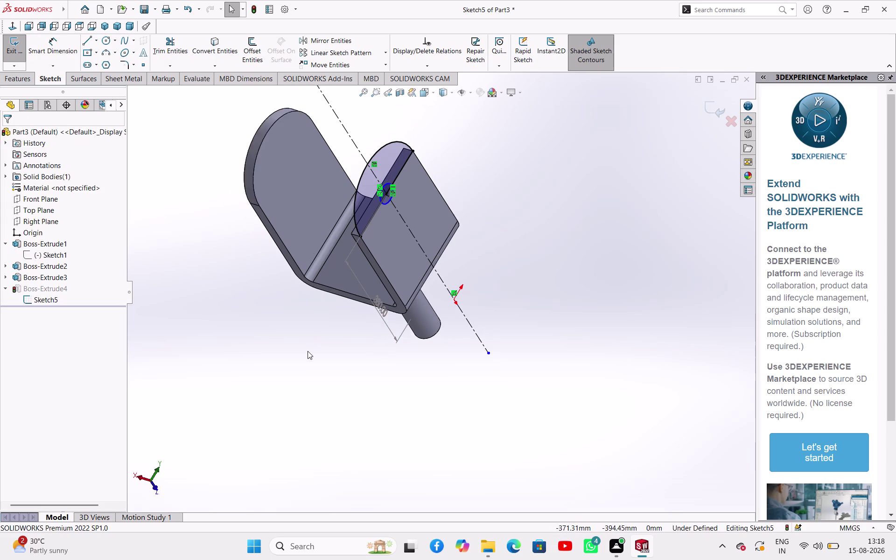
scroll(up, 3)
scroll(down, 3)
scroll(up, 3)
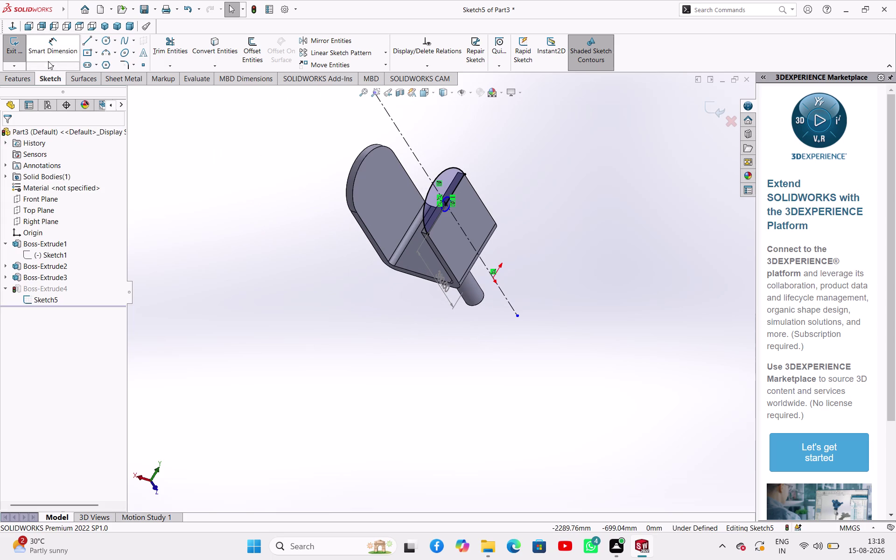
click(23, 55)
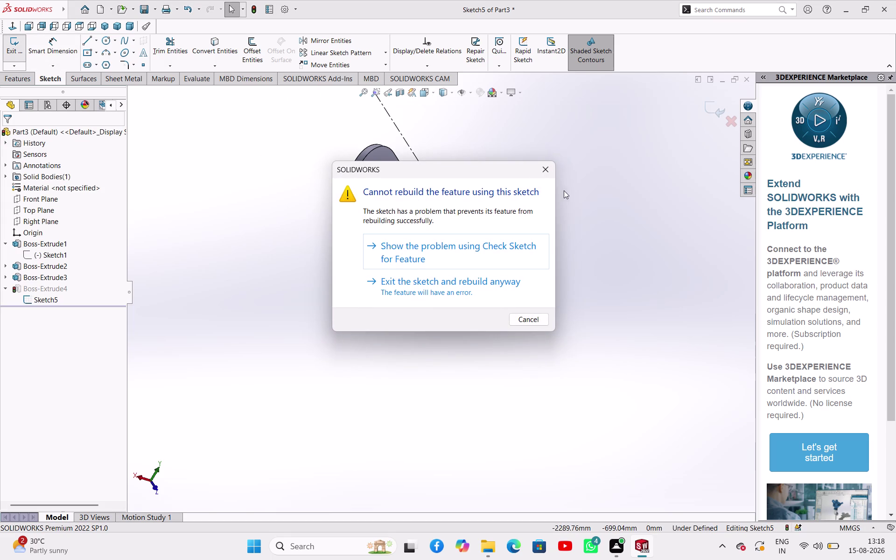
click(453, 252)
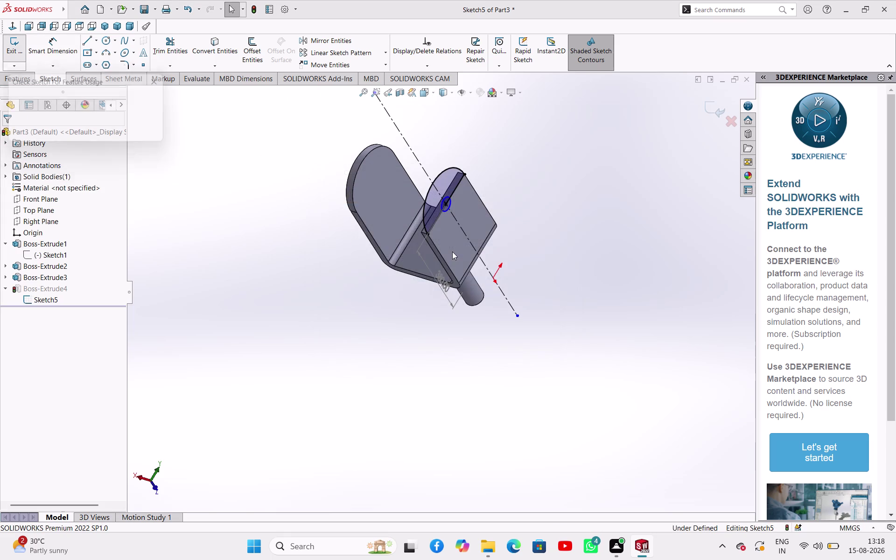
click(538, 220)
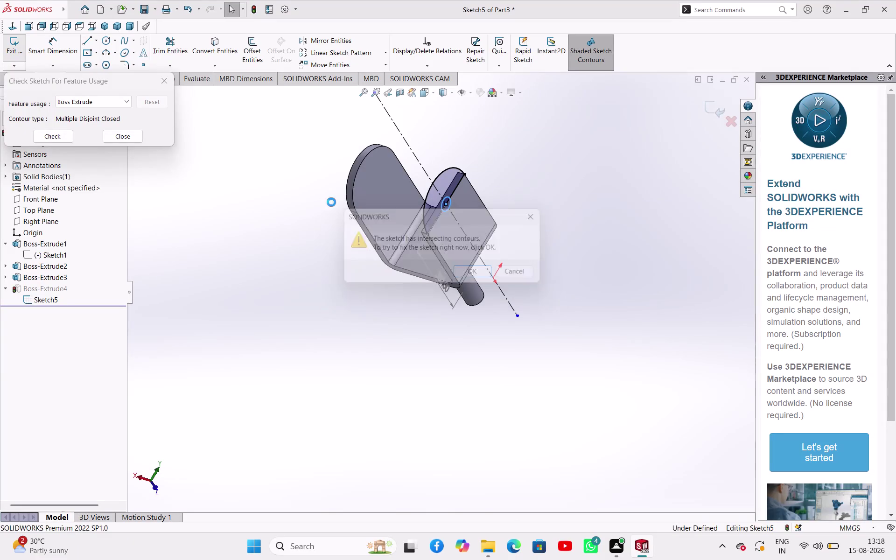
click(160, 76)
click(225, 266)
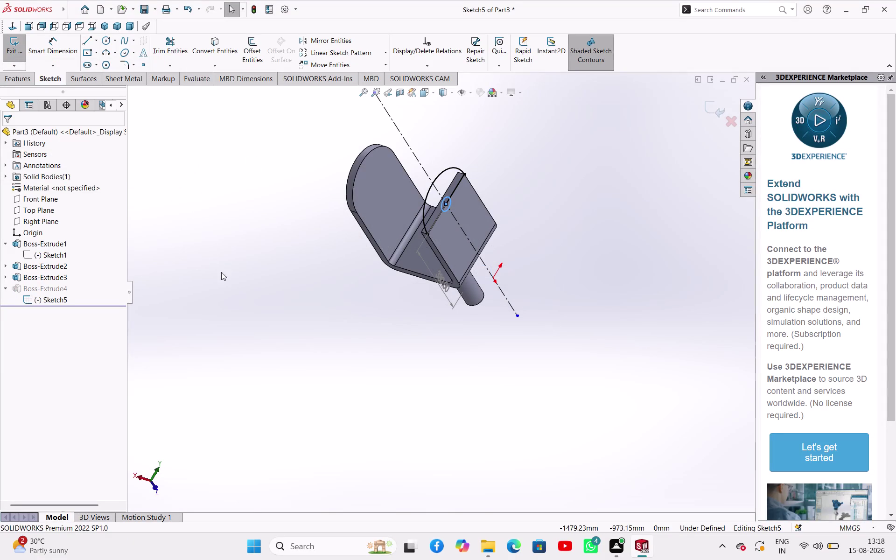
middle_drag(331, 277, 296, 266)
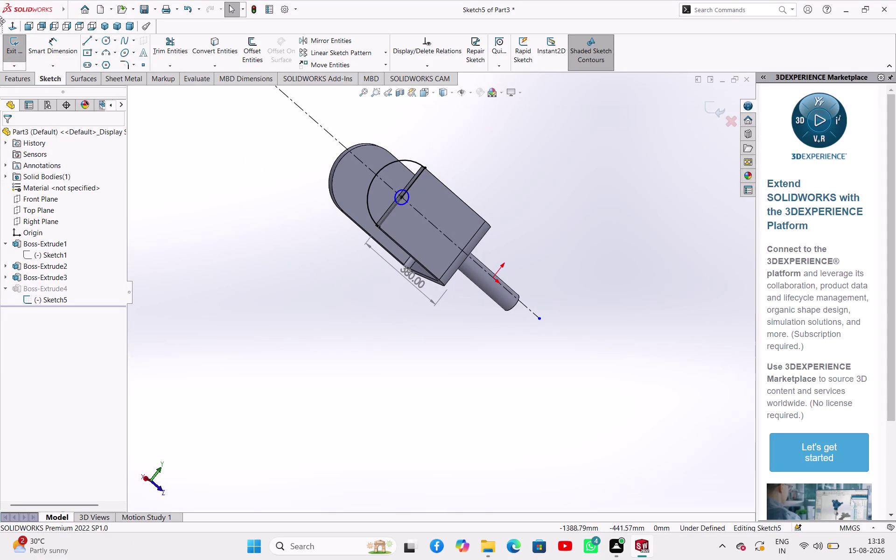
click(21, 51)
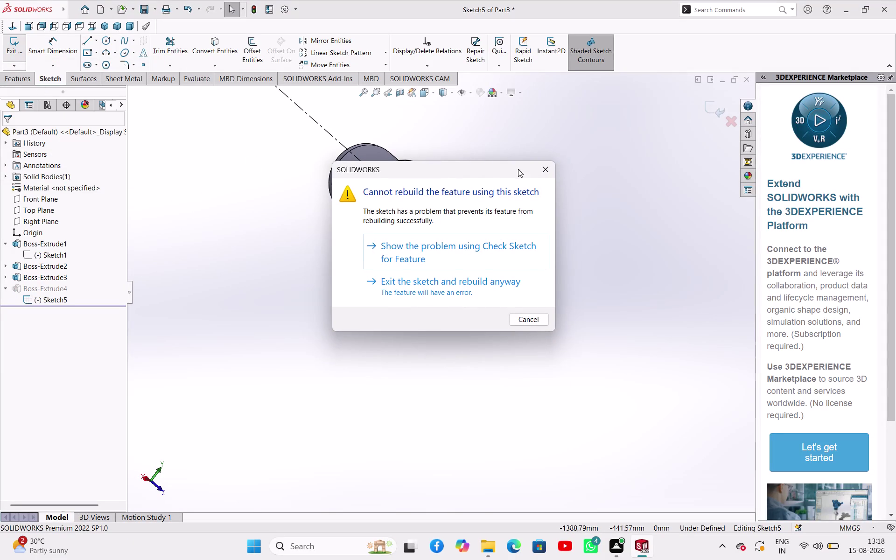
click(542, 170)
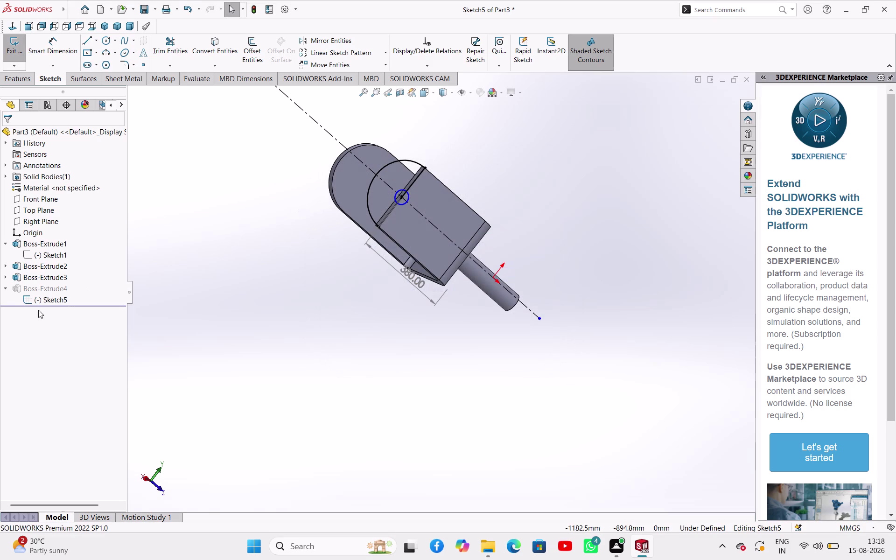
click(55, 299)
right_click(55, 300)
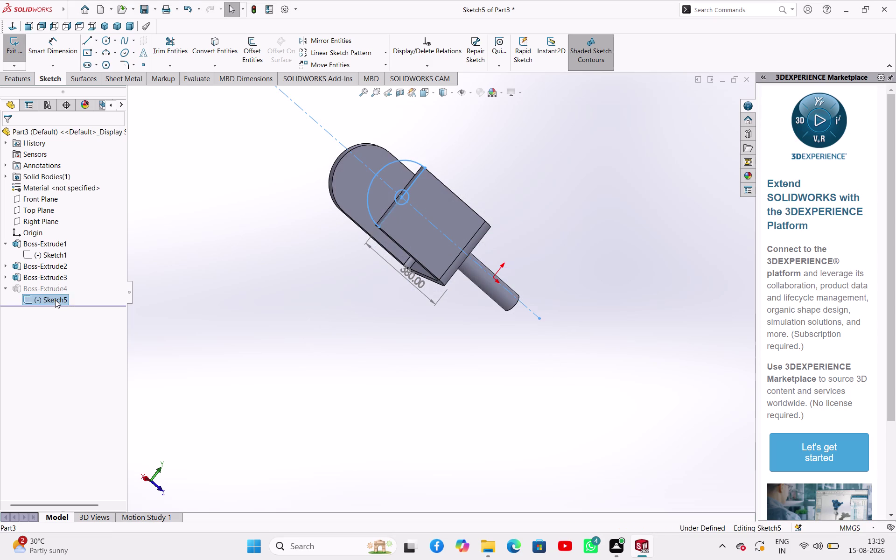
Reselect Sketch5 in the feature tree and browse its right-click options.
click(288, 243)
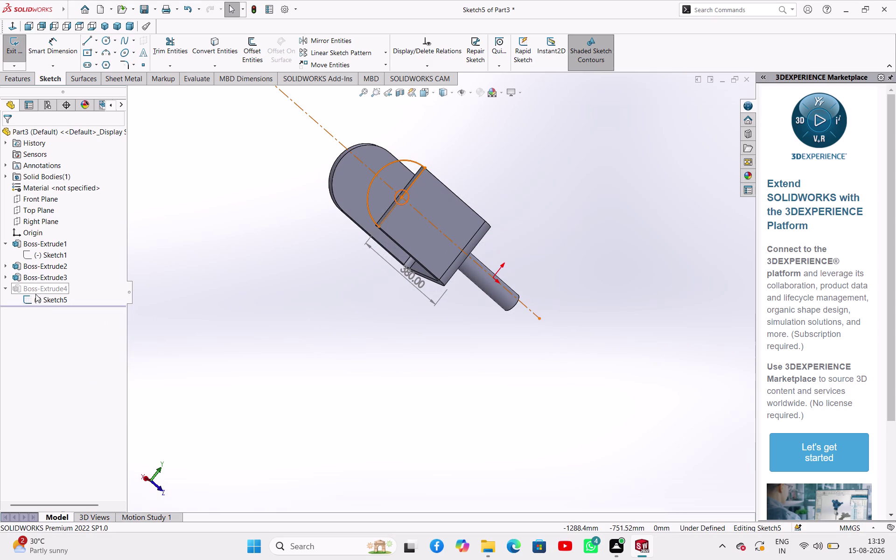
click(12, 288)
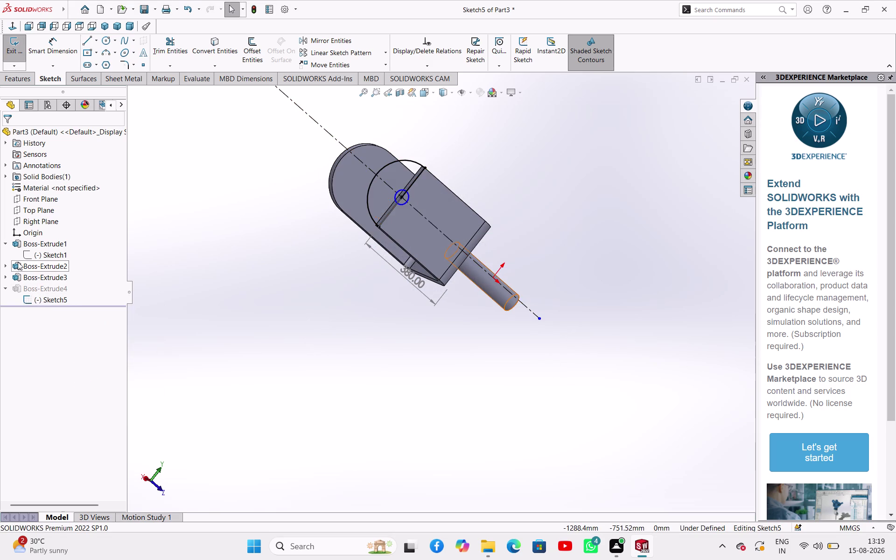
click(197, 273)
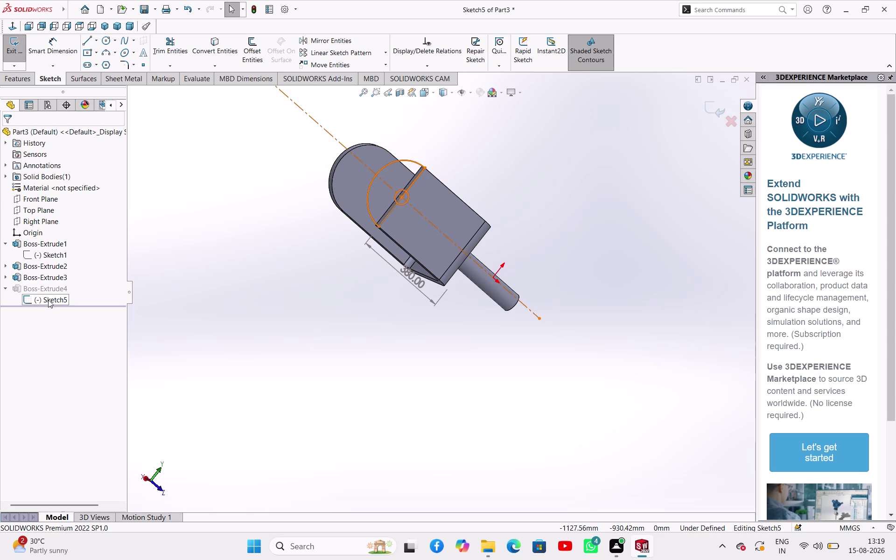
double_click(51, 297)
click(50, 298)
right_click(50, 297)
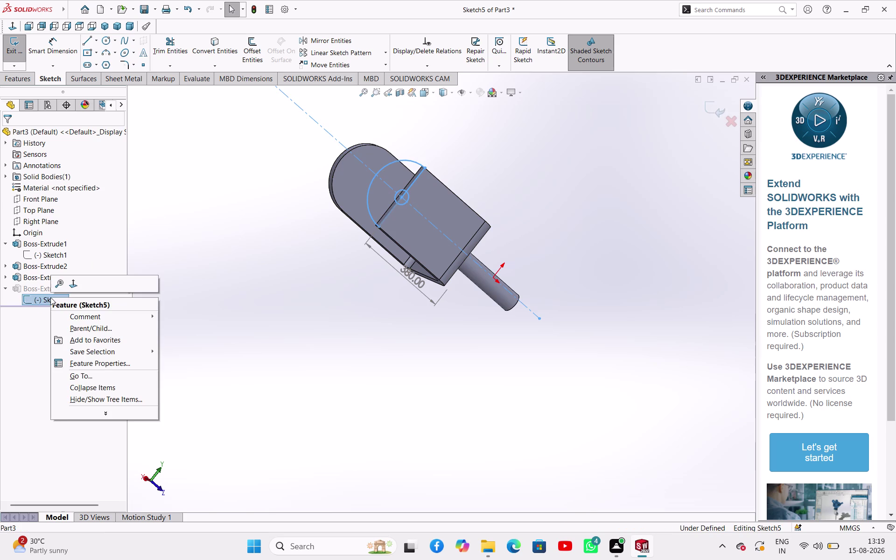
click(211, 283)
right_click(219, 280)
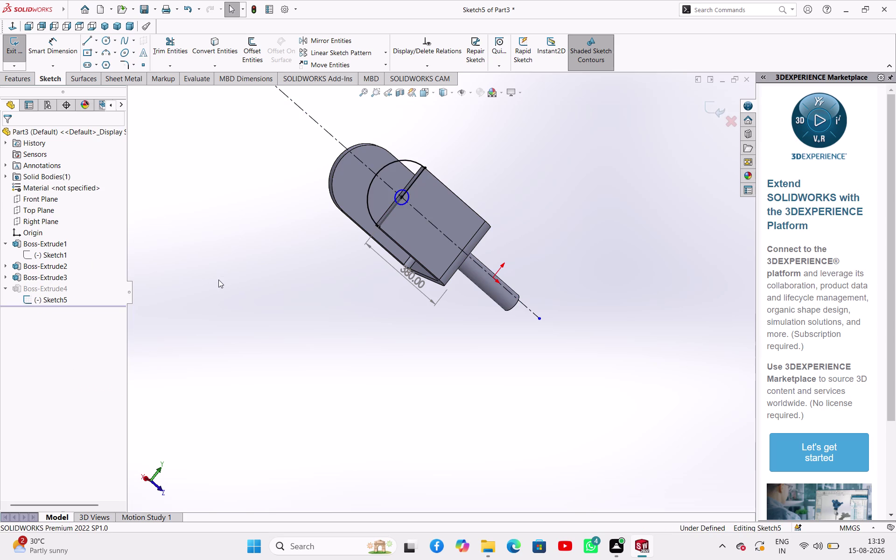
click(189, 204)
click(18, 74)
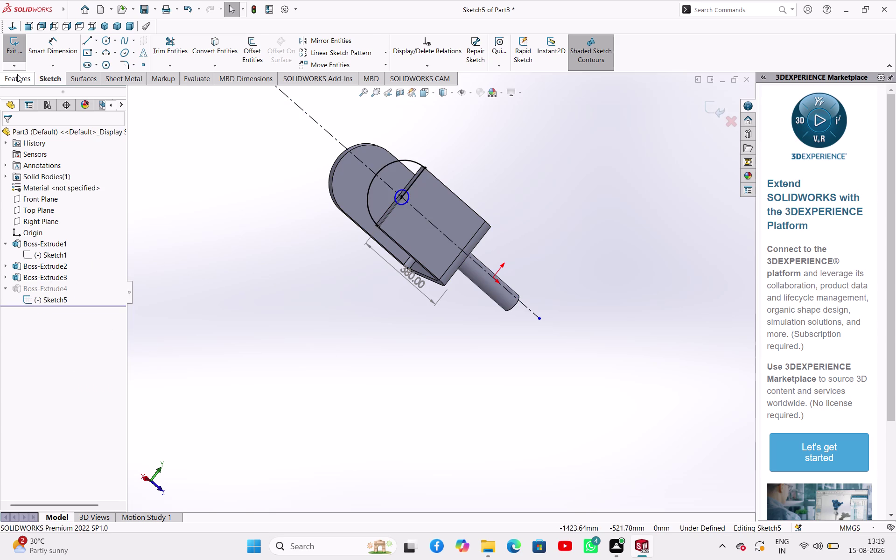
click(51, 79)
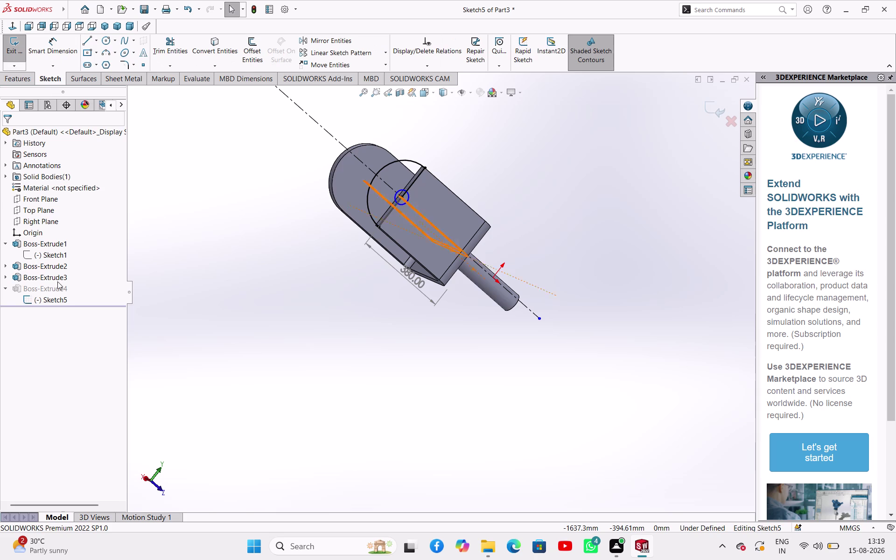
right_click(53, 297)
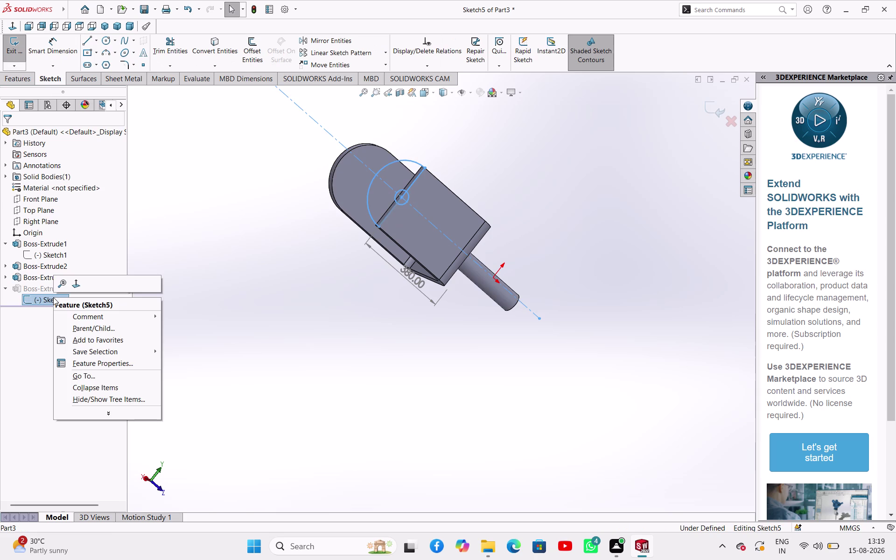
click(283, 325)
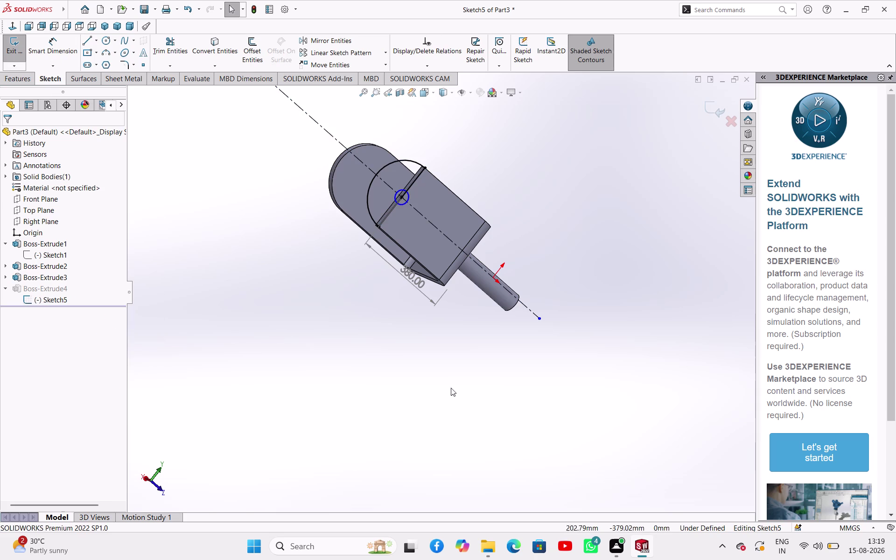
View the sketch straight on, delete the 380 dimension, and exit the sketch.
scroll(up, 3)
scroll(down, 3)
scroll(up, 3)
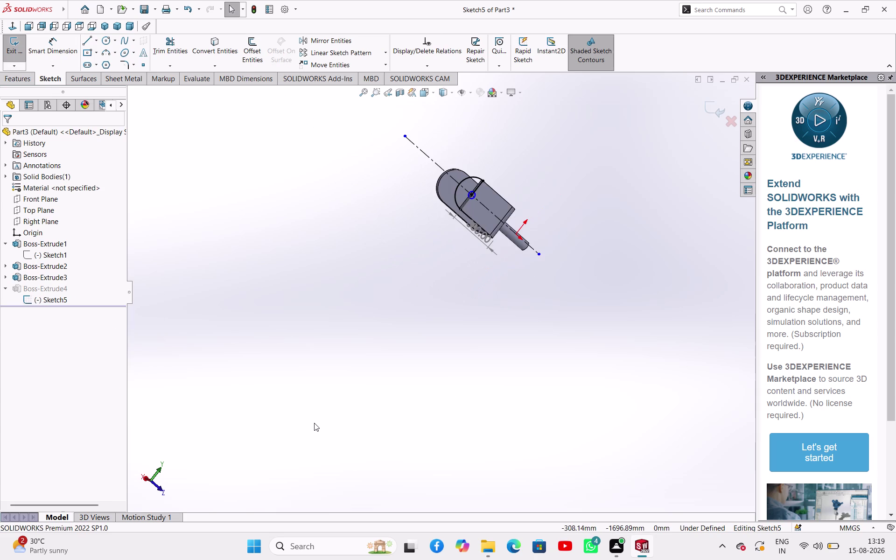
click(147, 477)
scroll(down, 3)
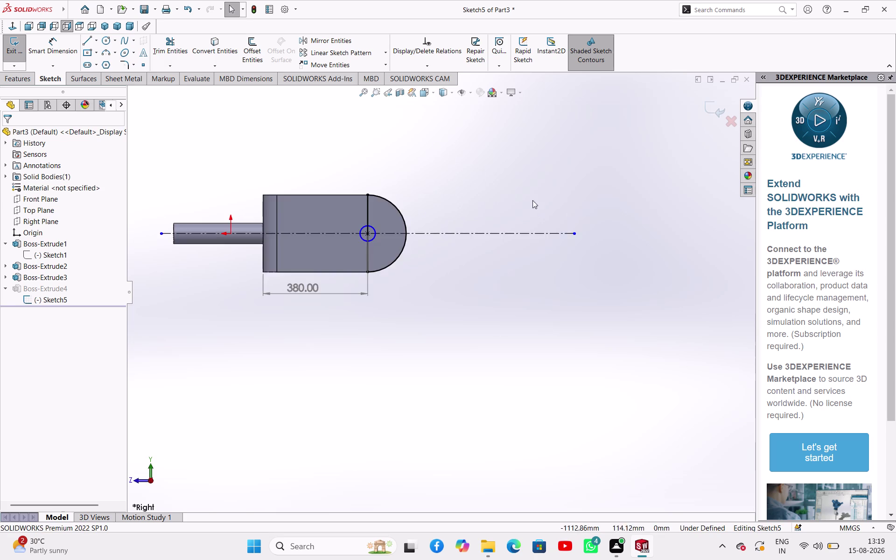
scroll(down, 3)
click(263, 349)
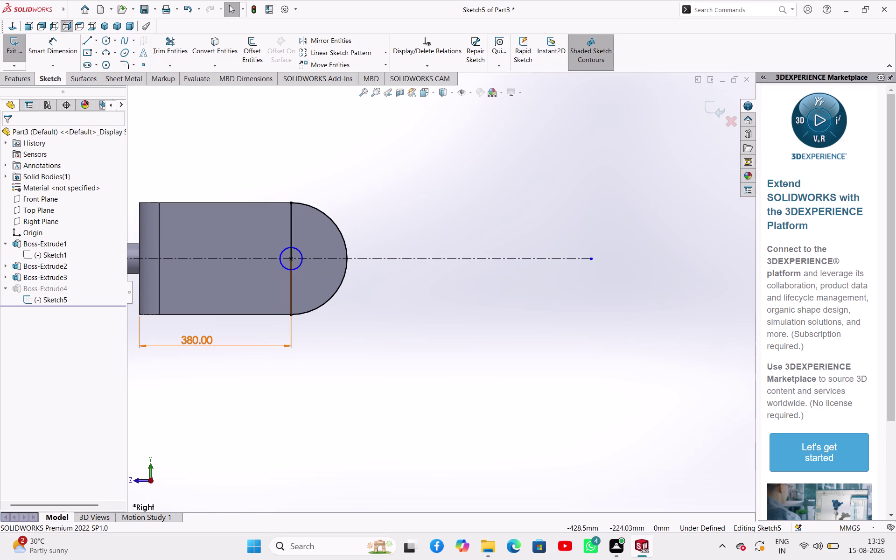
key(Delete)
click(427, 452)
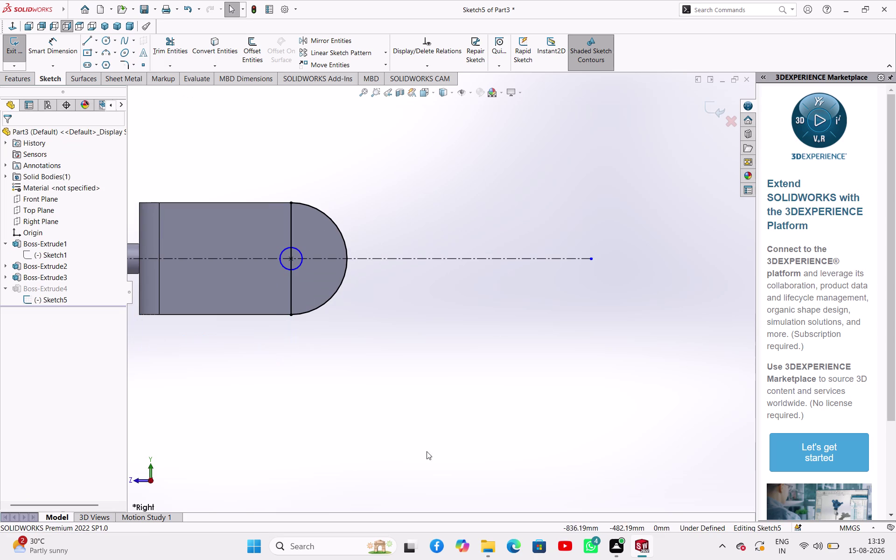
click(14, 47)
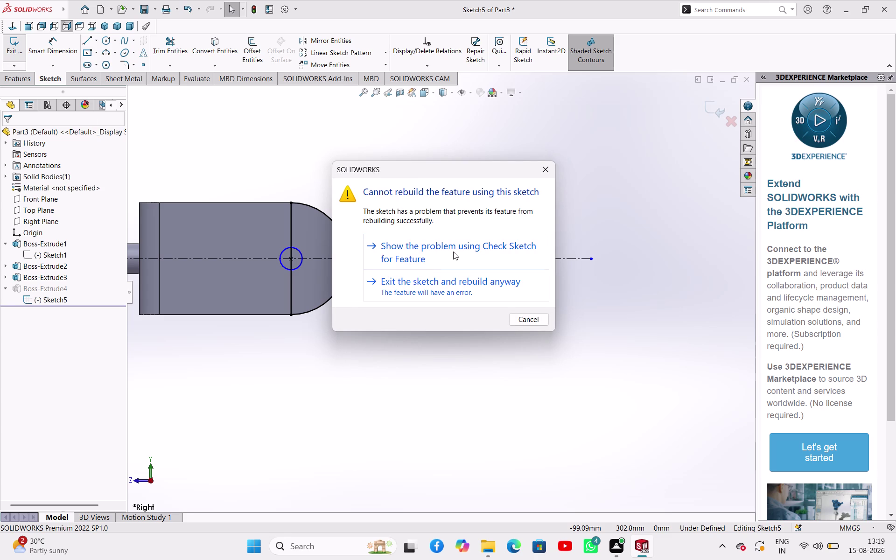
click(453, 251)
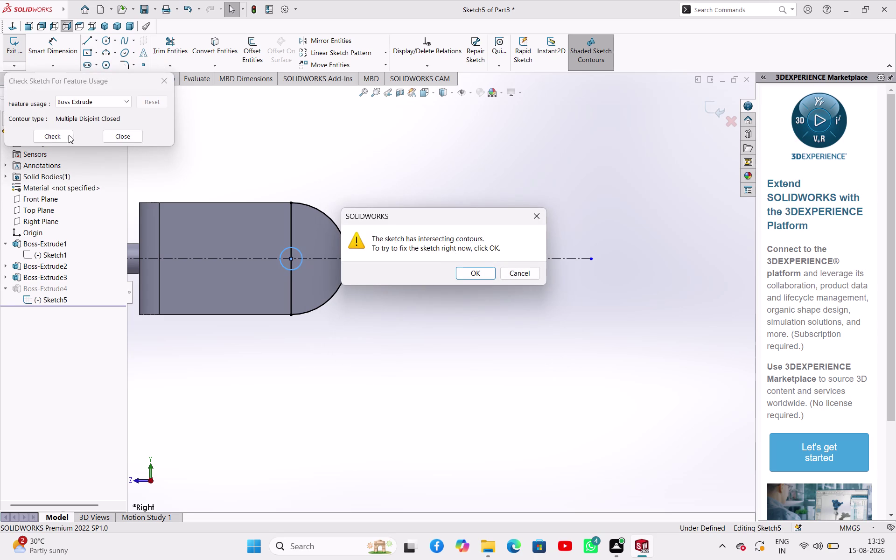
click(67, 135)
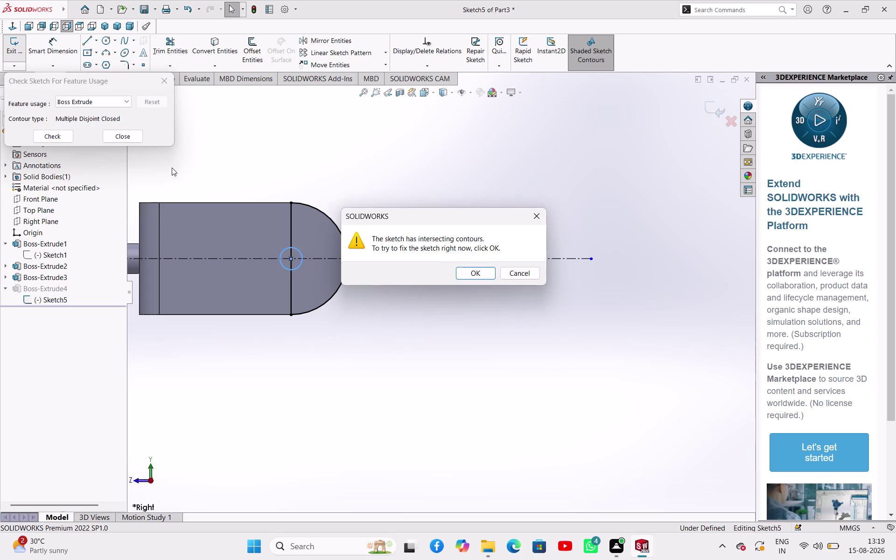
click(493, 277)
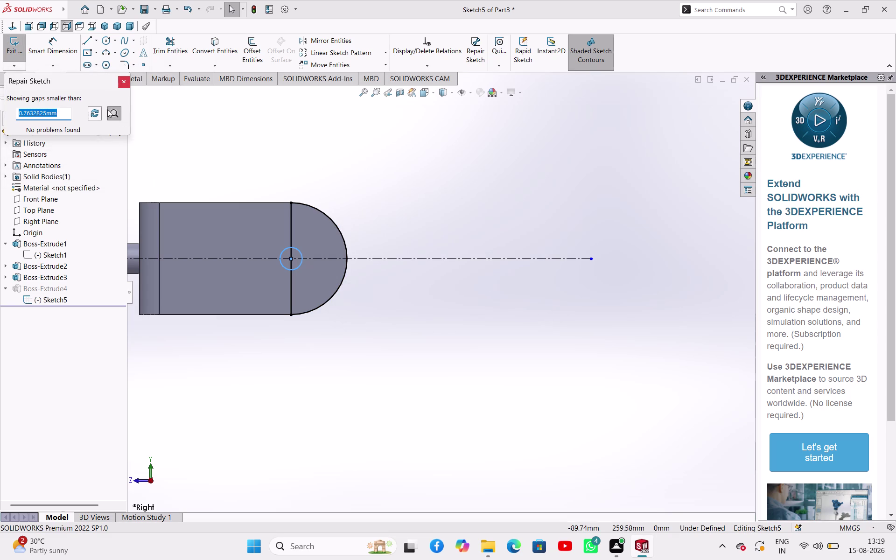
click(96, 112)
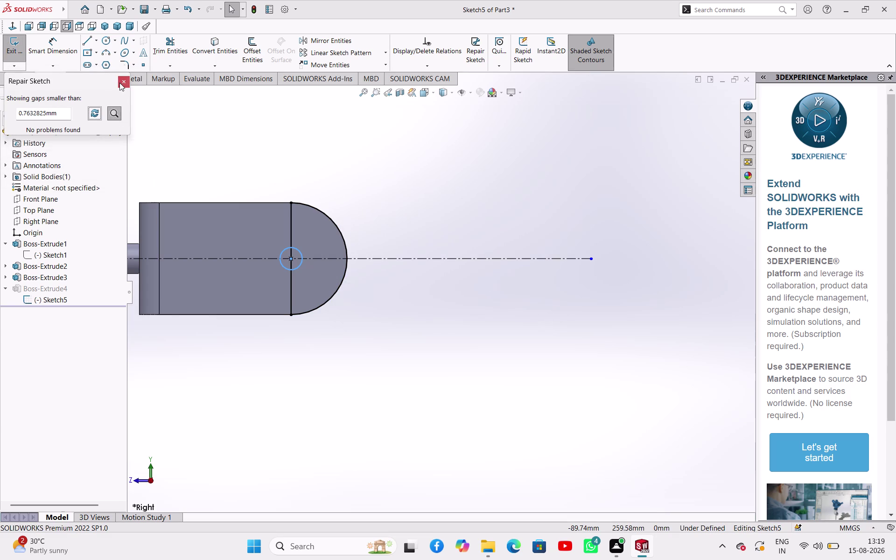
click(120, 81)
right_click(51, 300)
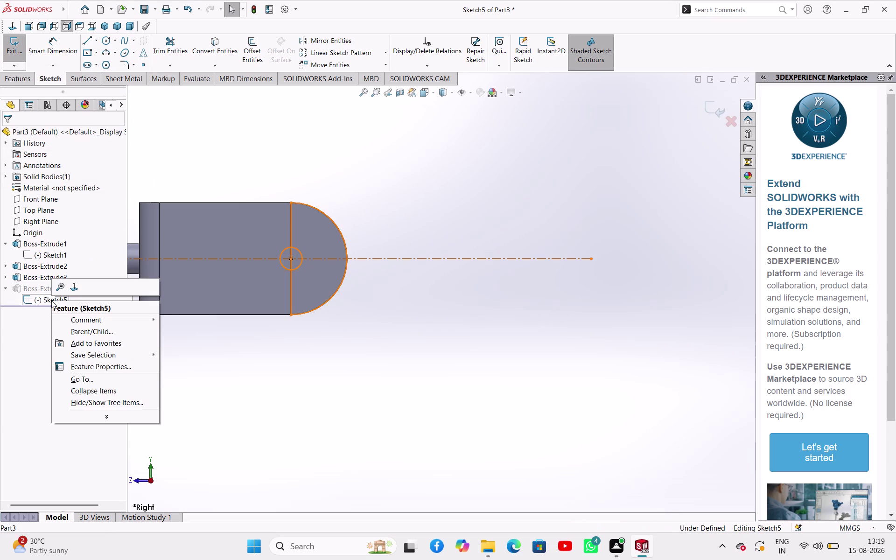
click(385, 212)
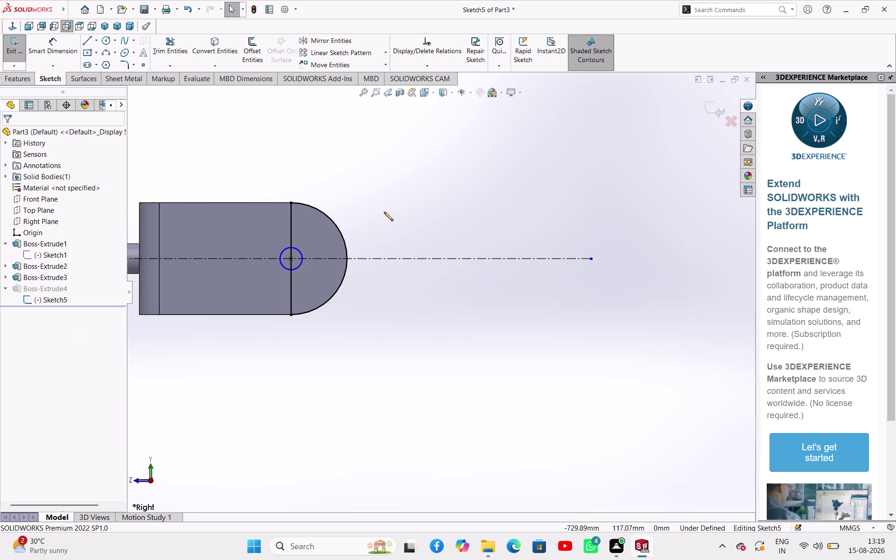
Undo away the small circle and centerline, then exit Sketch5 to rebuild Boss-Extrude4.
key(ctrl+z)
key(ctrl+z)
key(ctrl+z)
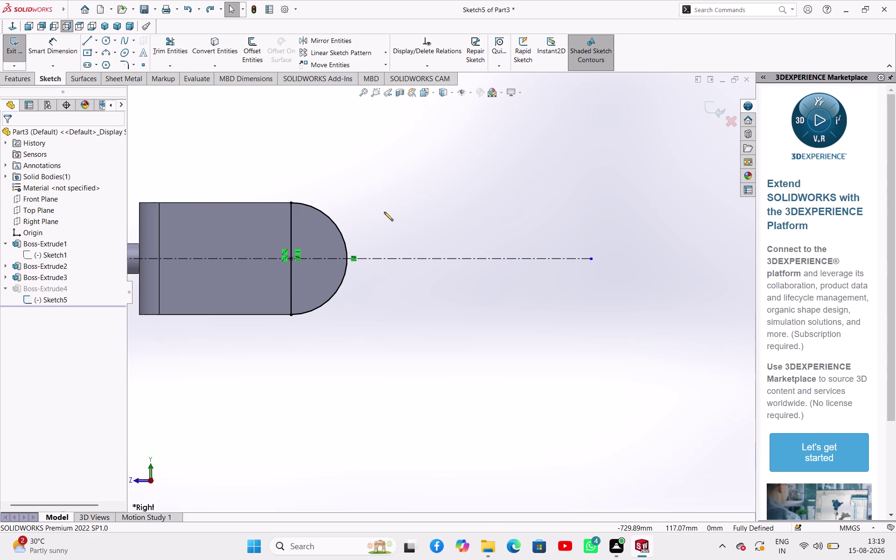
key(ctrl+z)
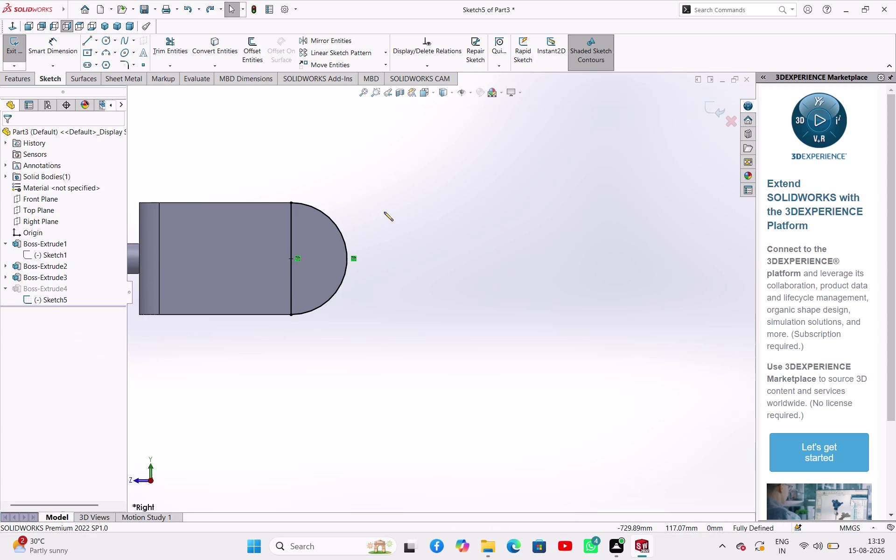
click(18, 47)
click(472, 314)
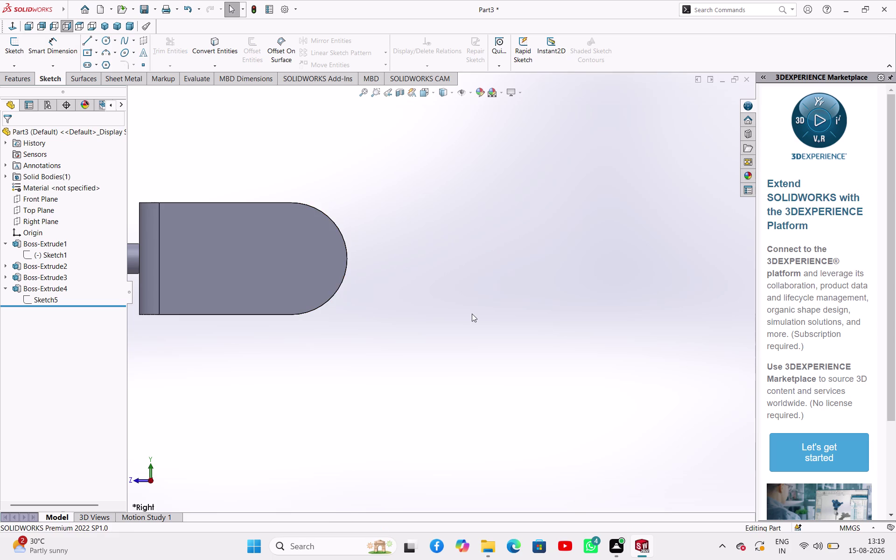
middle_drag(472, 314, 456, 272)
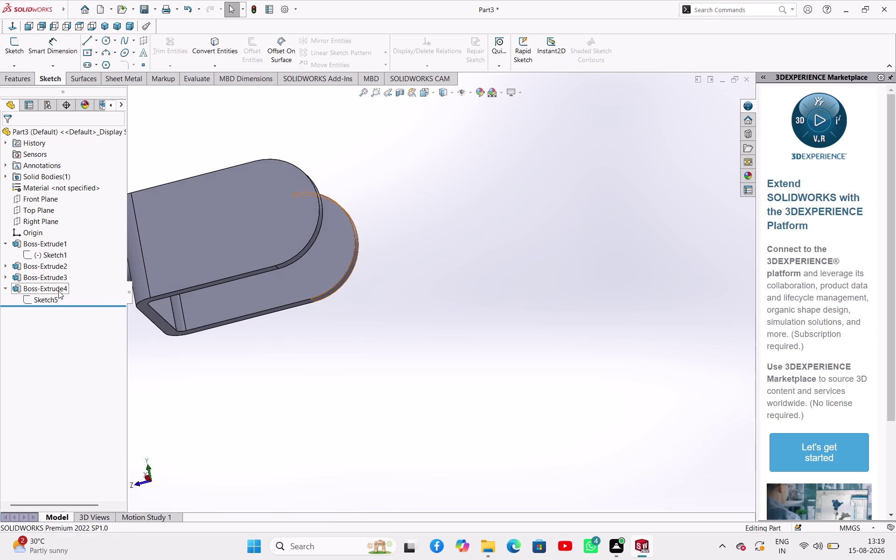
Edit Sketch5, inspect the bracket from front and side views, then undo out.
click(54, 303)
click(63, 275)
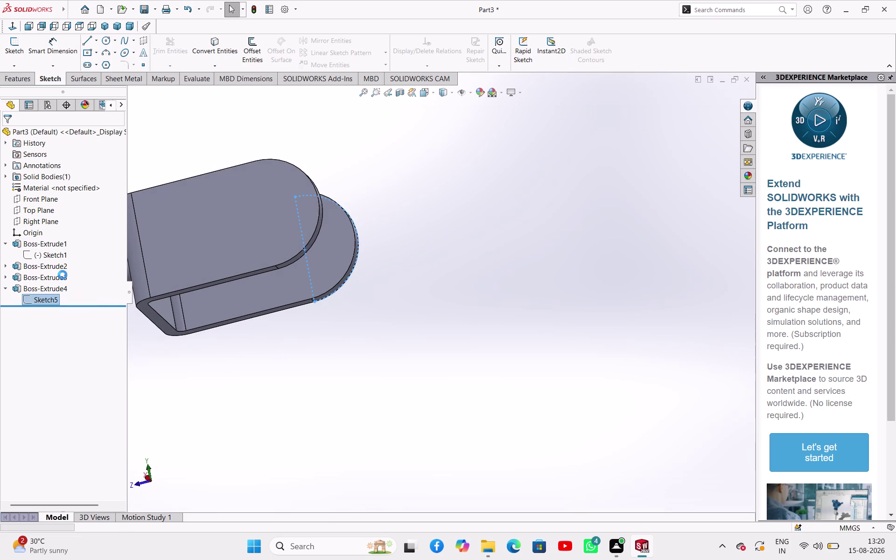
click(411, 127)
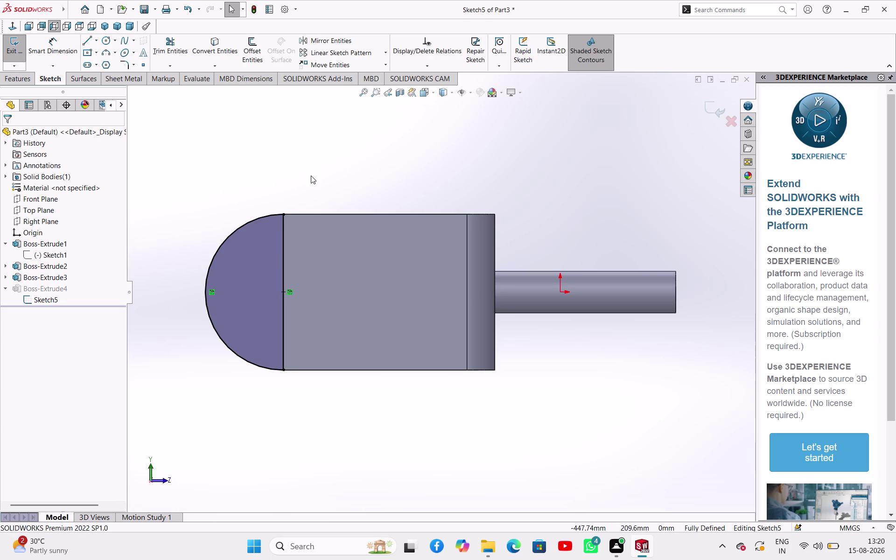
middle_drag(311, 176, 318, 218)
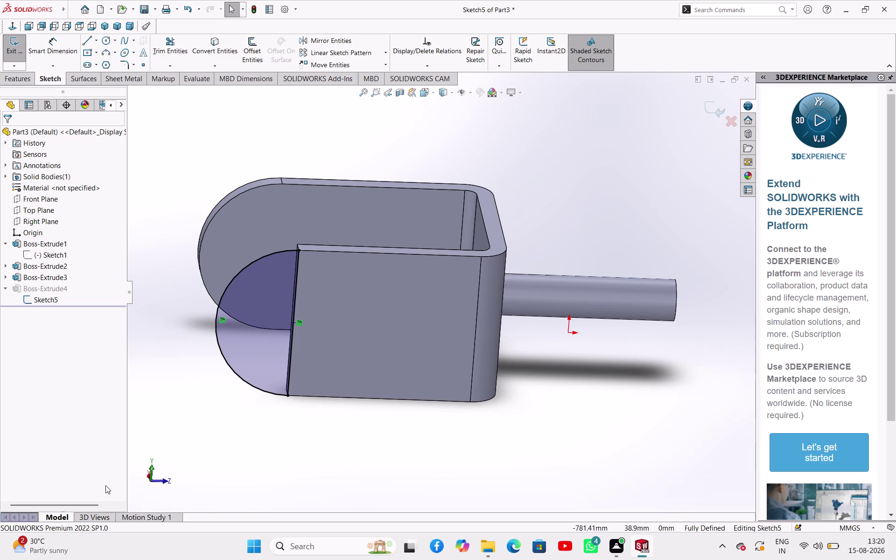
click(151, 477)
click(167, 479)
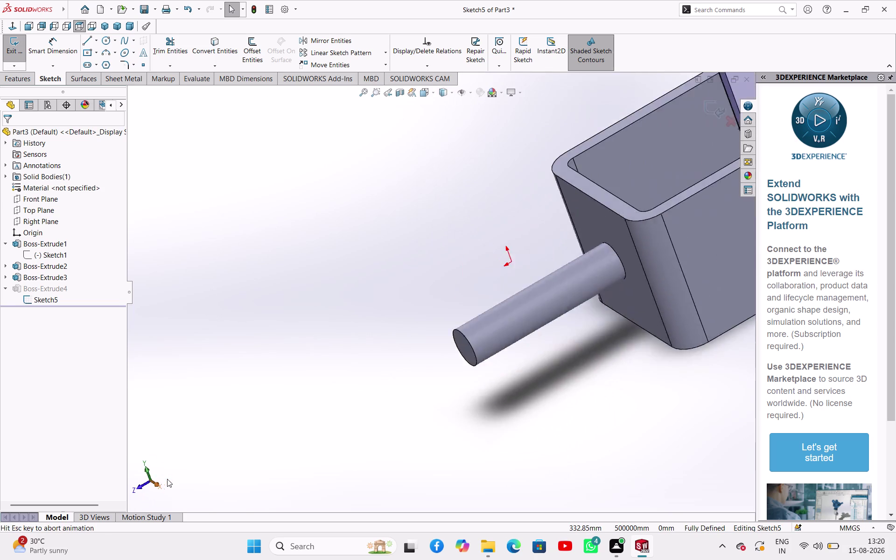
click(140, 484)
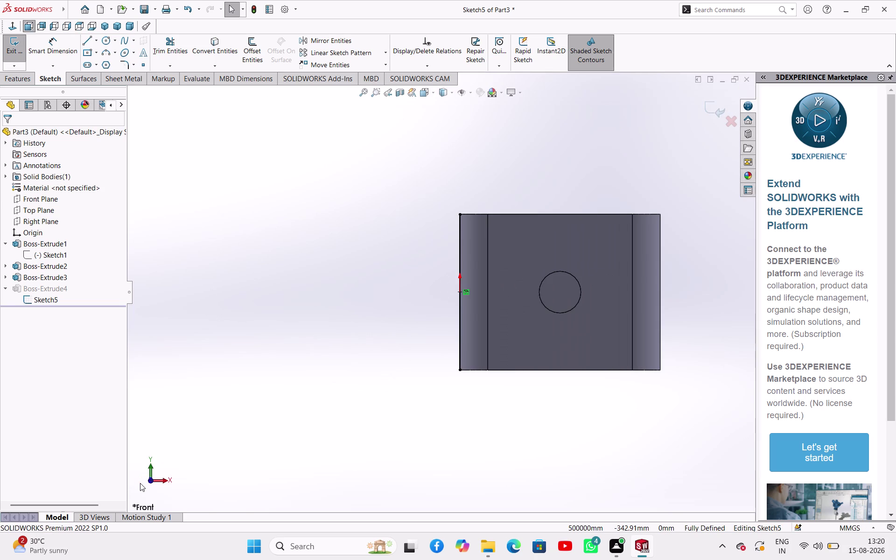
click(157, 481)
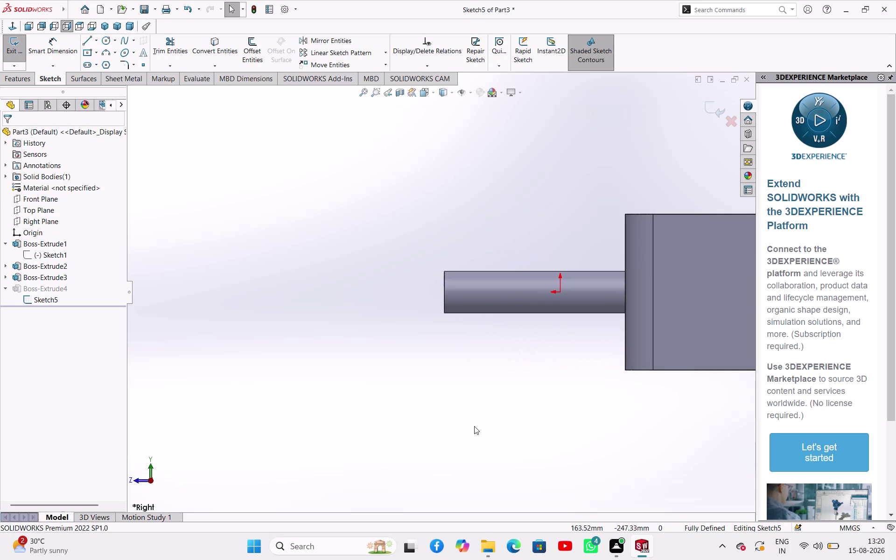
scroll(up, 3)
scroll(down, 3)
scroll(down, 3)
scroll(up, 3)
middle_drag(637, 310, 636, 378)
click(259, 284)
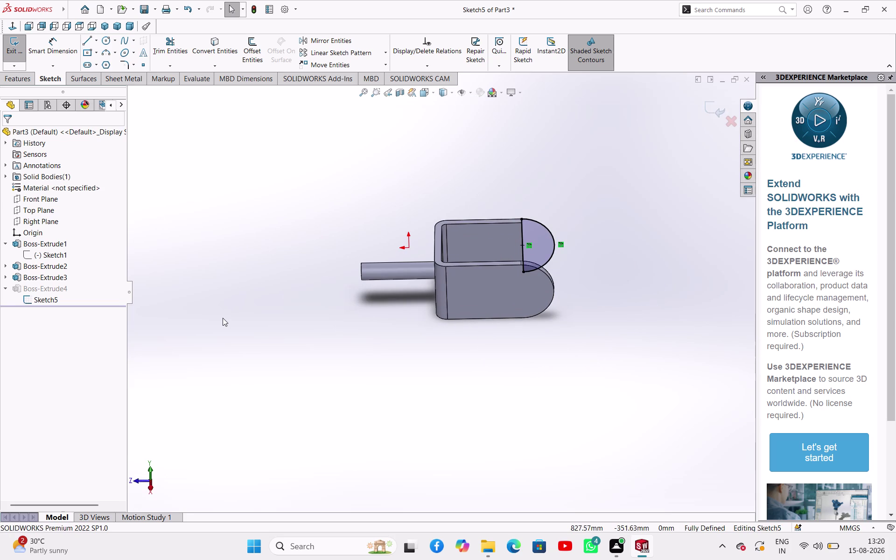
key(ctrl+z)
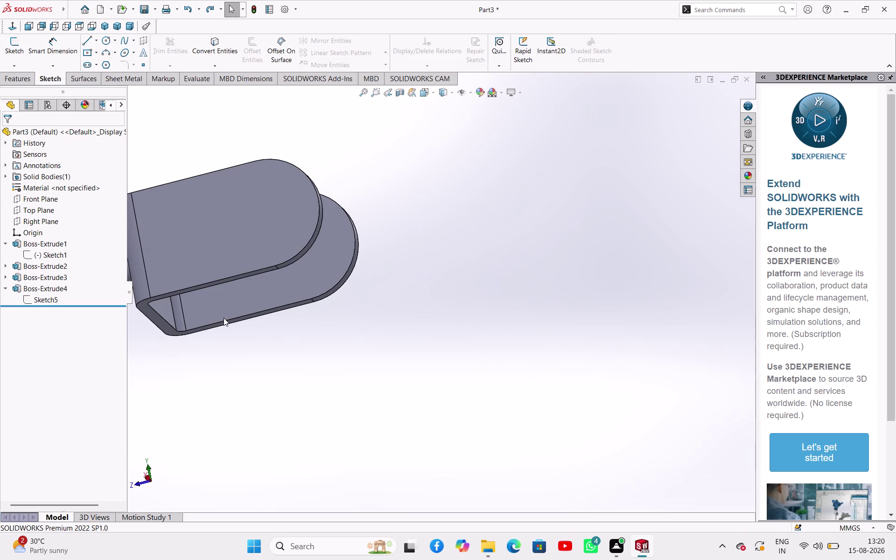
Reopen Sketch5 and draw a circle at the wall end with a 50 mm diameter.
click(55, 297)
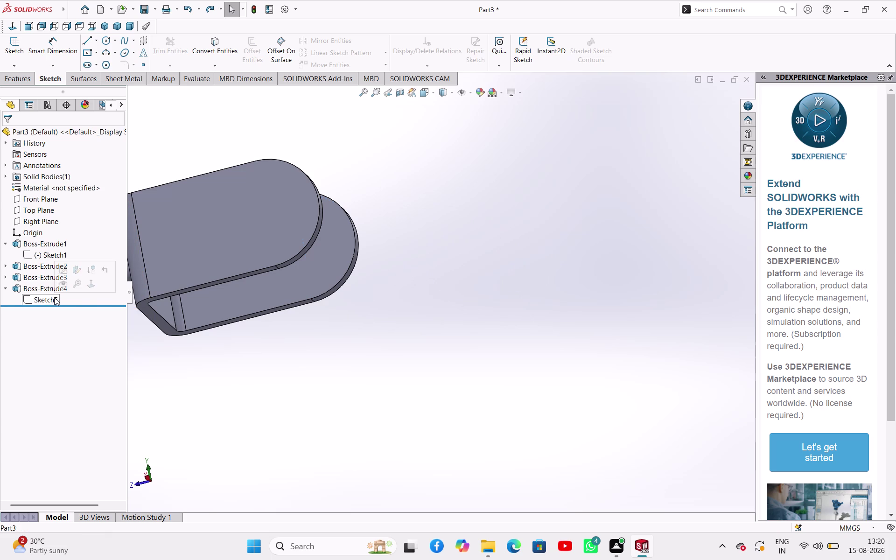
click(63, 272)
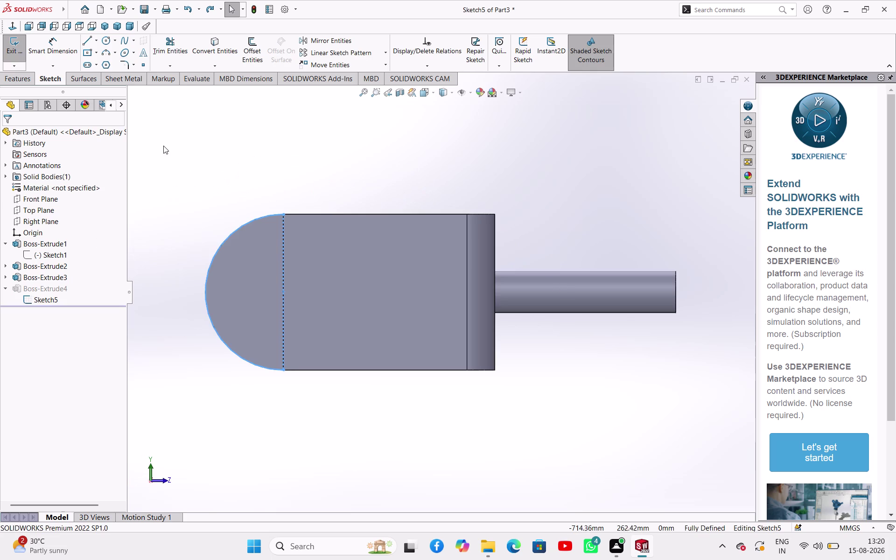
click(164, 146)
click(110, 44)
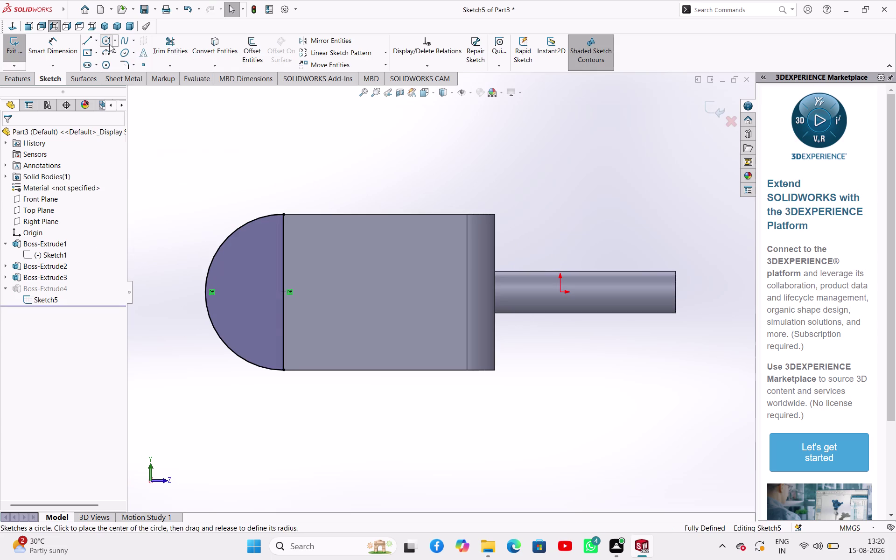
click(282, 294)
click(289, 305)
right_click(214, 213)
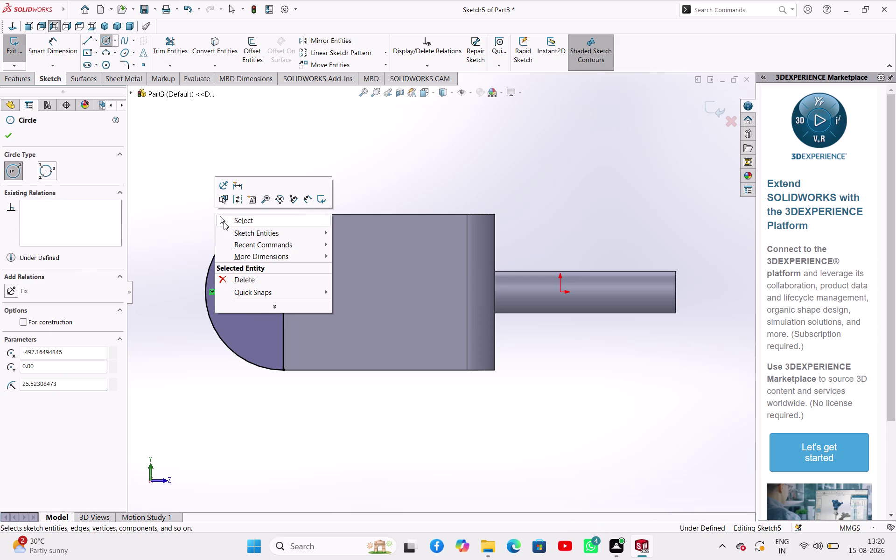
click(224, 223)
right_drag(205, 207, 225, 170)
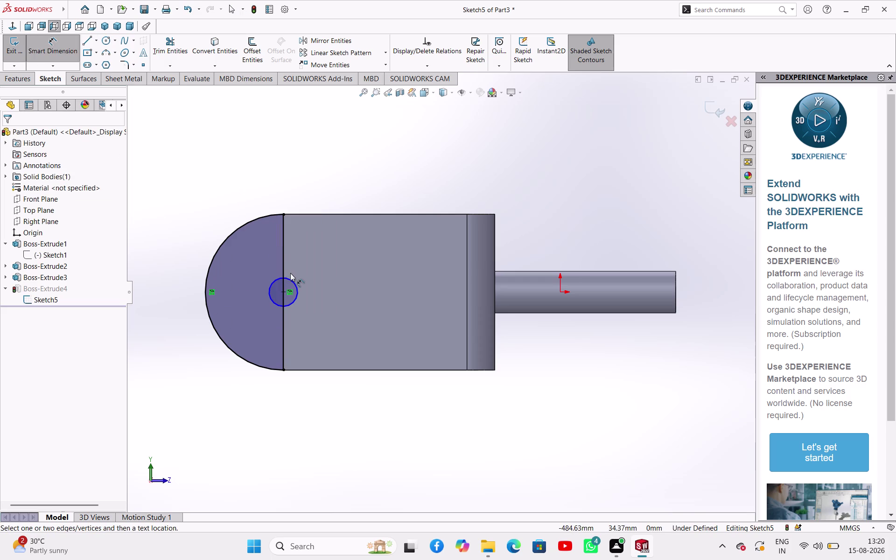
click(291, 280)
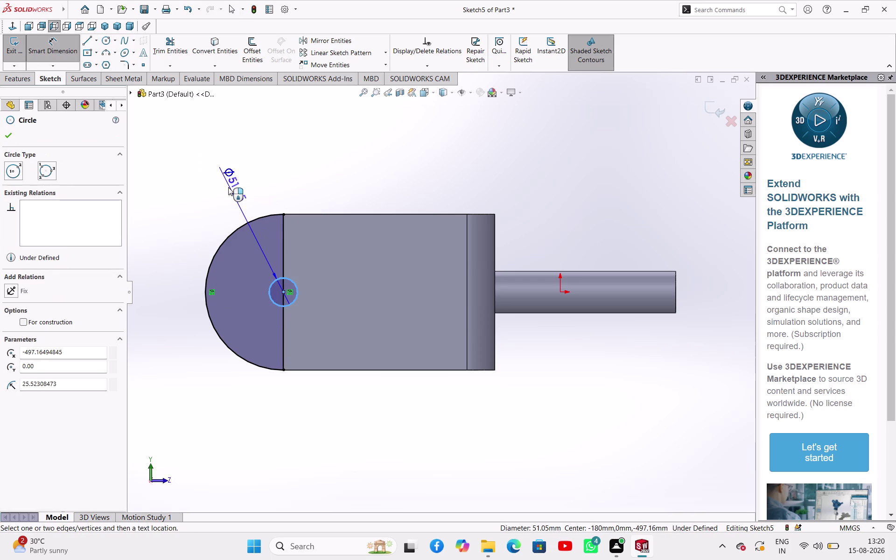
click(229, 187)
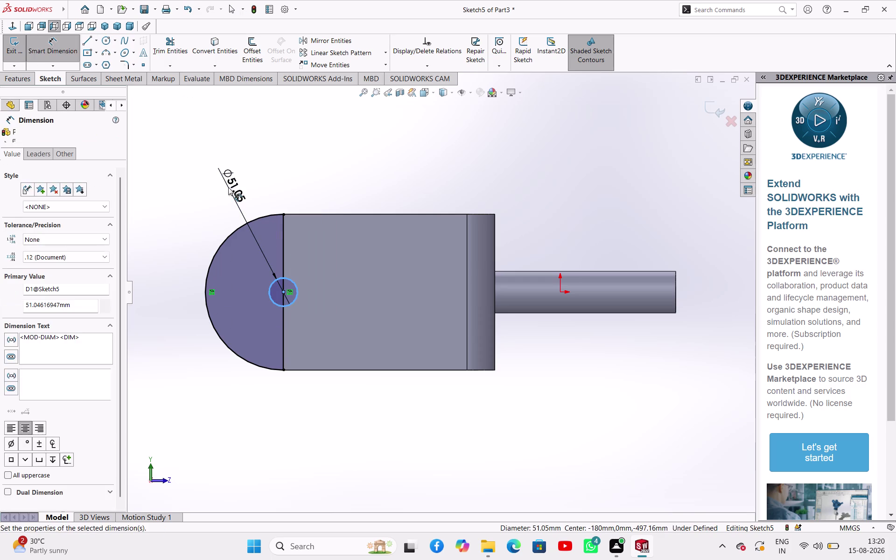
text(50)
key(Return)
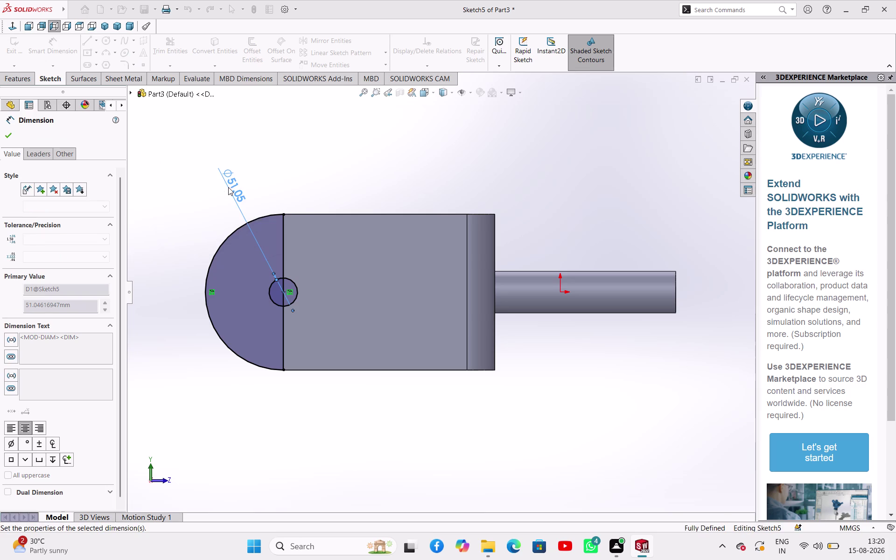
click(3, 131)
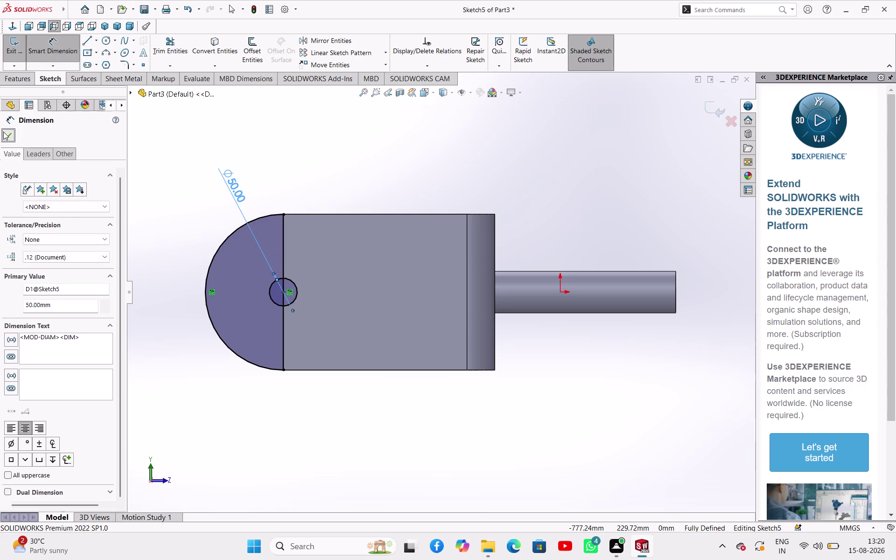
Exit the sketch, dismiss the rebuild error, and undo back to rebuild Boss-Extrude4.
click(18, 43)
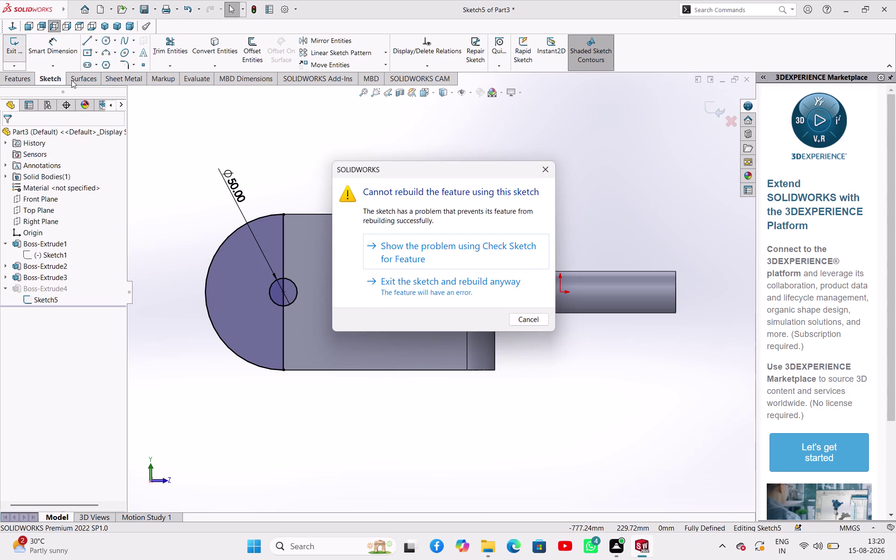
click(543, 171)
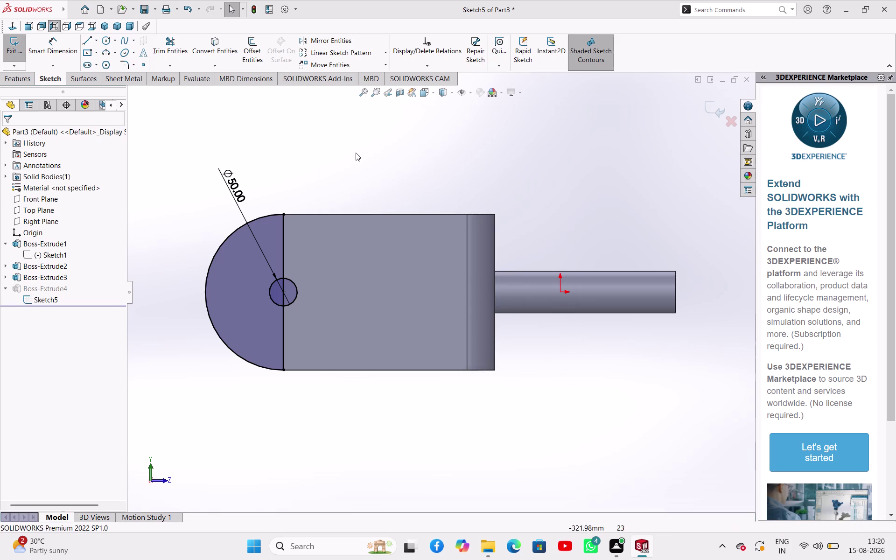
click(355, 151)
key(ctrl+z)
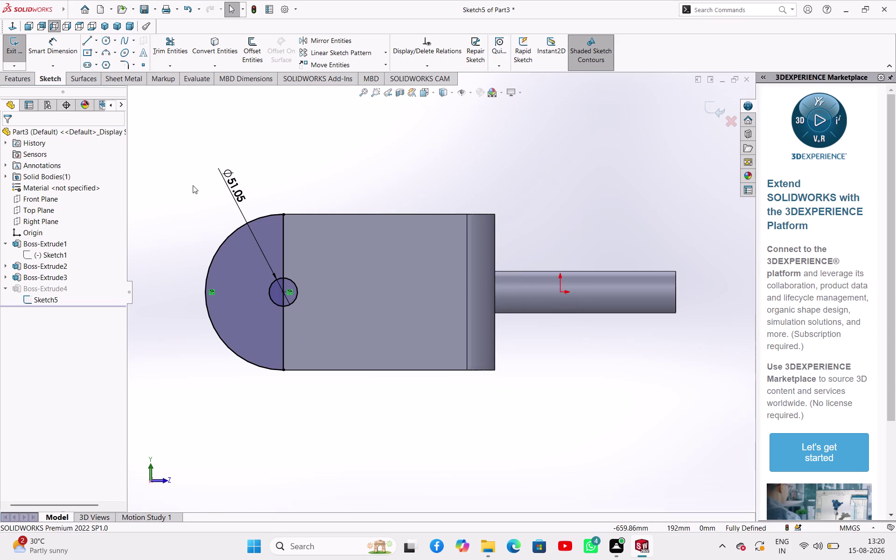
key(ctrl+z)
key(ctrl+z)
key(ctrl+z)
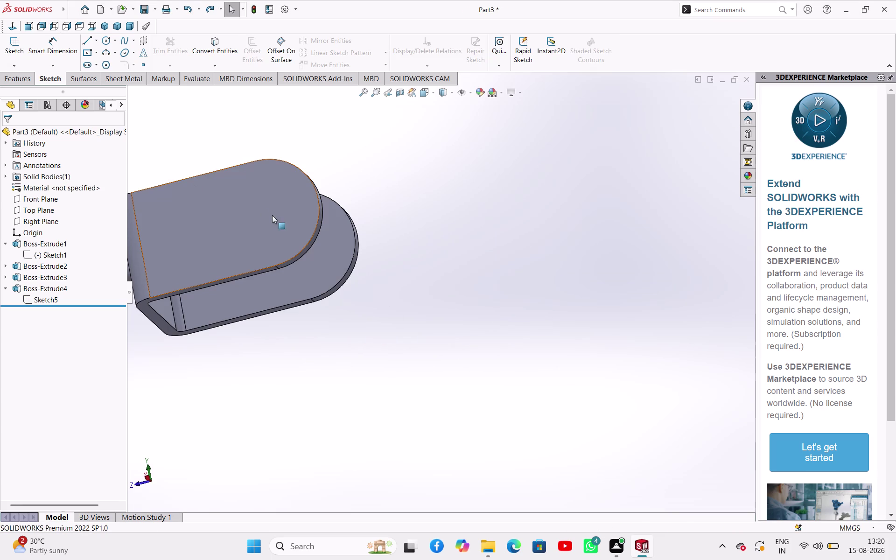
Start a new sketch on the rounded wall face, viewed normal to it.
click(286, 221)
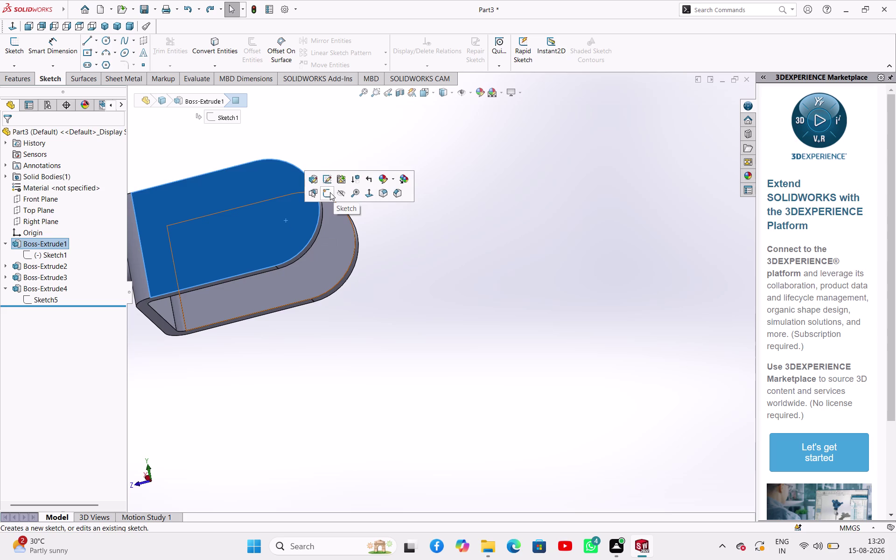
click(330, 192)
click(329, 201)
scroll(up, 3)
scroll(down, 3)
click(107, 42)
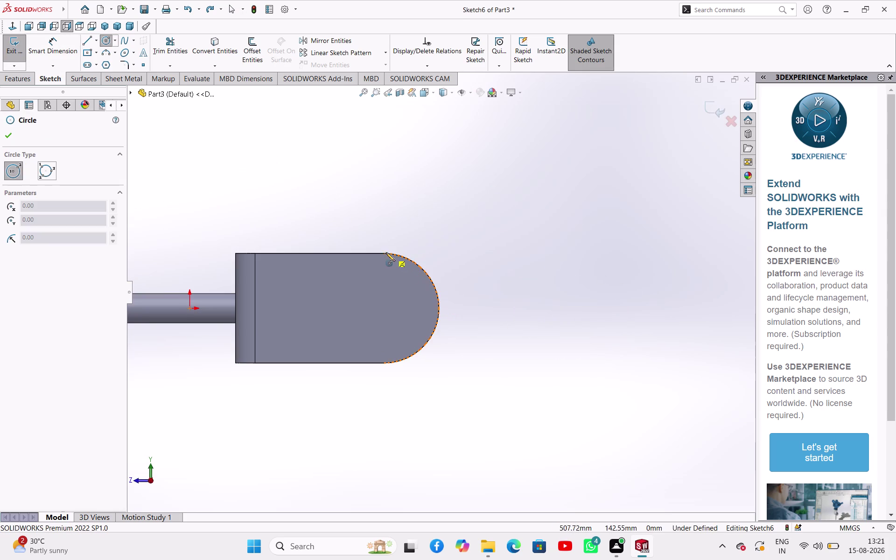
Draw a circle centred on the wall end's arc centre.
click(384, 308)
click(389, 318)
right_click(317, 185)
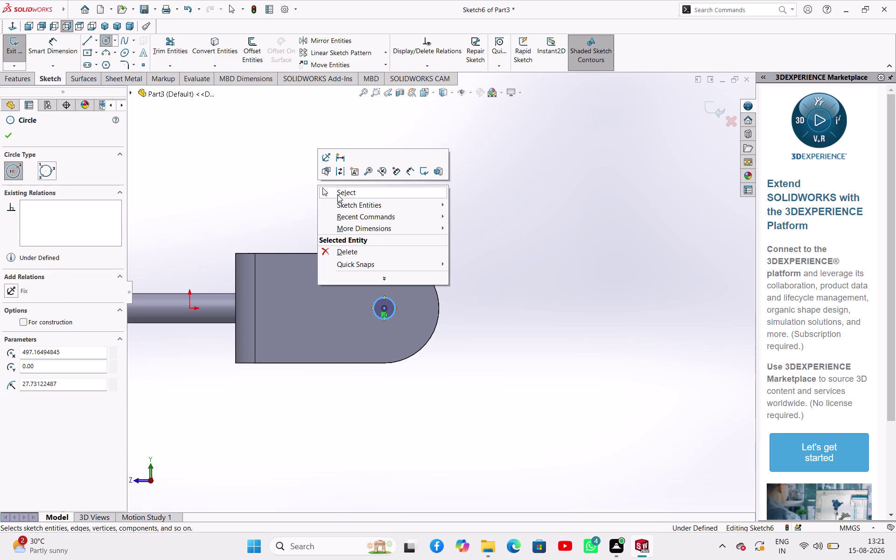
click(337, 194)
right_drag(320, 213, 337, 140)
click(384, 307)
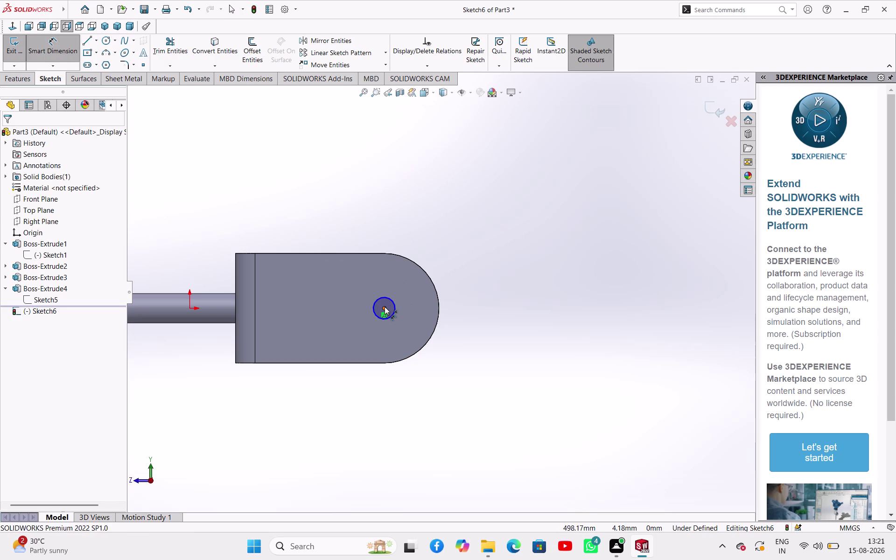
Try a height dimension and a 380 edge-distance dimension, cancelling both as redundant.
click(377, 252)
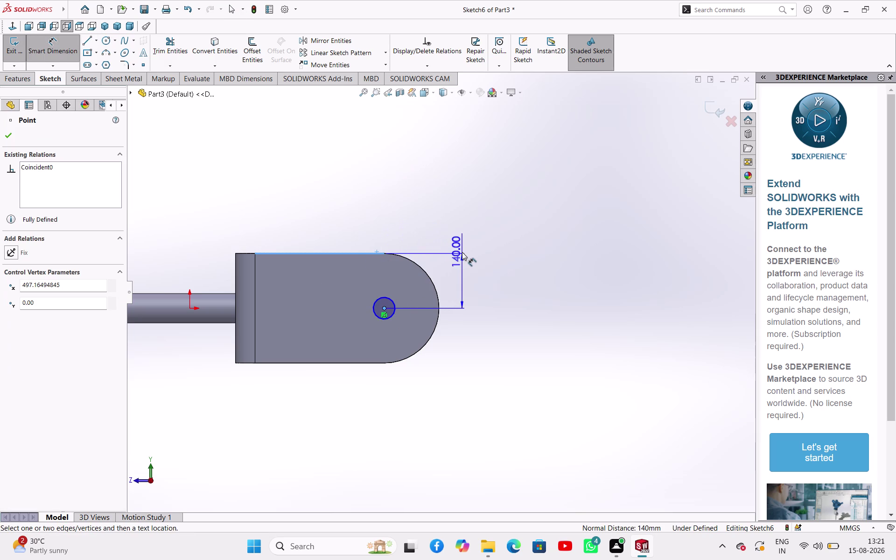
click(462, 252)
click(505, 289)
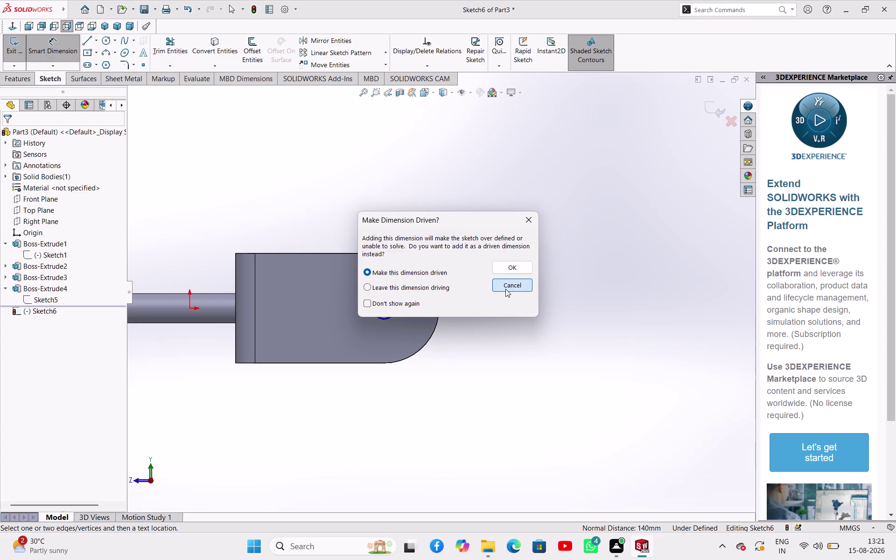
right_drag(481, 326, 502, 259)
right_drag(470, 345, 501, 250)
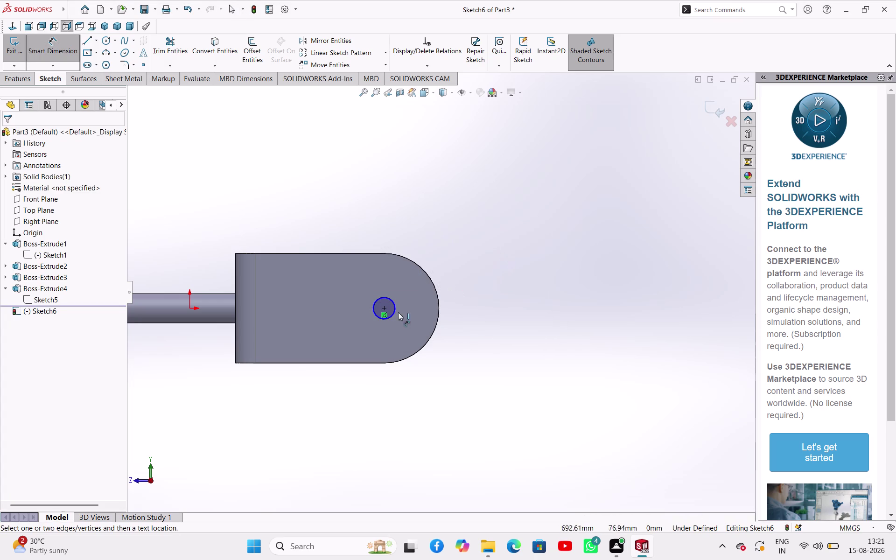
click(386, 309)
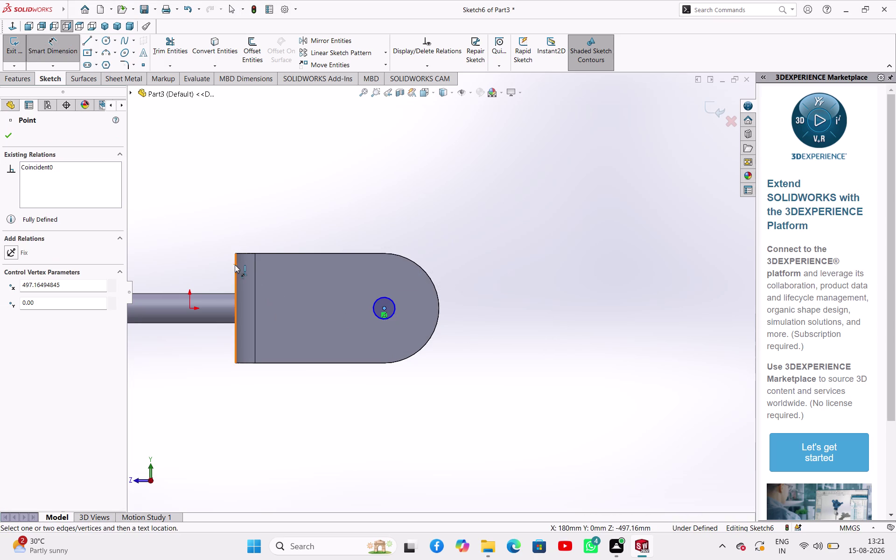
click(235, 265)
click(254, 217)
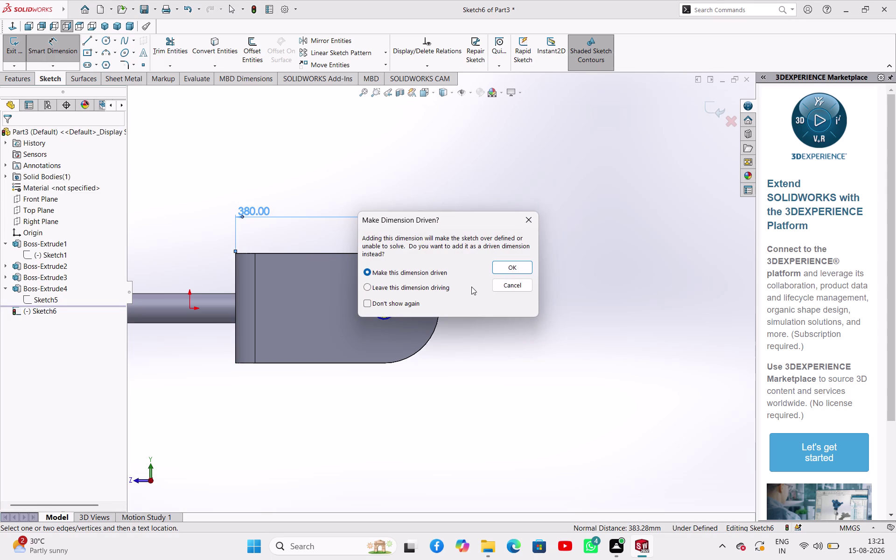
click(500, 287)
right_drag(478, 332, 508, 245)
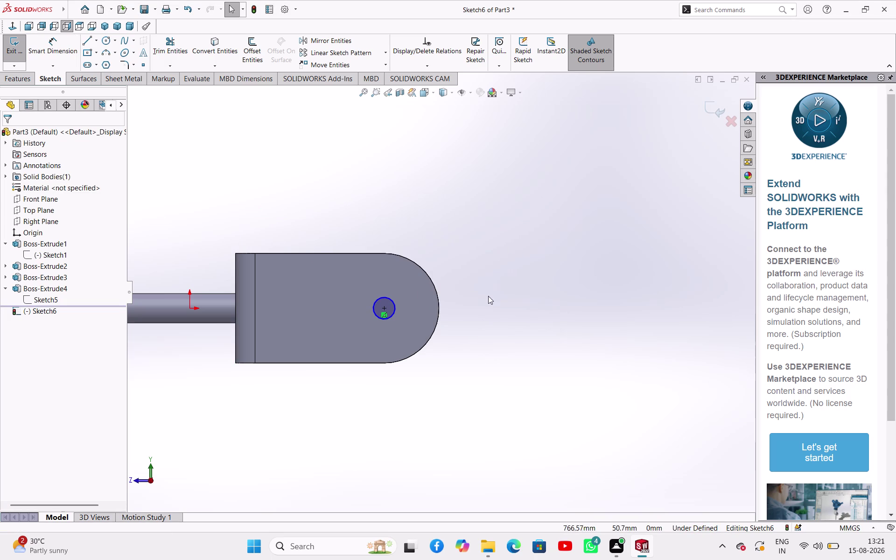
right_drag(485, 325, 543, 188)
Give the circle a 50 mm diameter dimension and exit Sketch6.
click(393, 308)
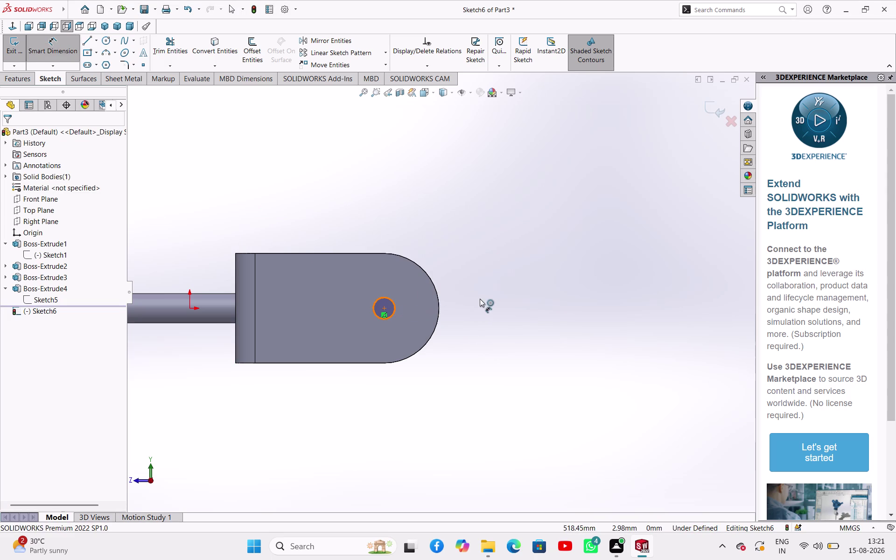
click(492, 297)
text(50)
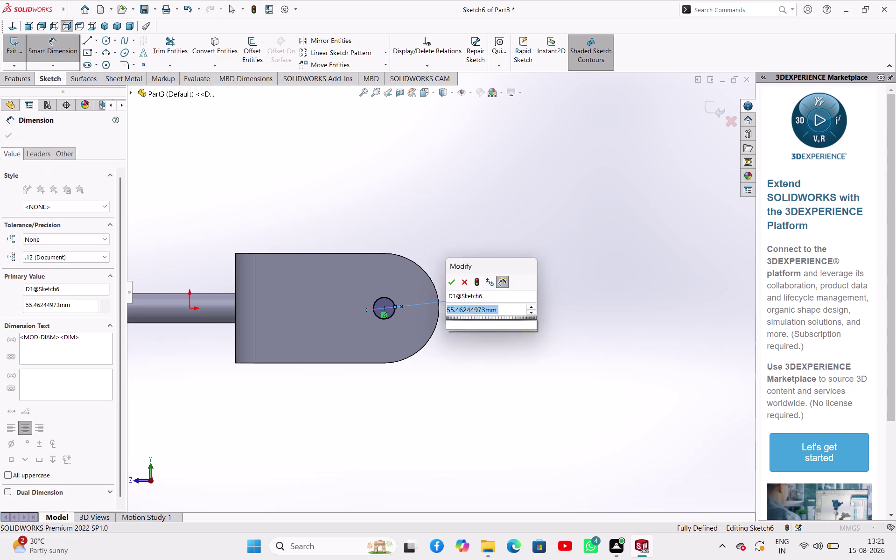
key(Return)
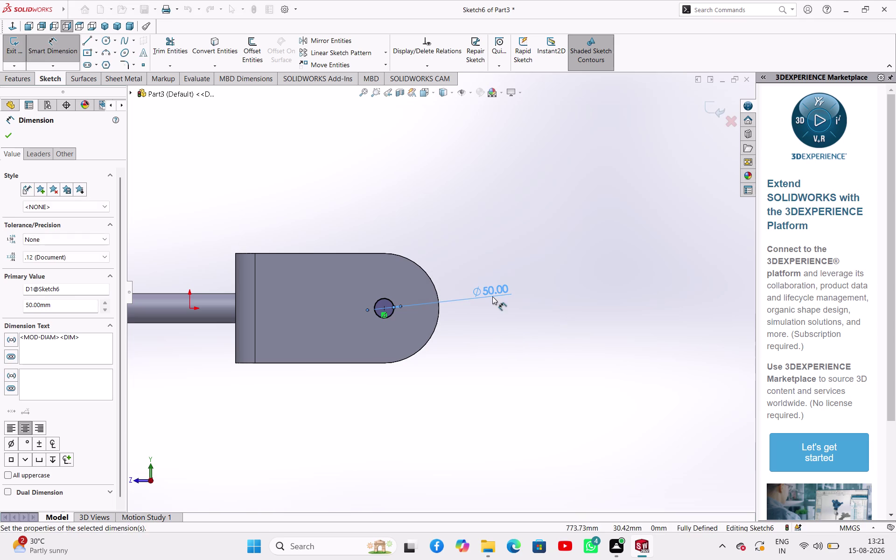
click(4, 140)
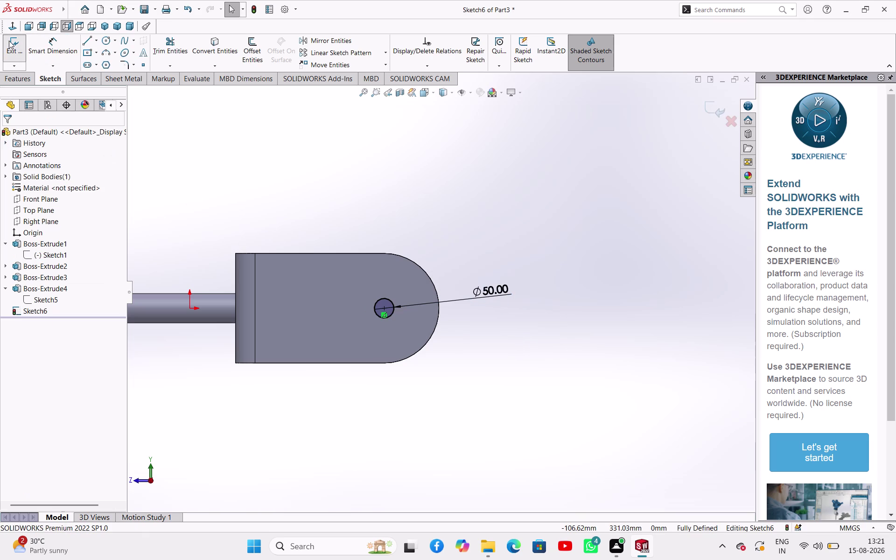
click(9, 39)
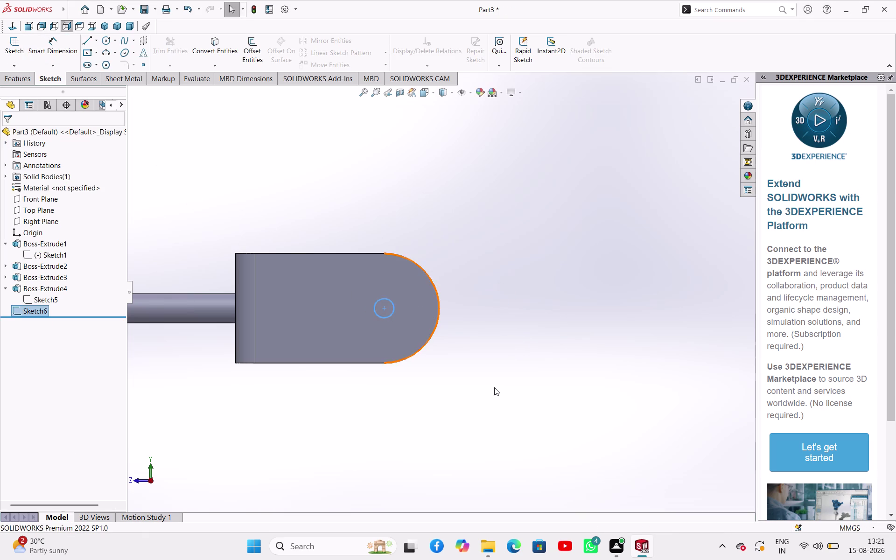
Extrude-cut Sketch6 through both rounded walls, using depth in both directions.
scroll(up, 3)
middle_drag(494, 388, 470, 303)
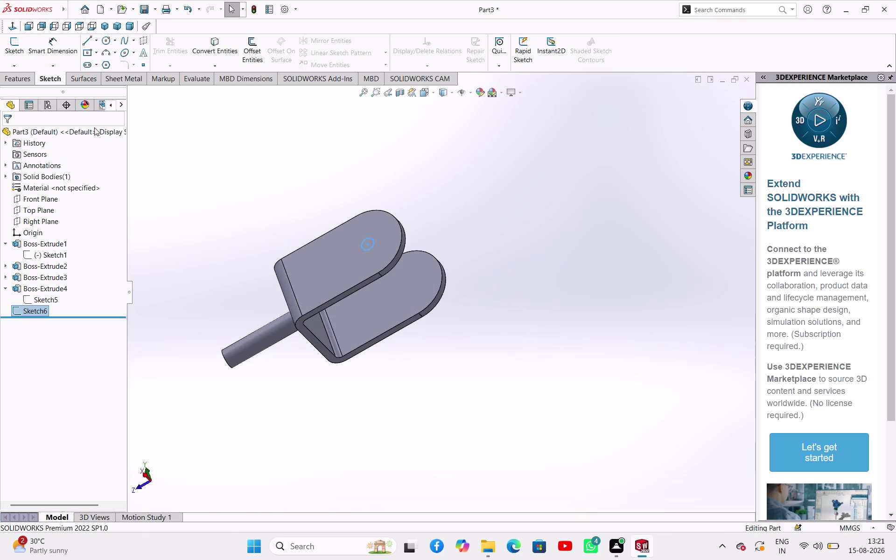
click(20, 76)
click(158, 47)
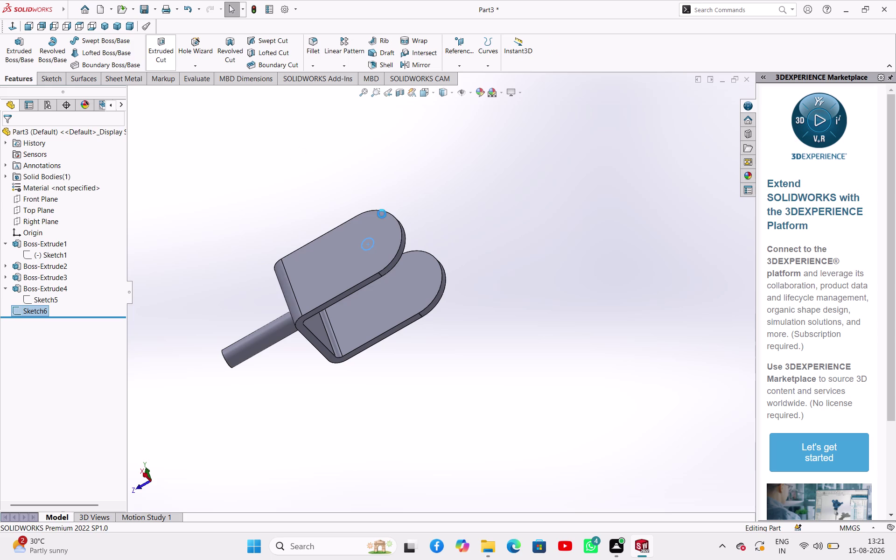
middle_drag(509, 216, 472, 209)
drag(351, 249, 375, 260)
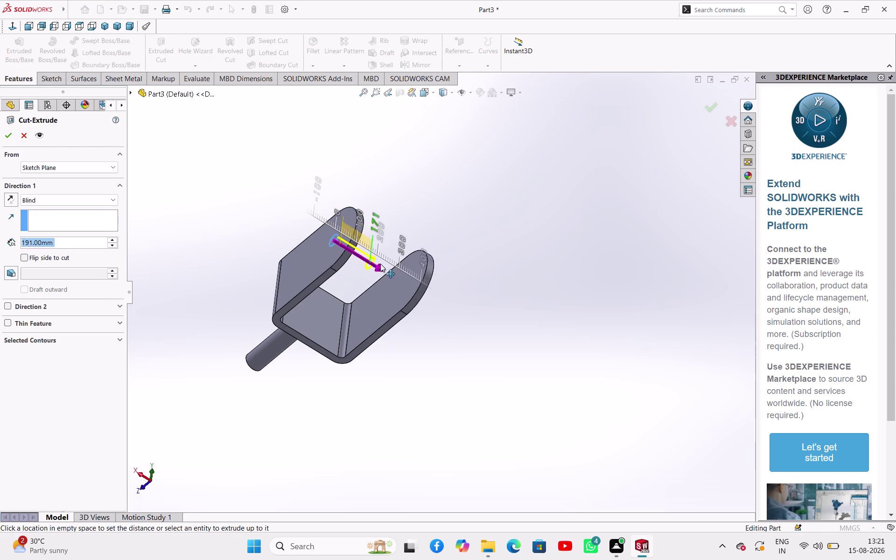
drag(375, 260, 428, 295)
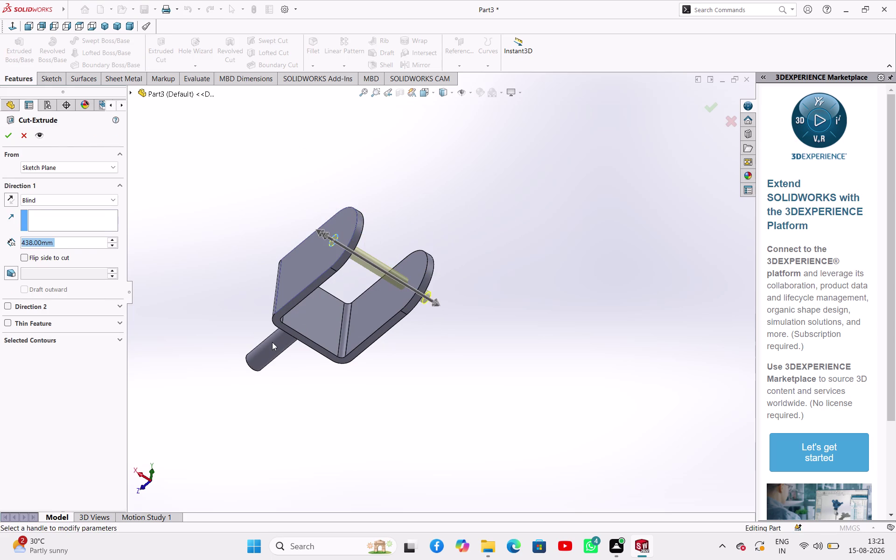
drag(325, 233, 320, 235)
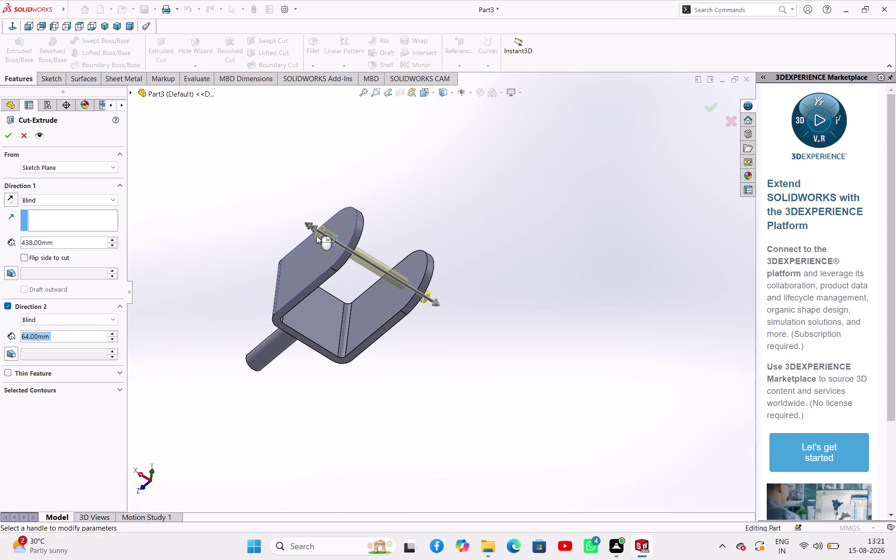
click(5, 137)
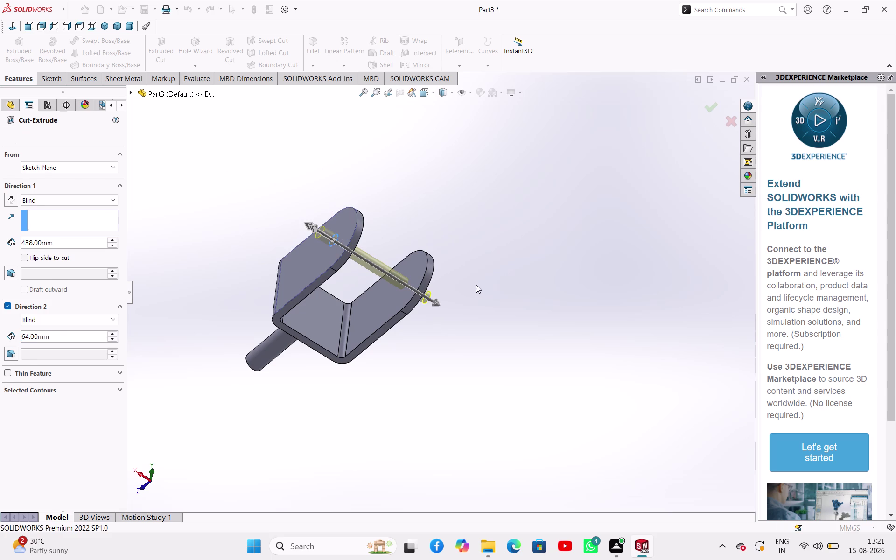
Orbit the part to inspect the new 50 mm holes.
click(476, 285)
scroll(up, 3)
middle_drag(495, 307, 593, 260)
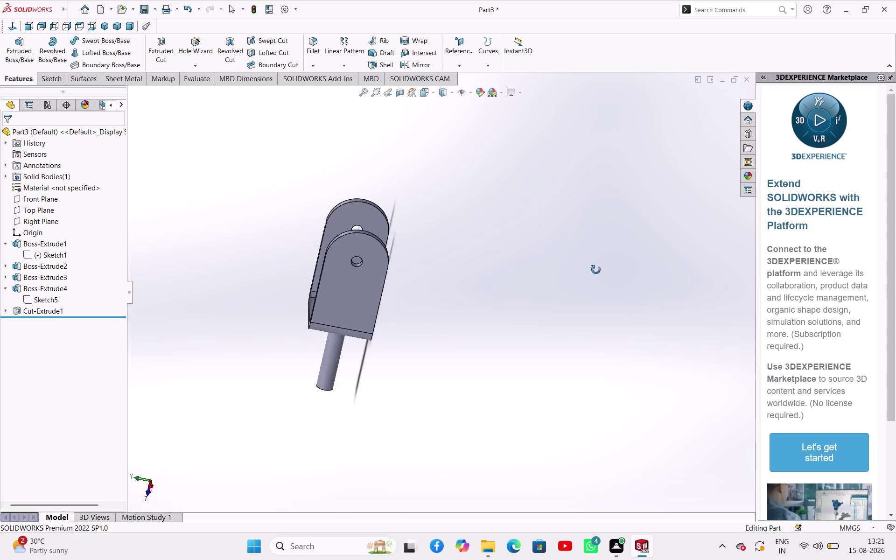
middle_drag(592, 260, 585, 348)
Save Part3 with Ctrl+S under the file name 'U-SUPPORT'.
key(ctrl+s)
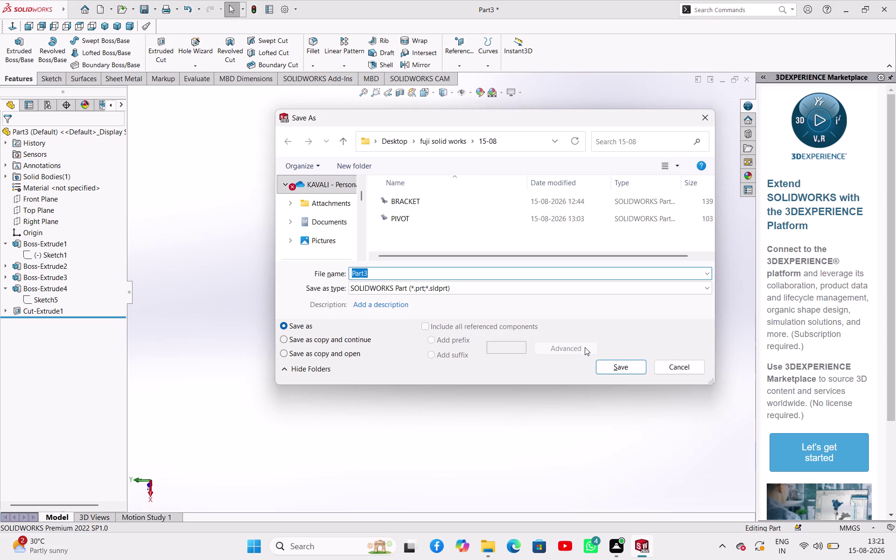
key(u)
key(minus)
key(s)
text(UPPO)
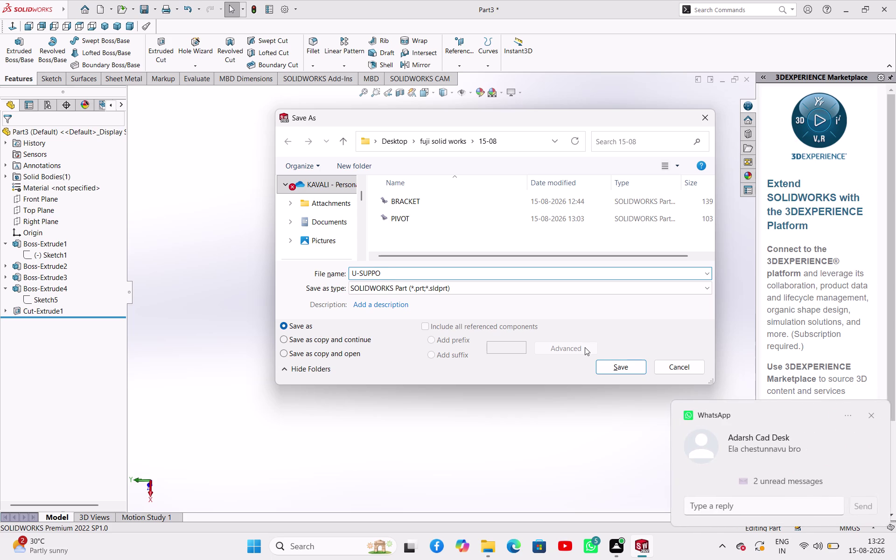
text(RT)
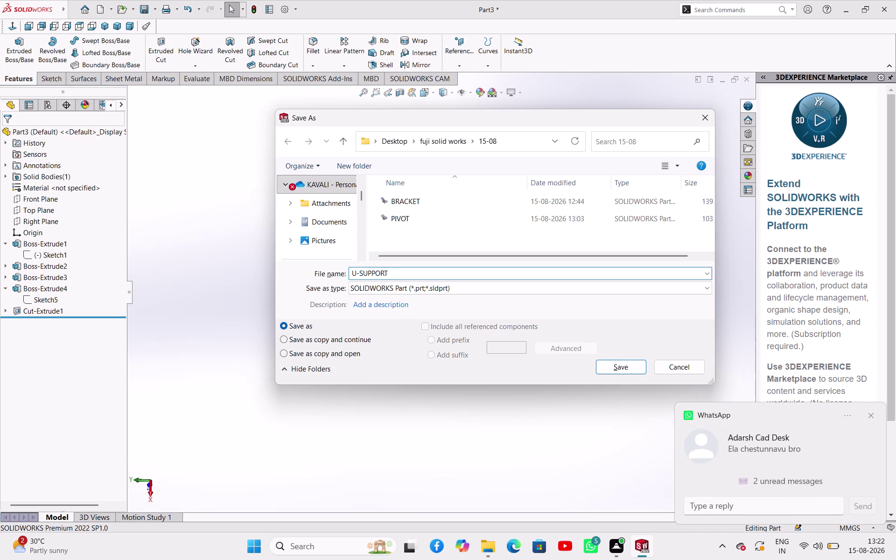
click(614, 367)
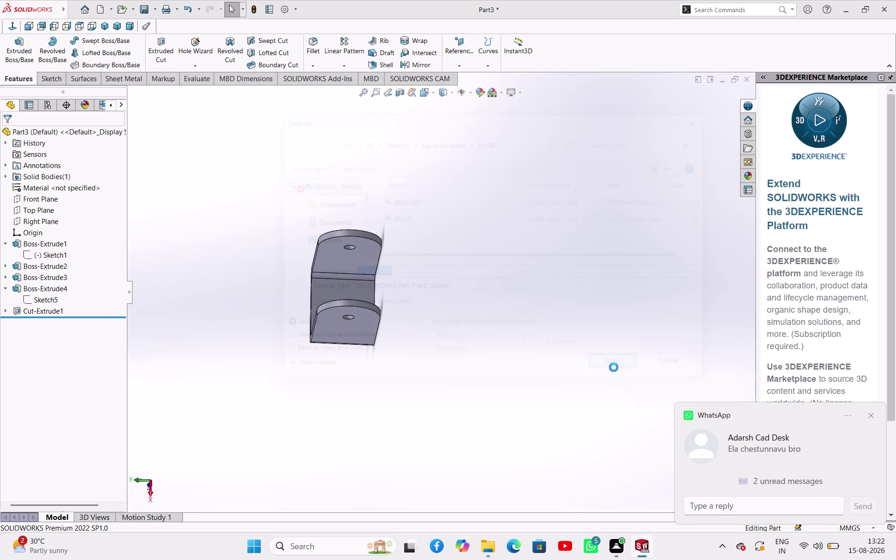